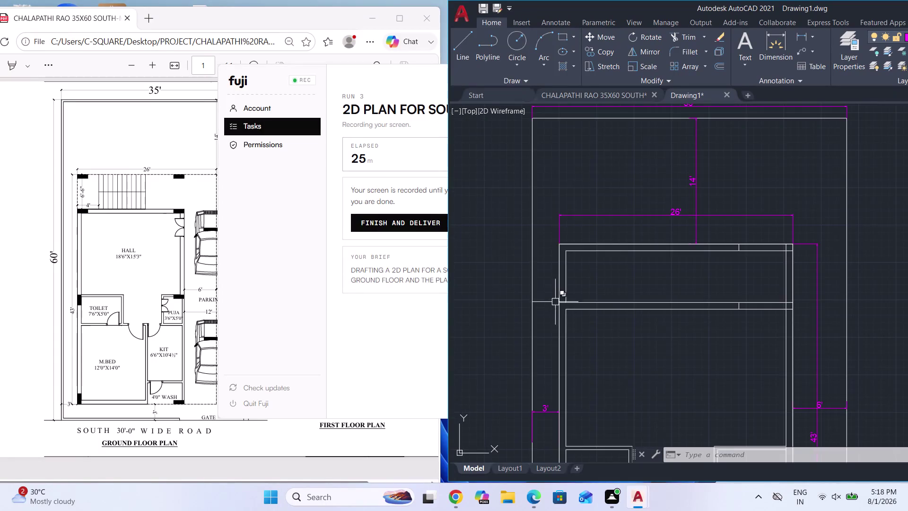
Zoom in and try extending a wall line with EX, then cancel.
scroll(down, 3)
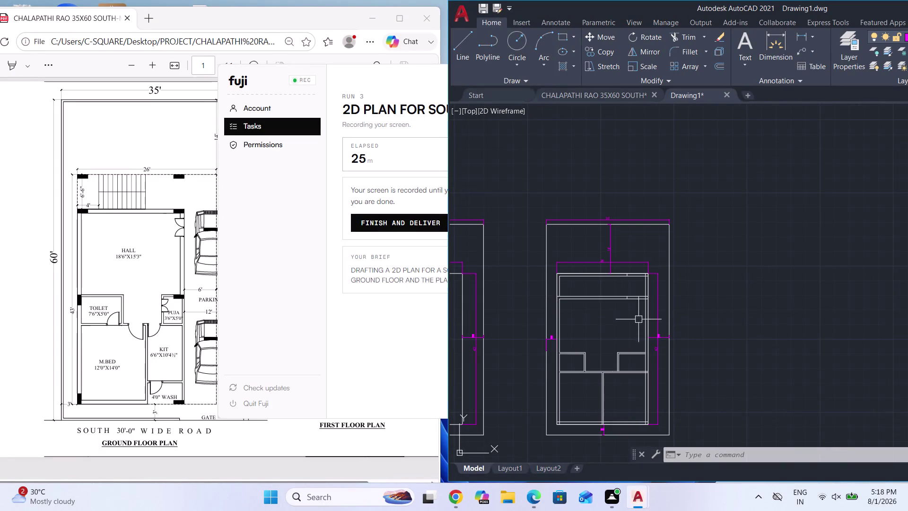
scroll(up, 3)
scroll(up, 3)
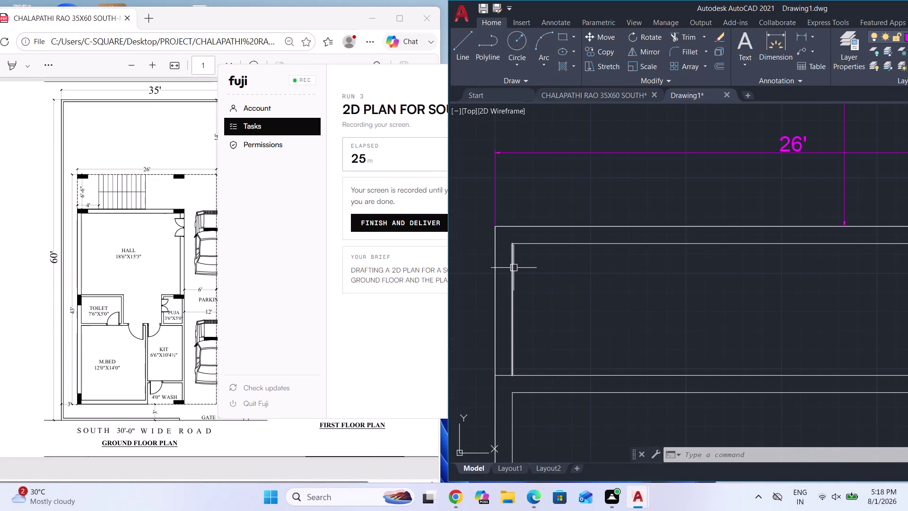
text(EX)
key(Return)
key(Return)
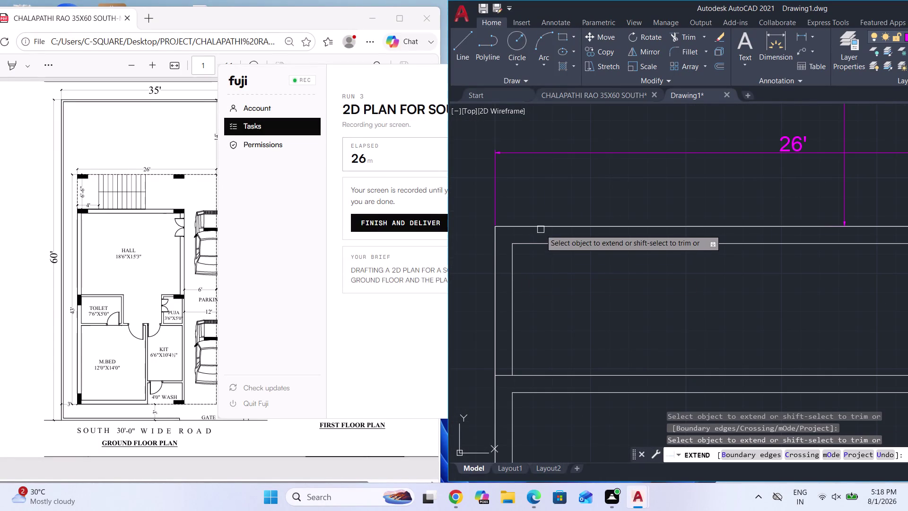
click(533, 244)
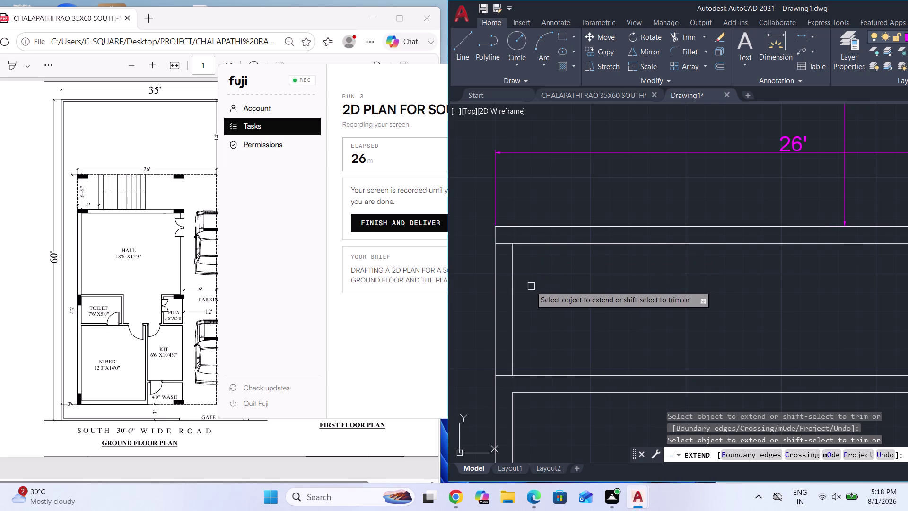
key(Escape)
Erase the short 5'-9" vertical line at the upper-left inner wall corner.
click(512, 288)
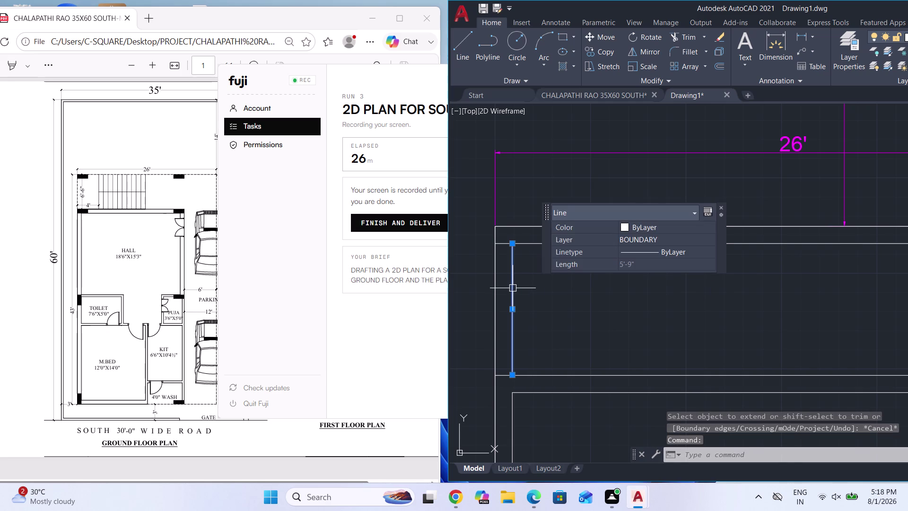
key(Delete)
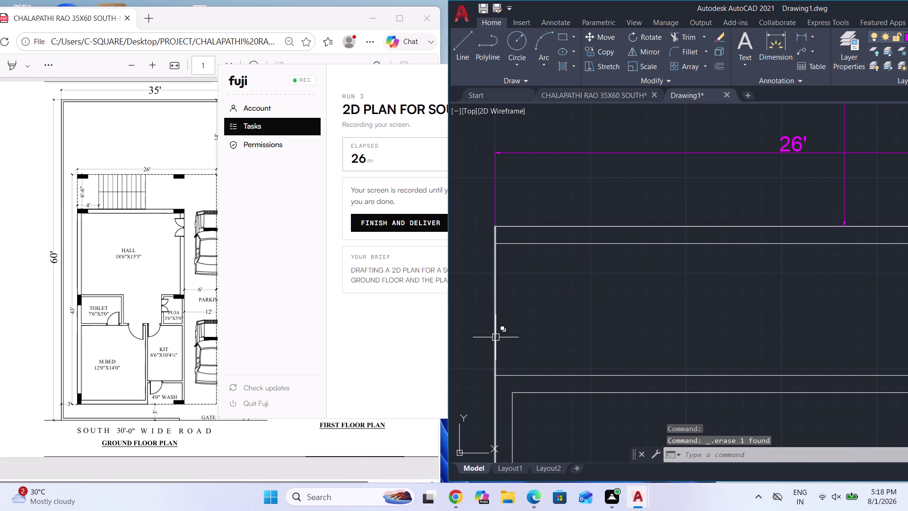
scroll(down, 3)
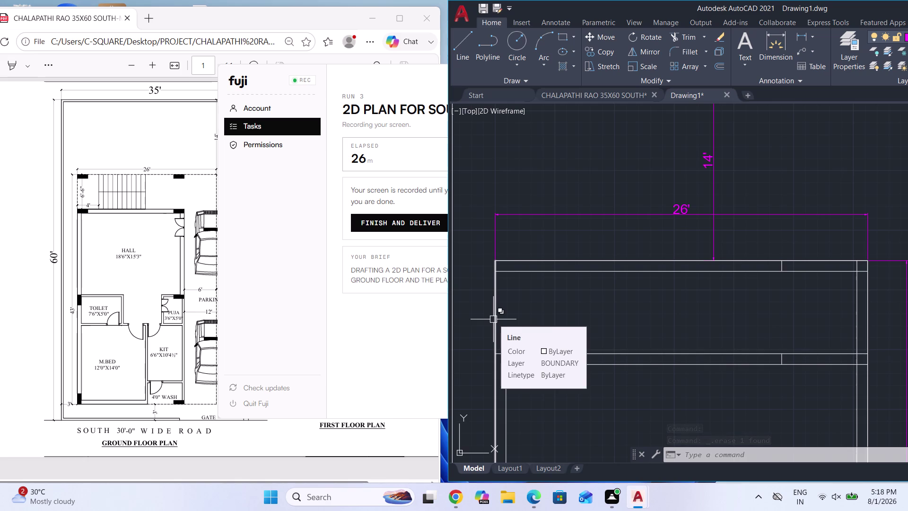
key(o)
key(Return)
Offset the left wall line 4' inward.
key(Return)
click(495, 319)
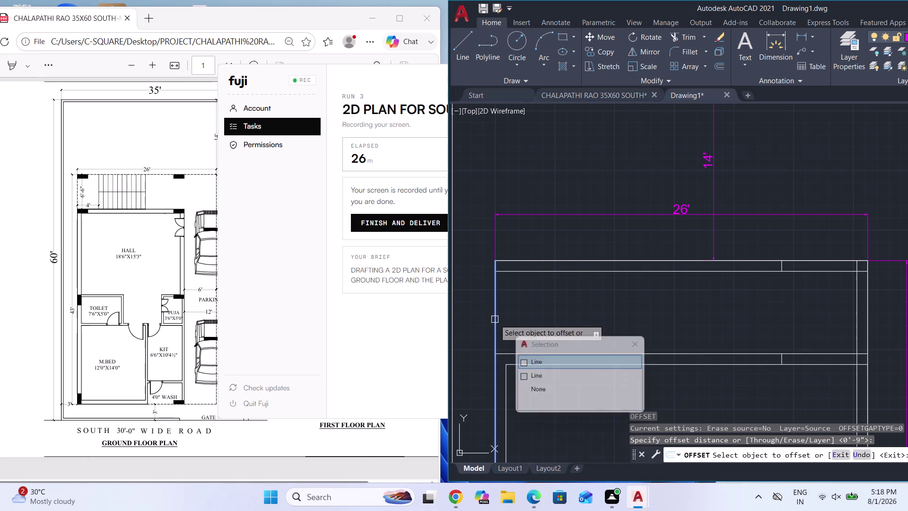
click(550, 366)
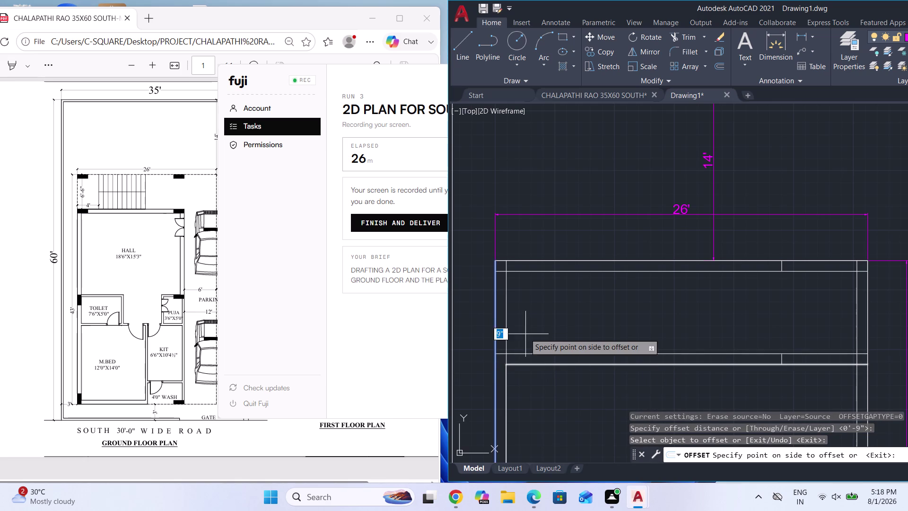
text(4)
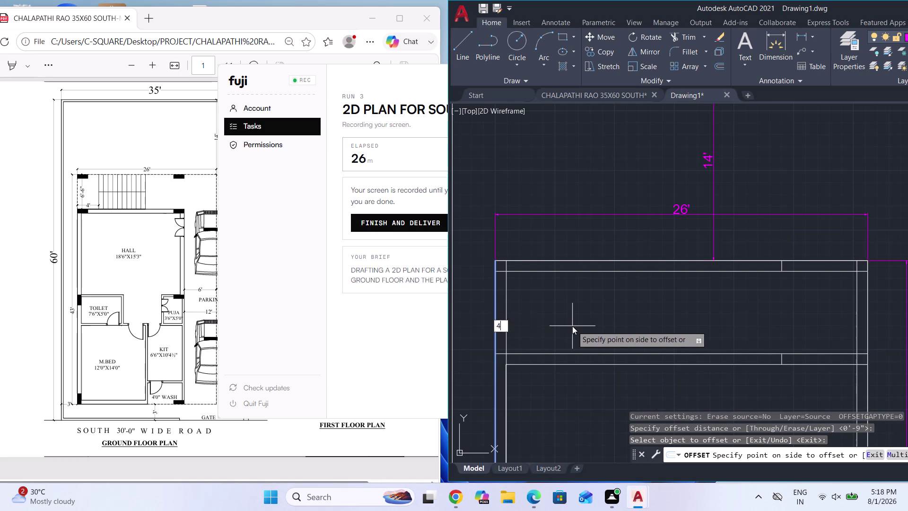
text(')
key(Return)
key(Escape)
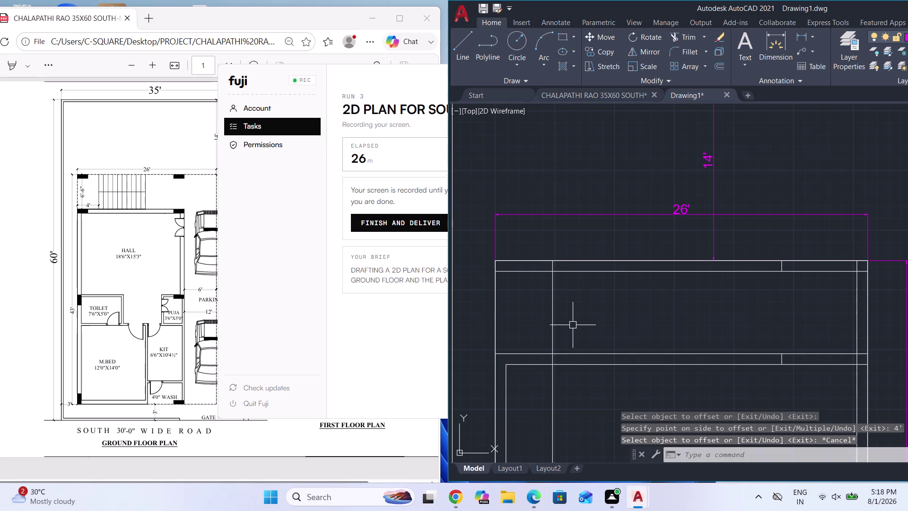
Trim the new 4' line and leftover segments so it spans only the top strip.
key(t)
key(r)
key(Return)
key(Return)
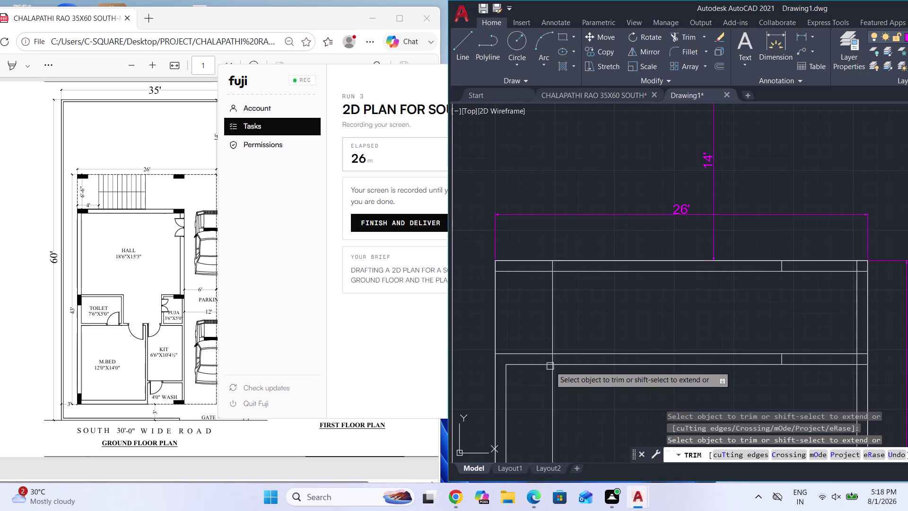
click(552, 381)
click(550, 362)
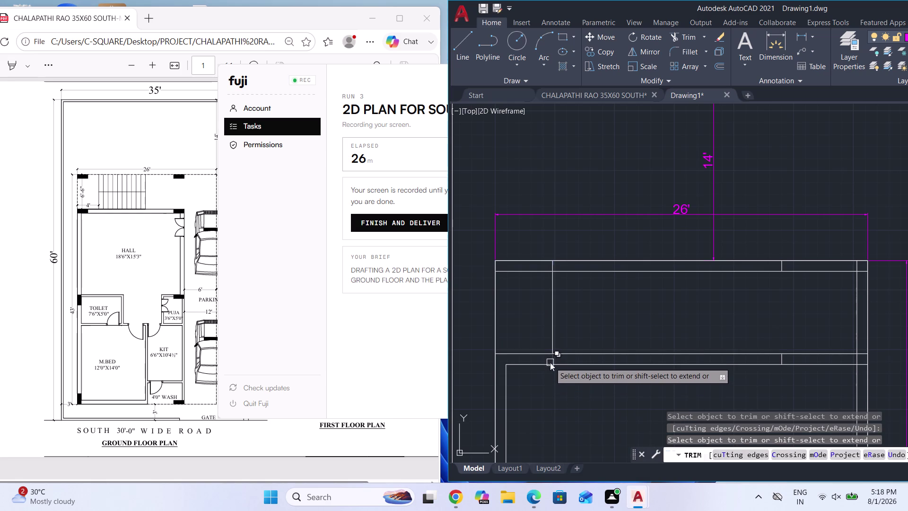
scroll(up, 3)
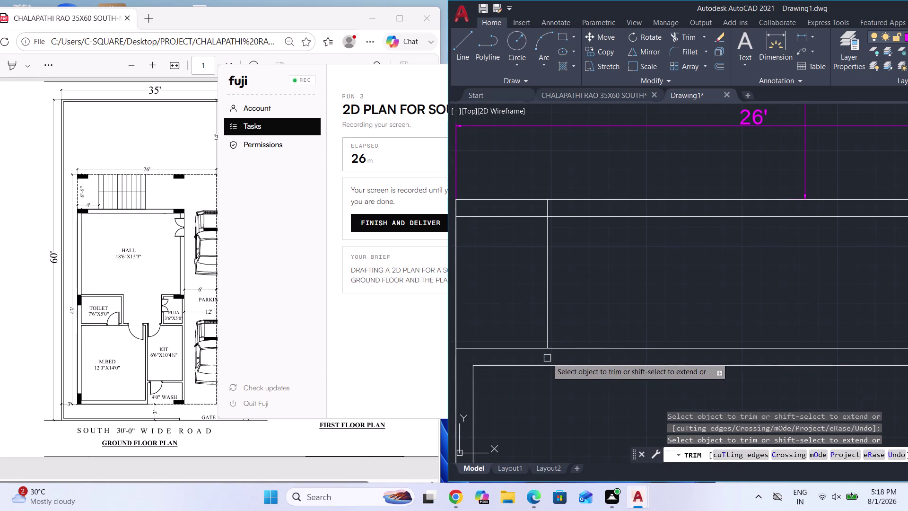
click(547, 358)
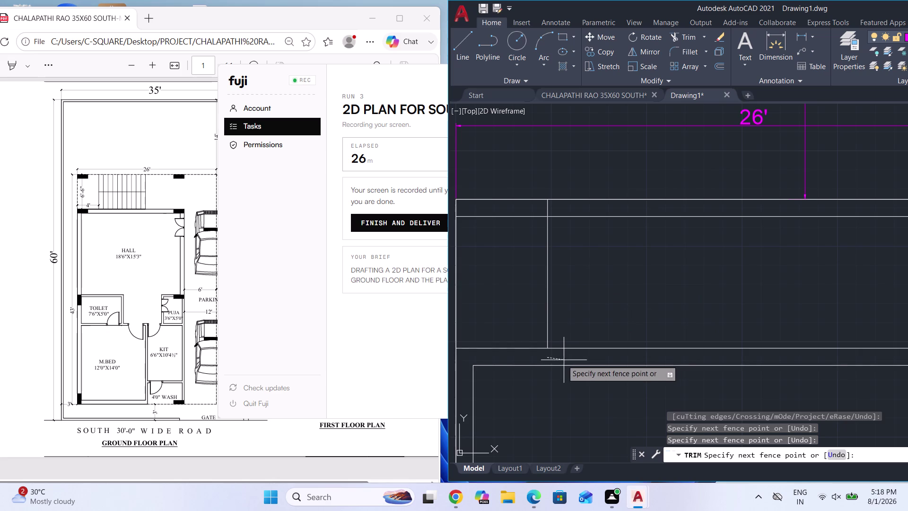
click(553, 356)
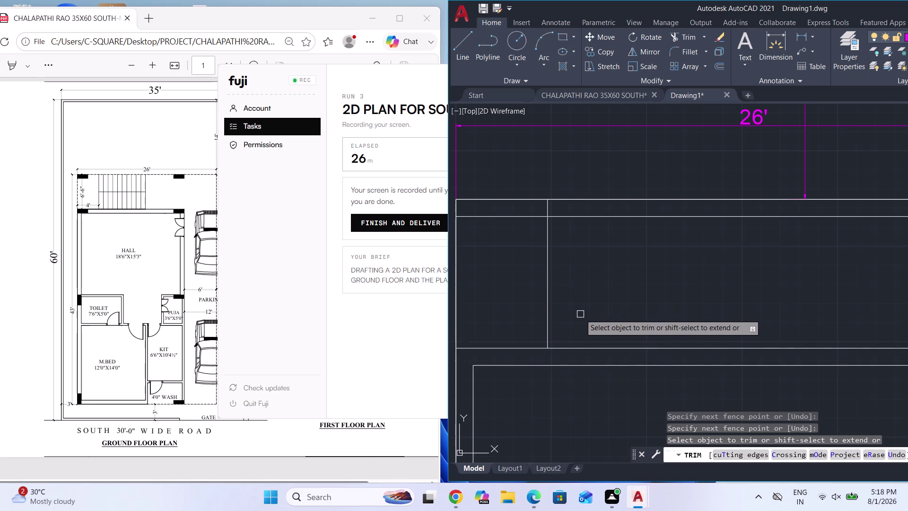
scroll(down, 3)
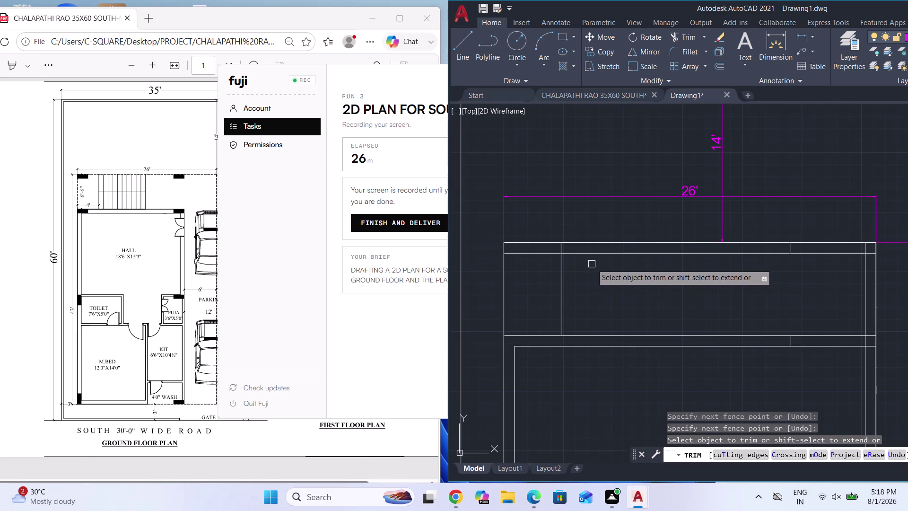
click(593, 254)
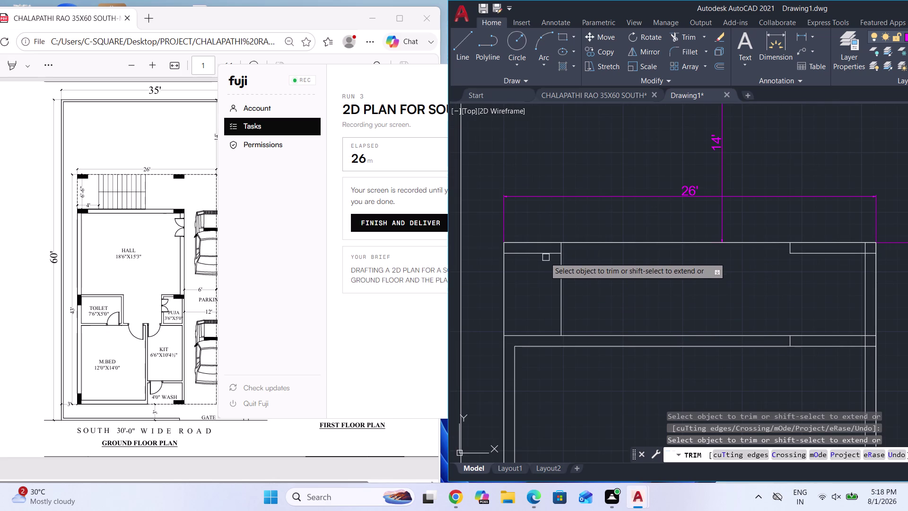
click(535, 255)
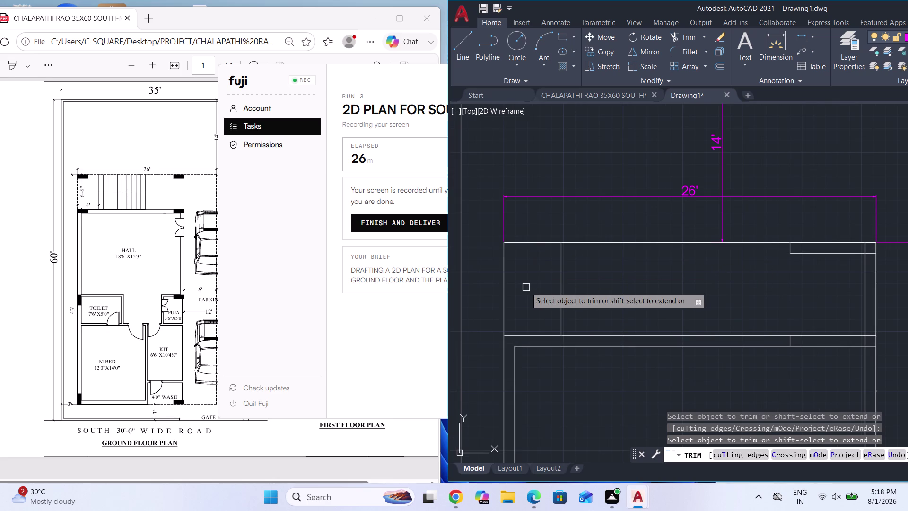
key(Escape)
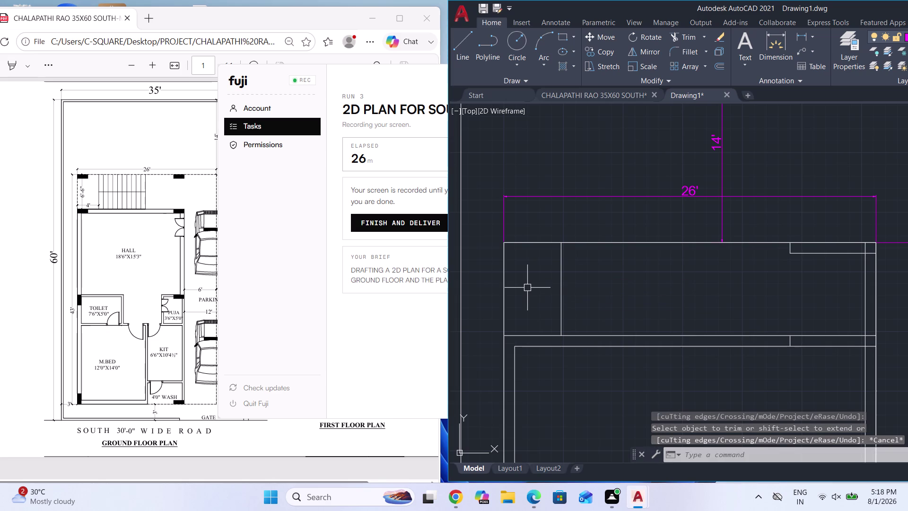
Select the new 4' vertical line to check it, then deselect.
scroll(down, 3)
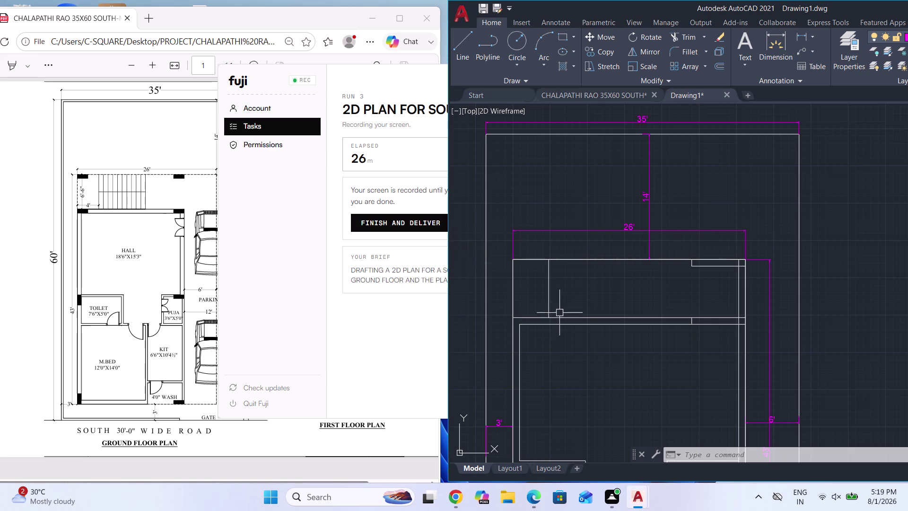
click(546, 307)
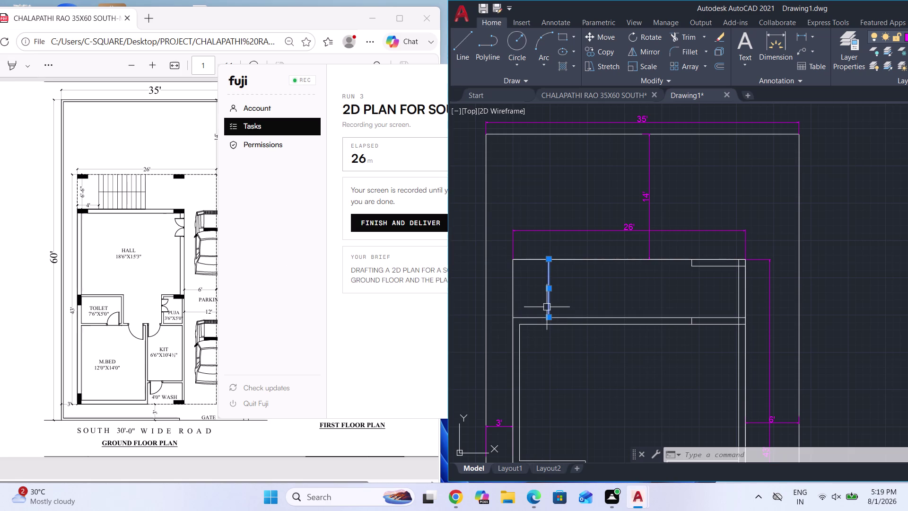
key(Escape)
scroll(down, 3)
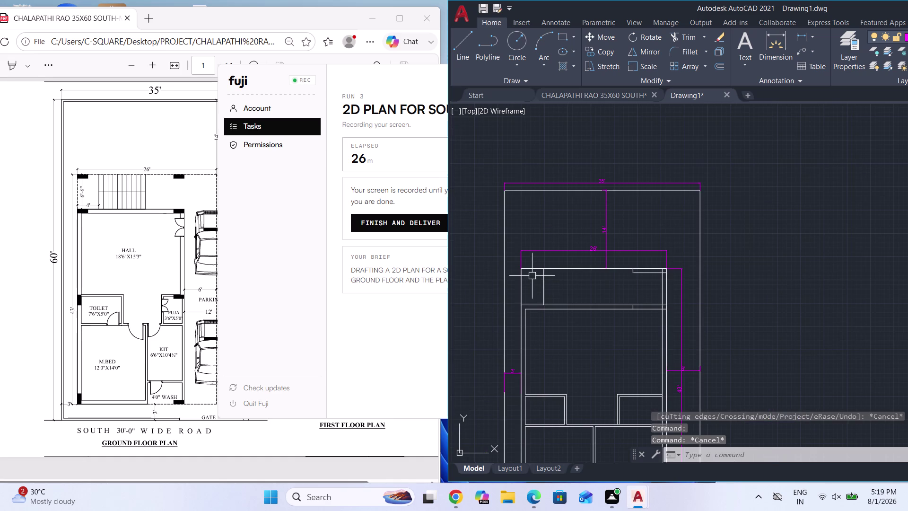
scroll(down, 3)
scroll(up, 3)
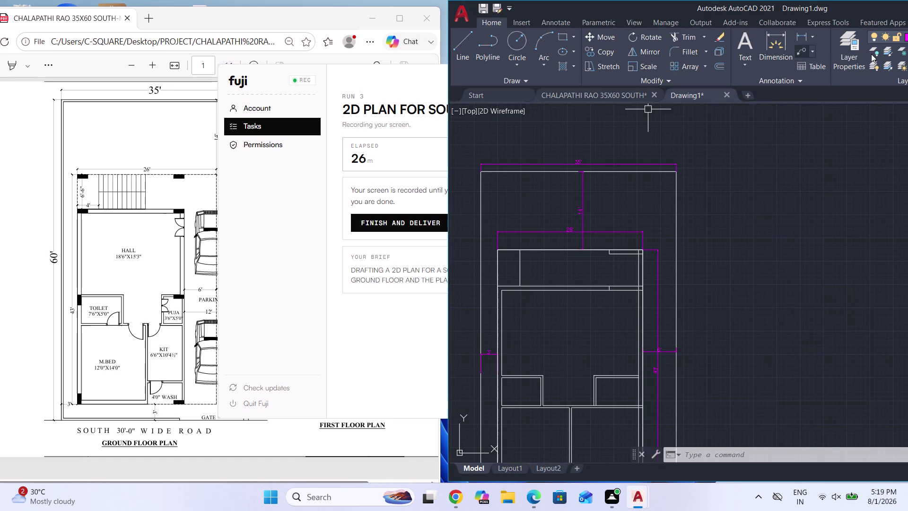
Create a new red STAIRS layer in the layer manager.
click(842, 60)
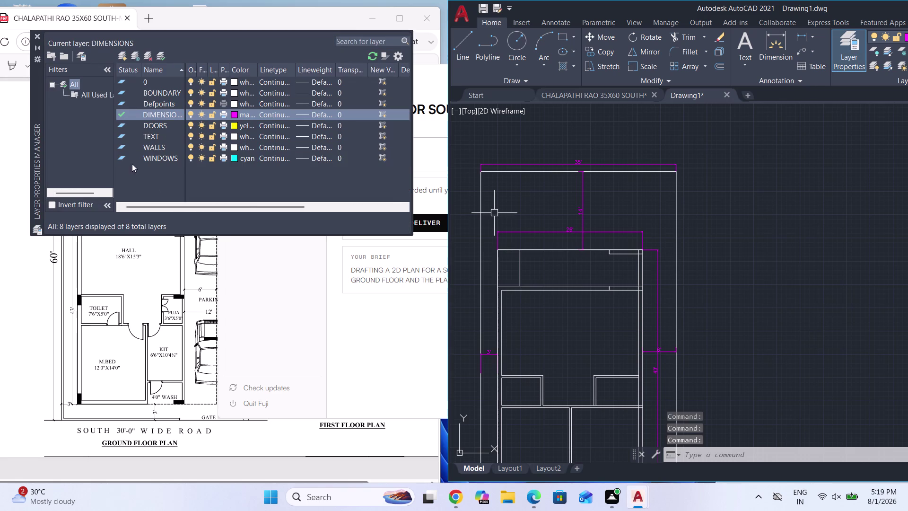
click(119, 57)
text(STA)
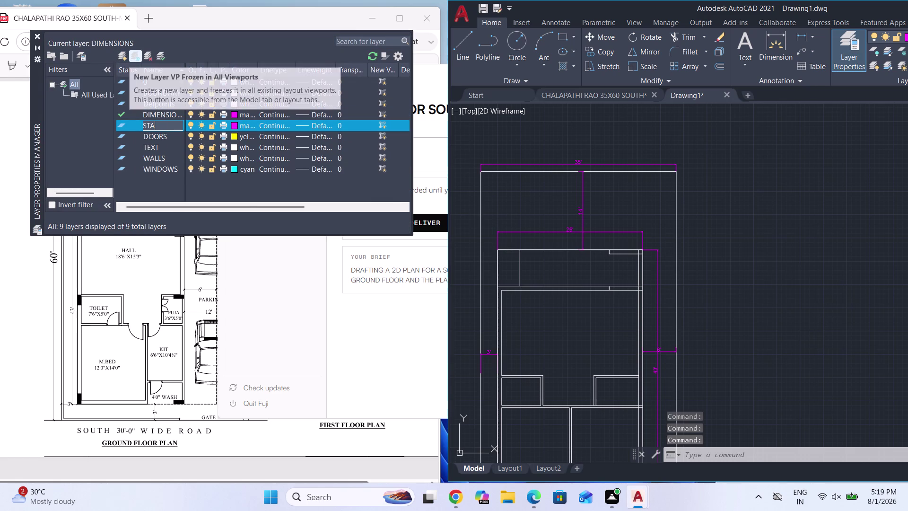
text(IRS)
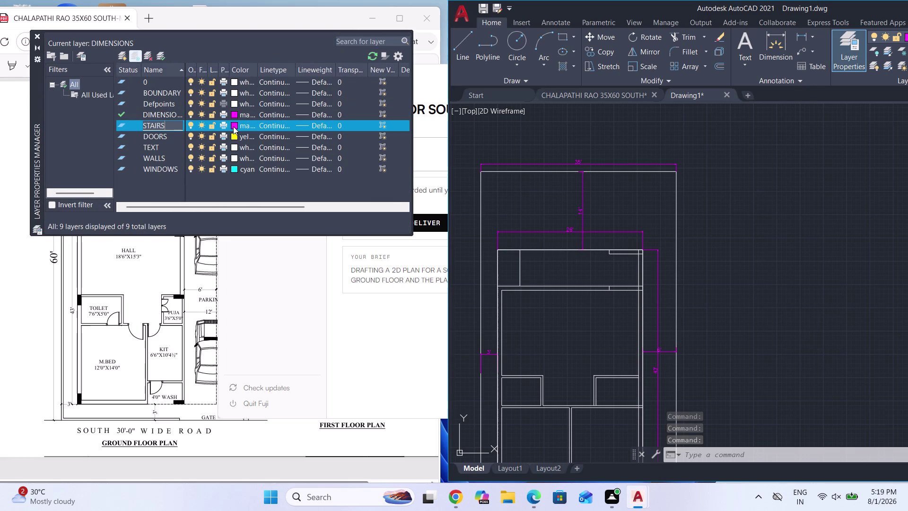
click(233, 126)
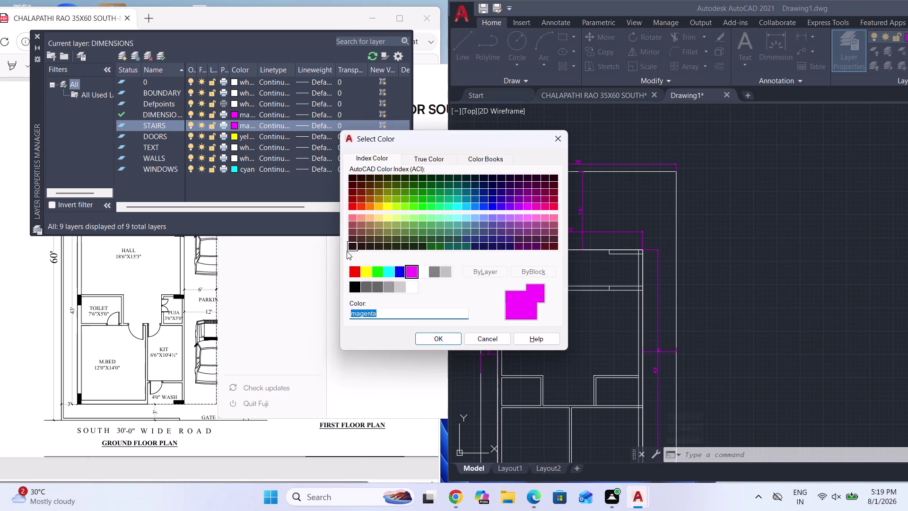
click(353, 277)
click(422, 341)
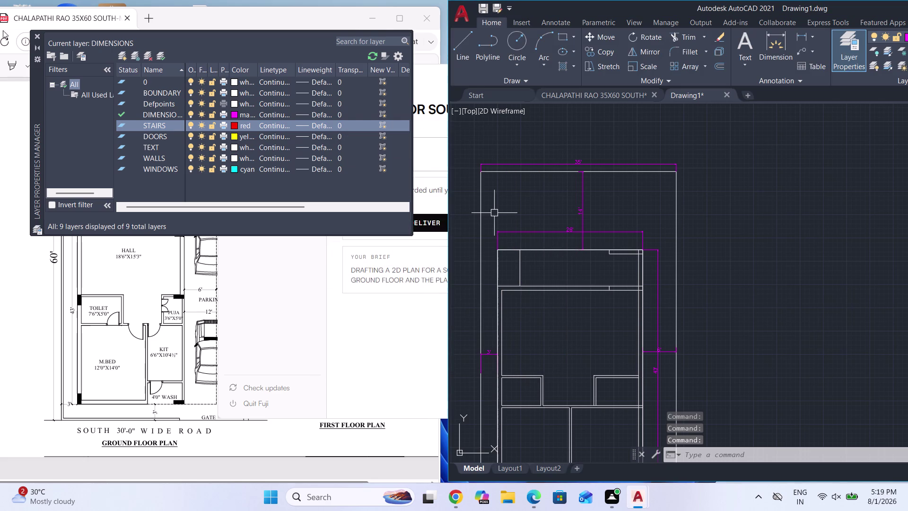
click(37, 35)
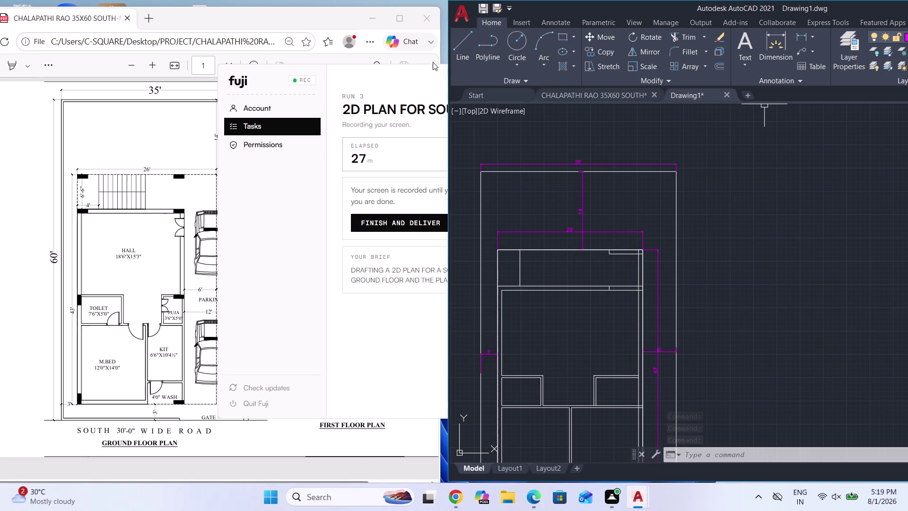
key(Escape)
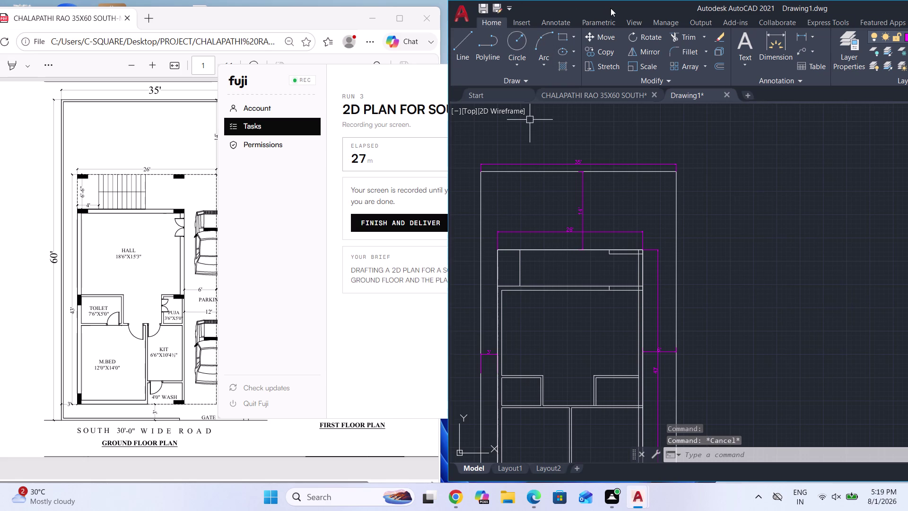
drag(610, 8, 457, 16)
click(800, 44)
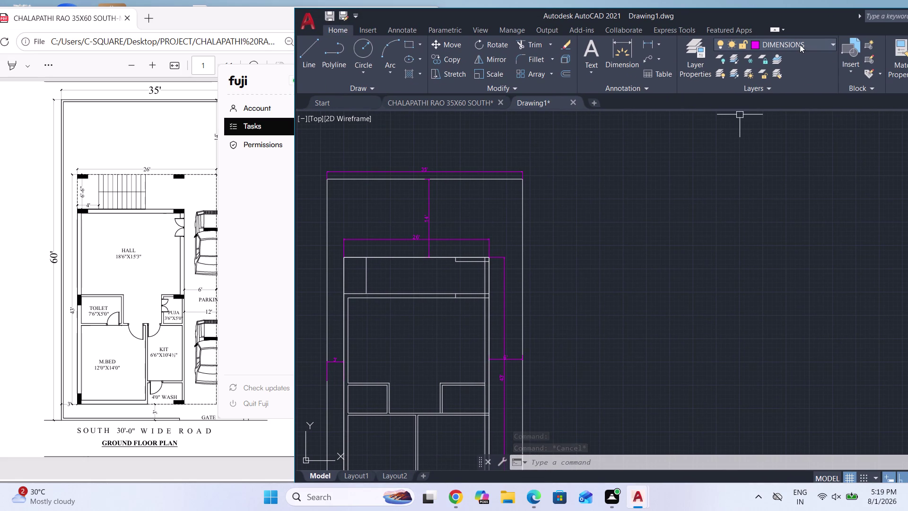
Make STAIRS current and move the staircase strip's vertical line onto the STAIRS layer.
click(772, 131)
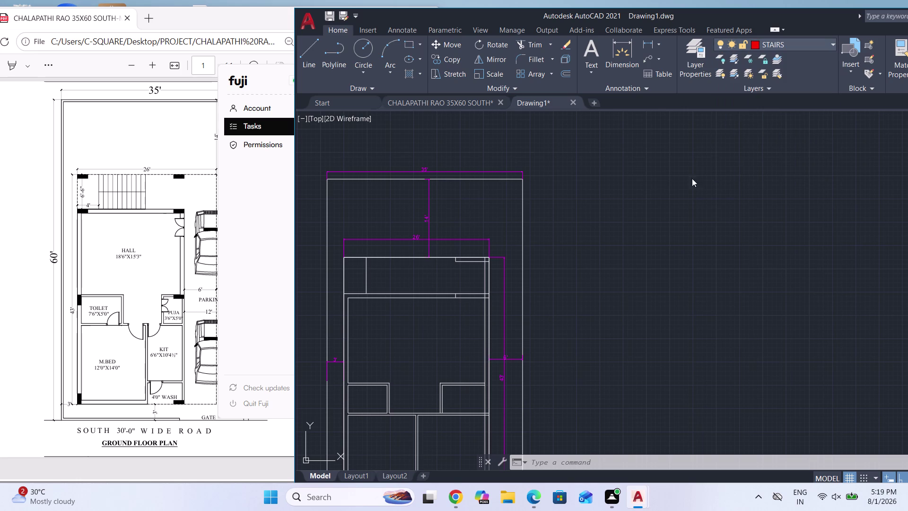
scroll(up, 3)
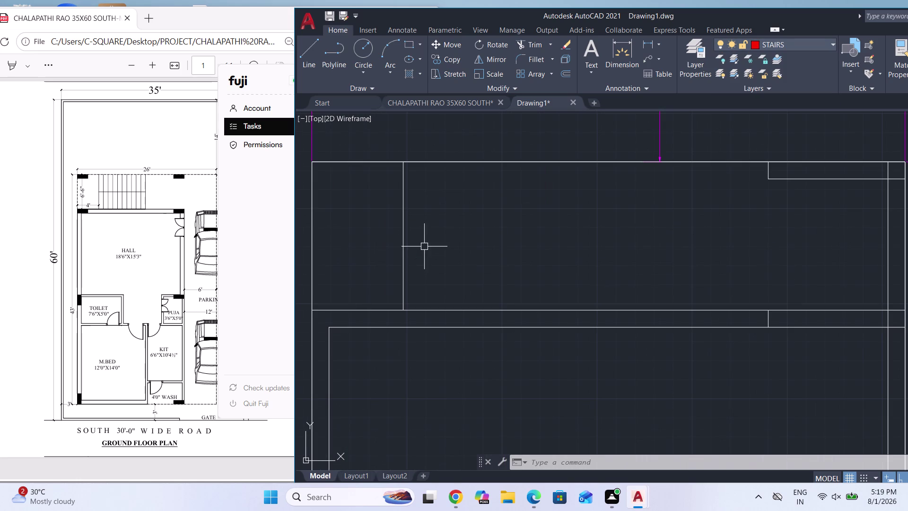
scroll(down, 3)
click(425, 256)
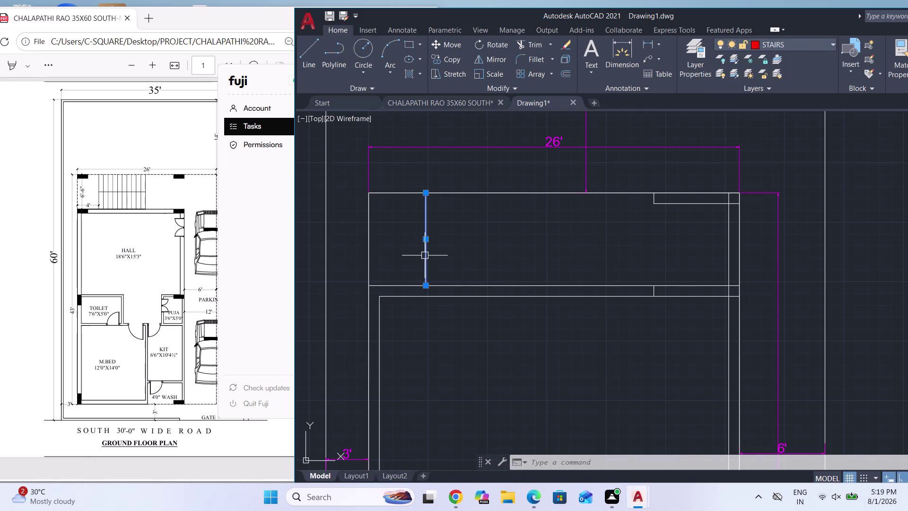
click(775, 46)
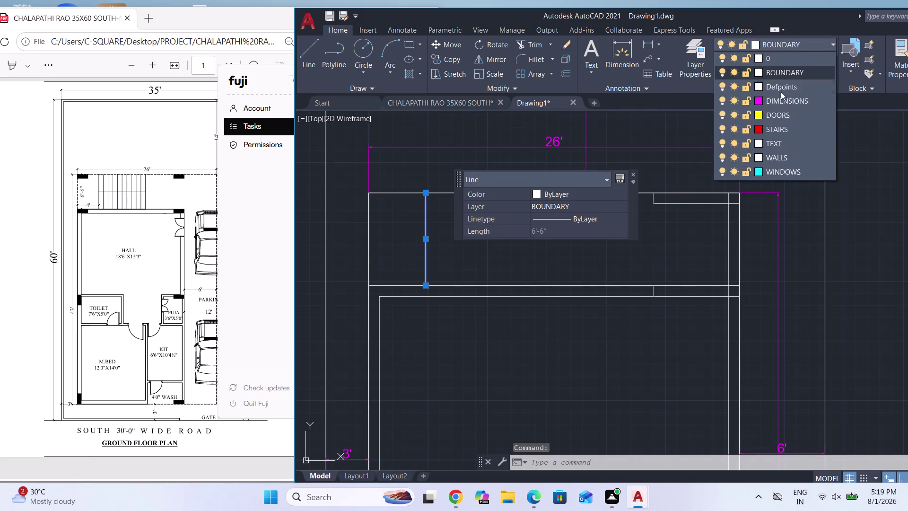
click(779, 128)
key(Escape)
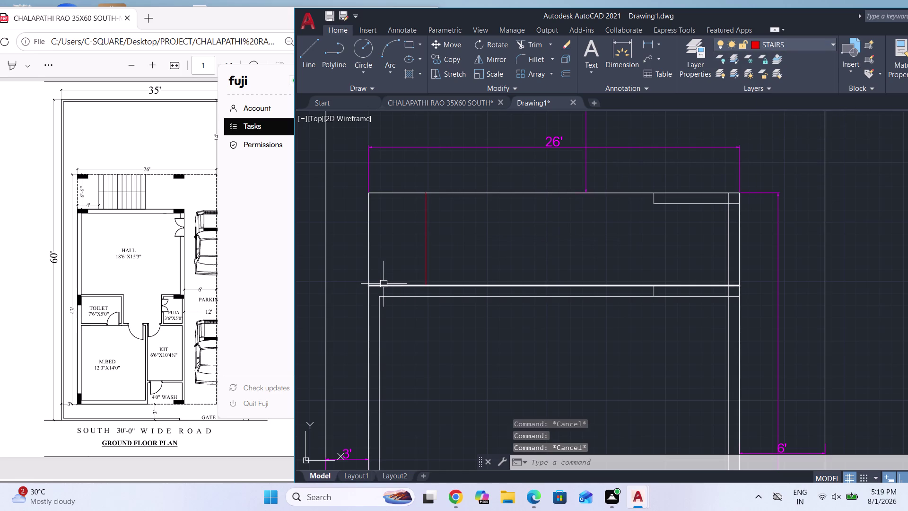
Copy the red stair line 10.5" to the right.
text(CO)
key(Return)
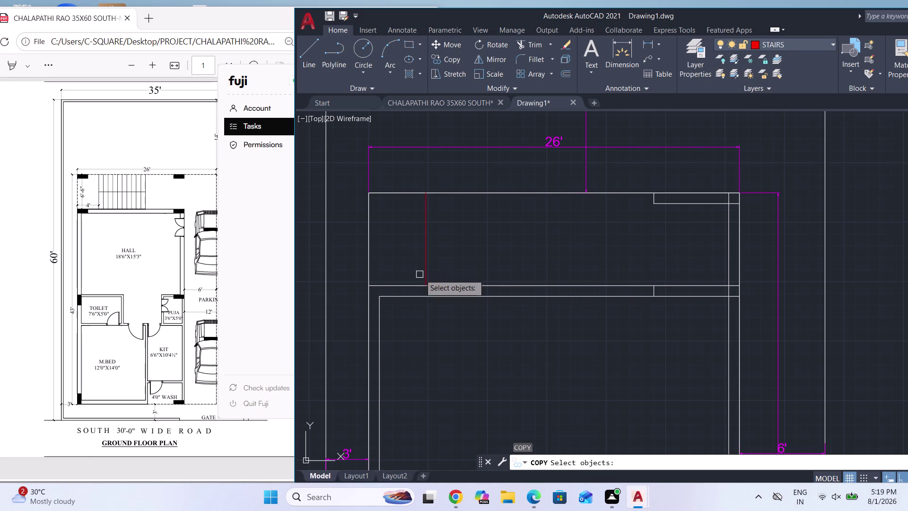
click(423, 270)
key(Return)
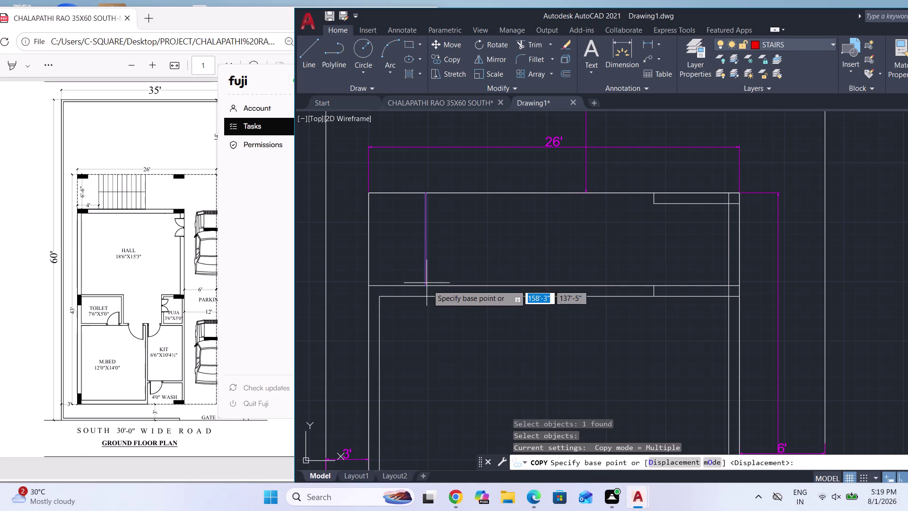
click(425, 286)
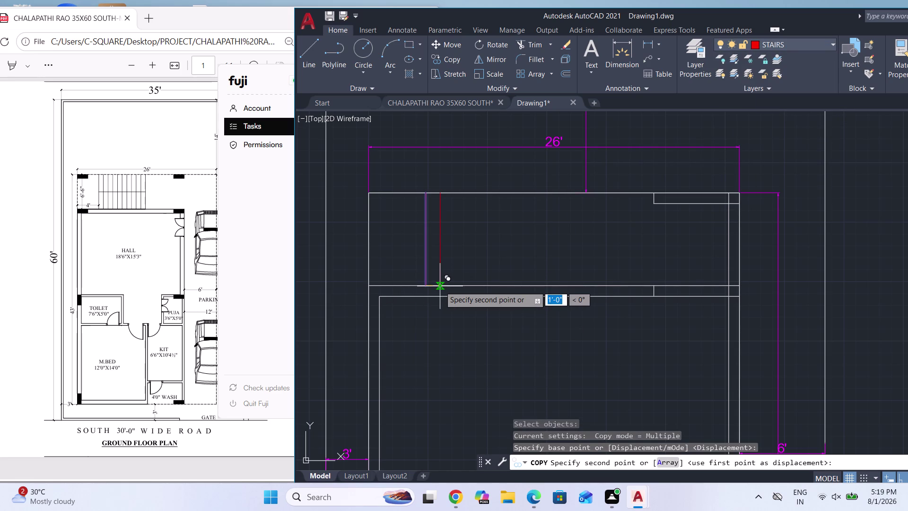
text(10)
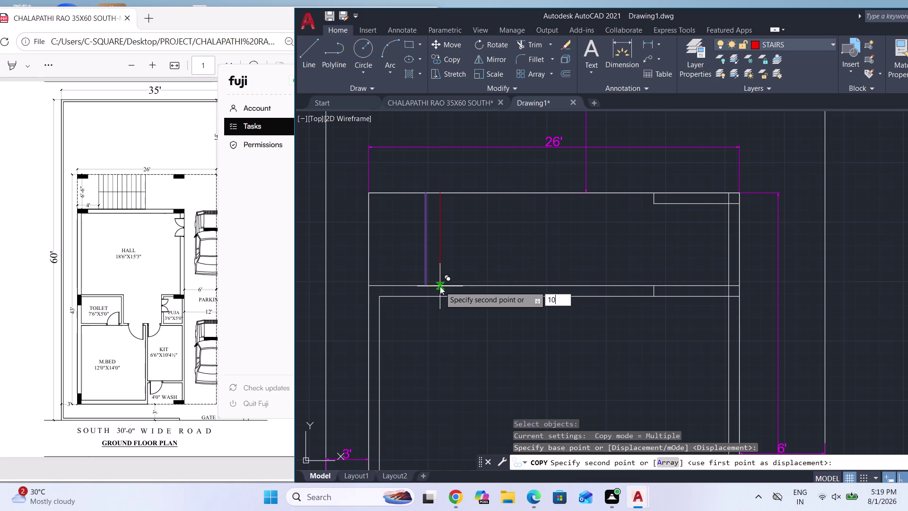
key(period)
key(5)
key(shift+quotedbl)
key(Return)
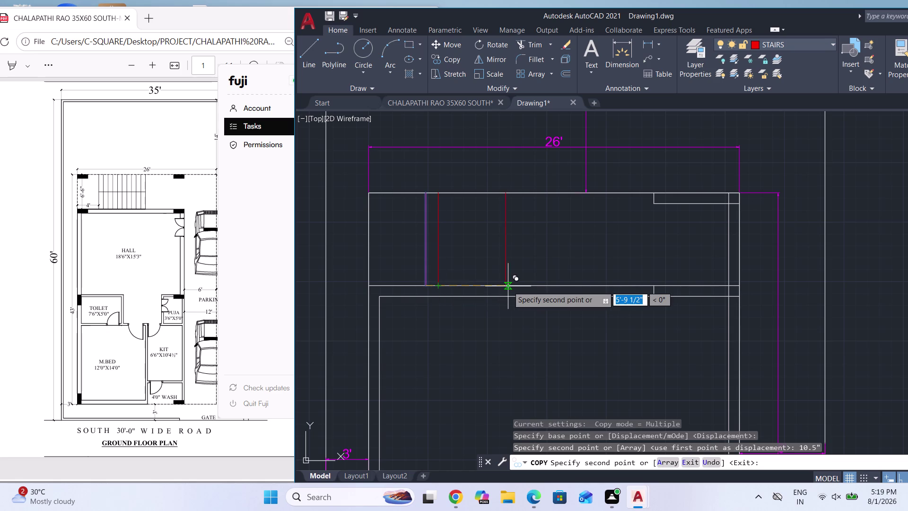
key(Escape)
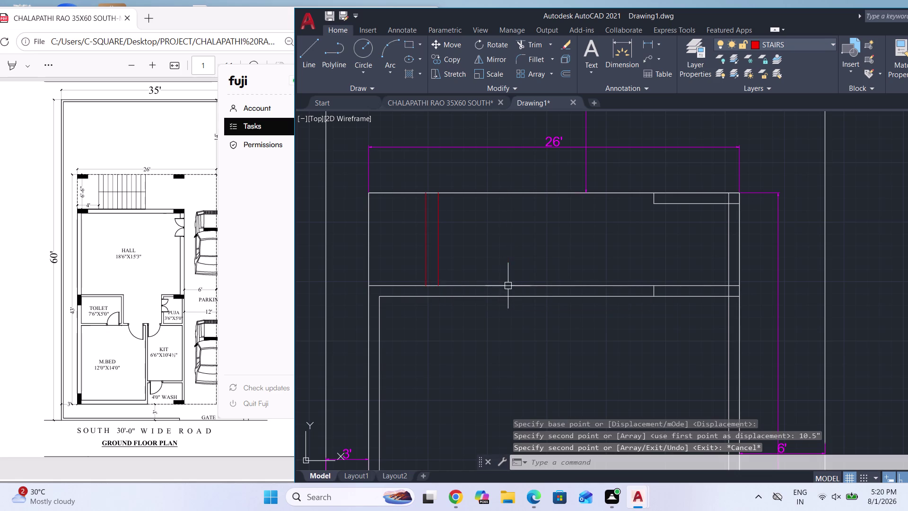
Copy the stair line as a 10-item array at 10.5" spacing.
click(438, 276)
text(C)
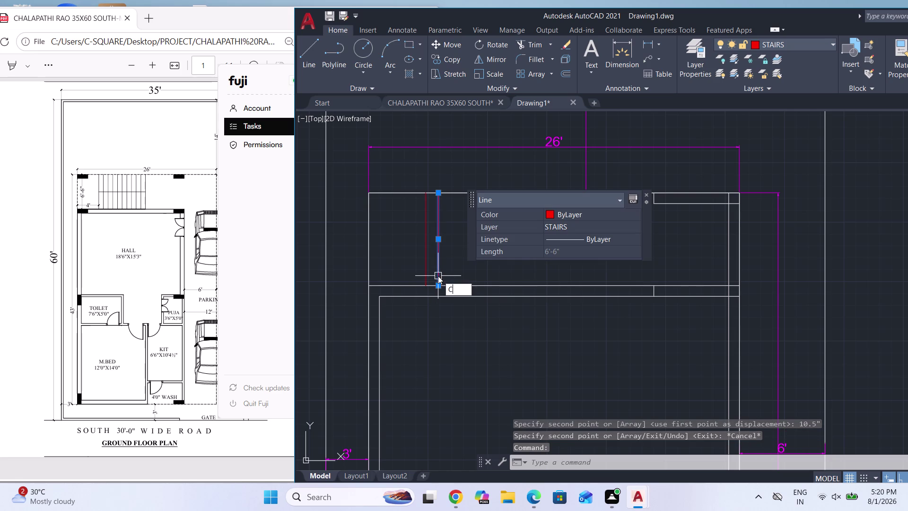
text(O)
key(Return)
click(437, 287)
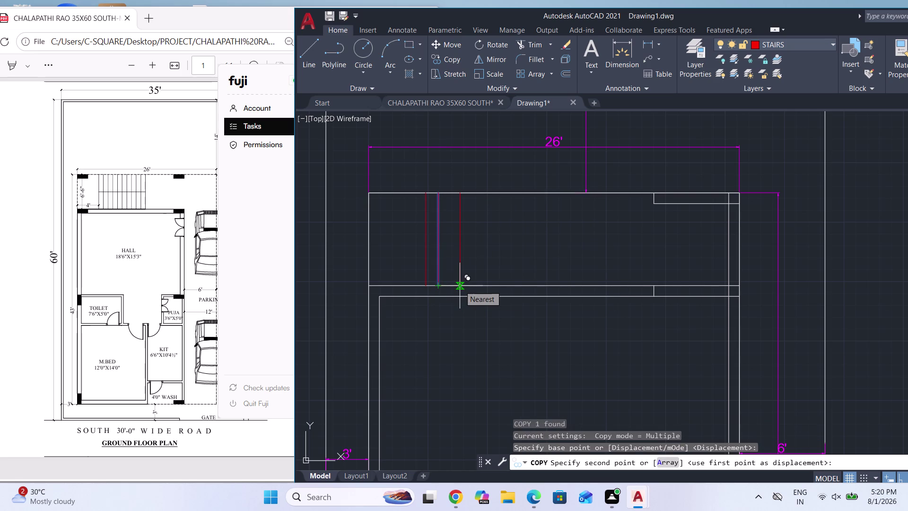
key(a)
key(Return)
text(10)
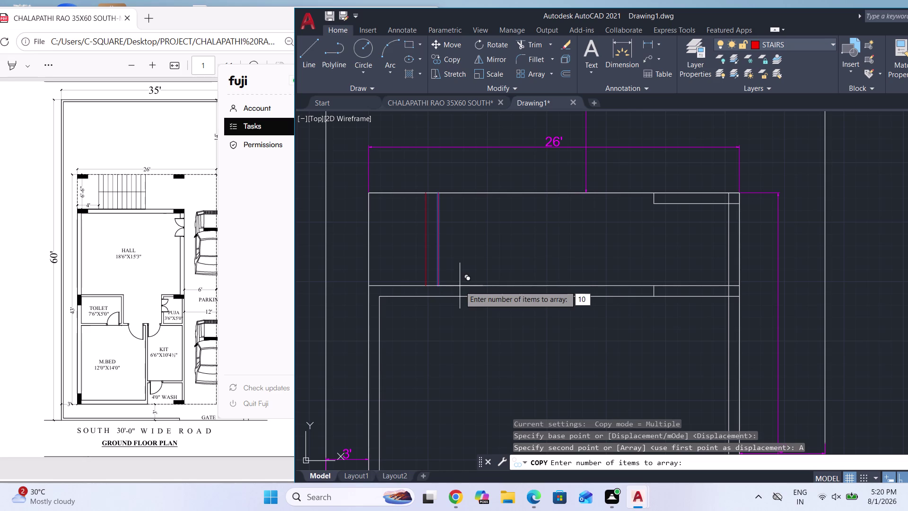
key(Return)
key(1)
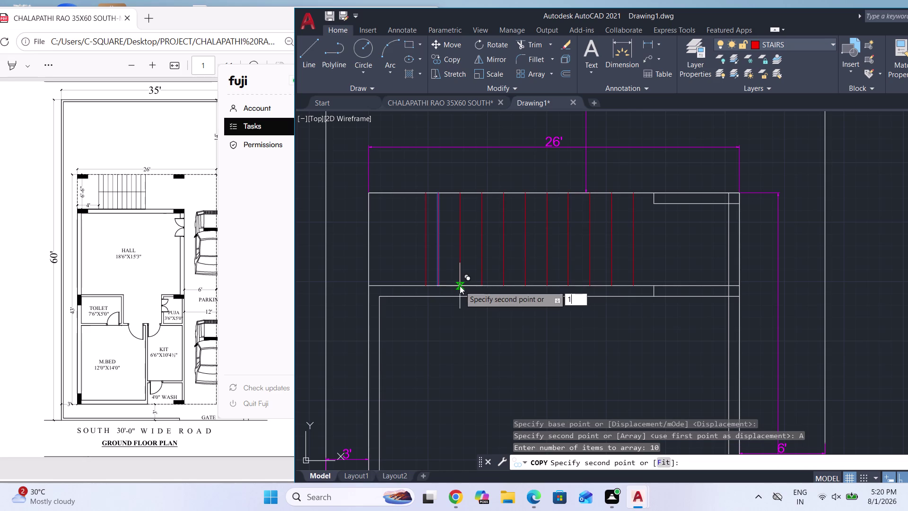
text(0.5)
key(shift+quotedbl)
key(Return)
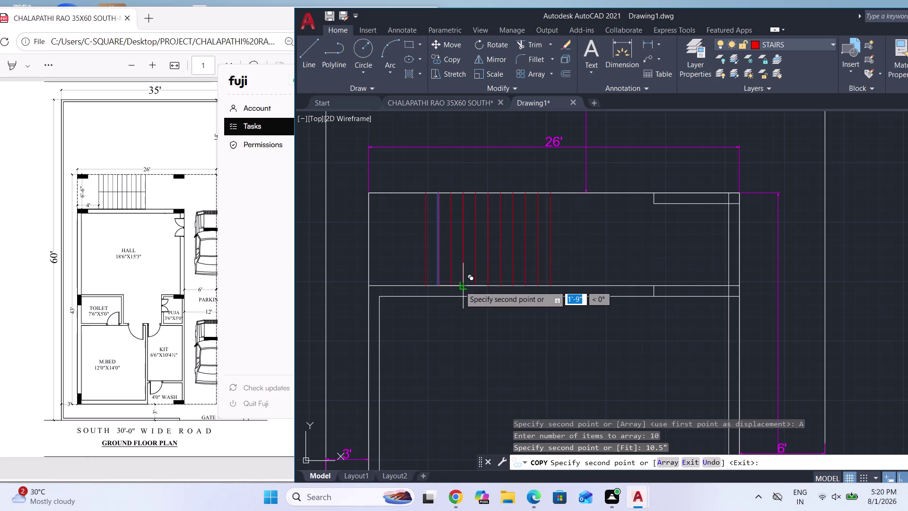
key(Escape)
Delete the short boundary lines beside the stairs.
scroll(down, 3)
key(Escape)
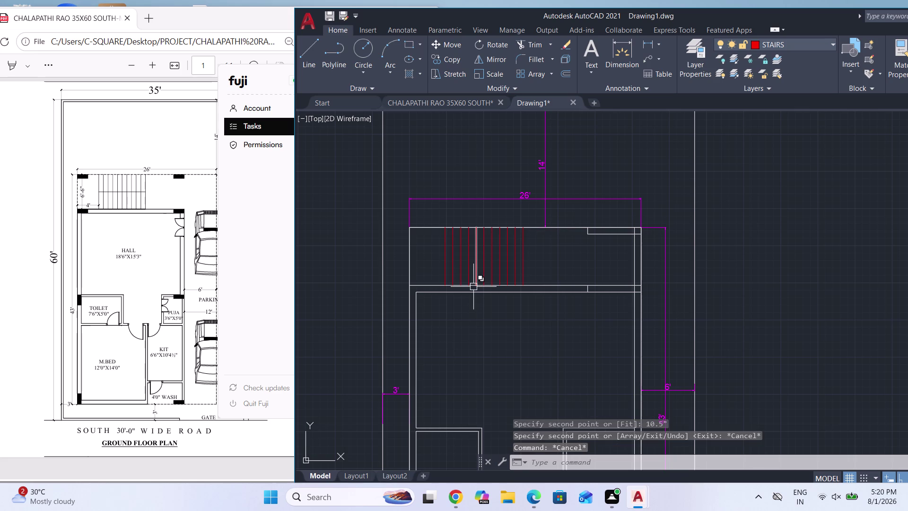
key(Escape)
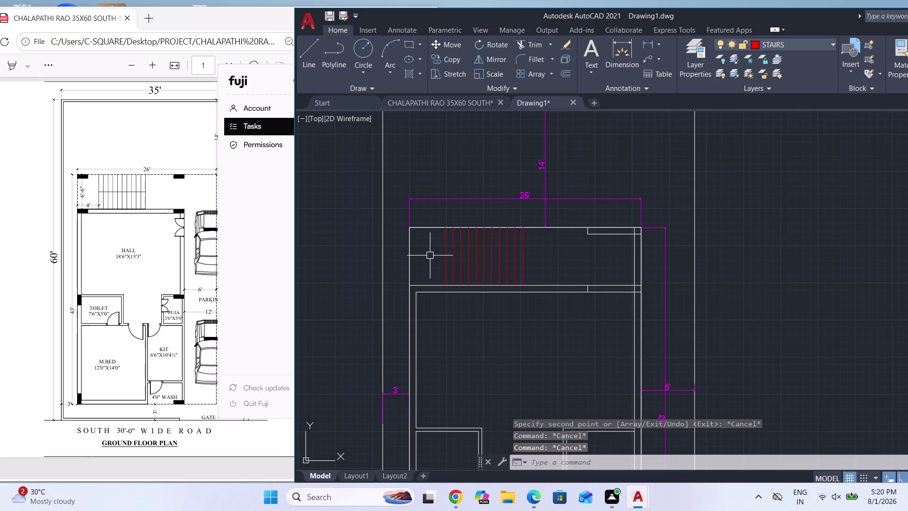
scroll(down, 3)
scroll(up, 3)
click(544, 243)
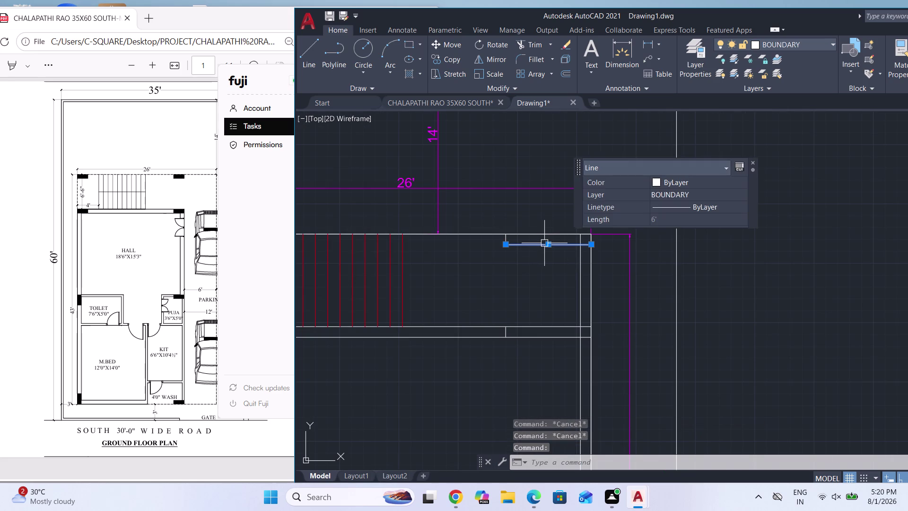
key(Delete)
click(506, 240)
key(Delete)
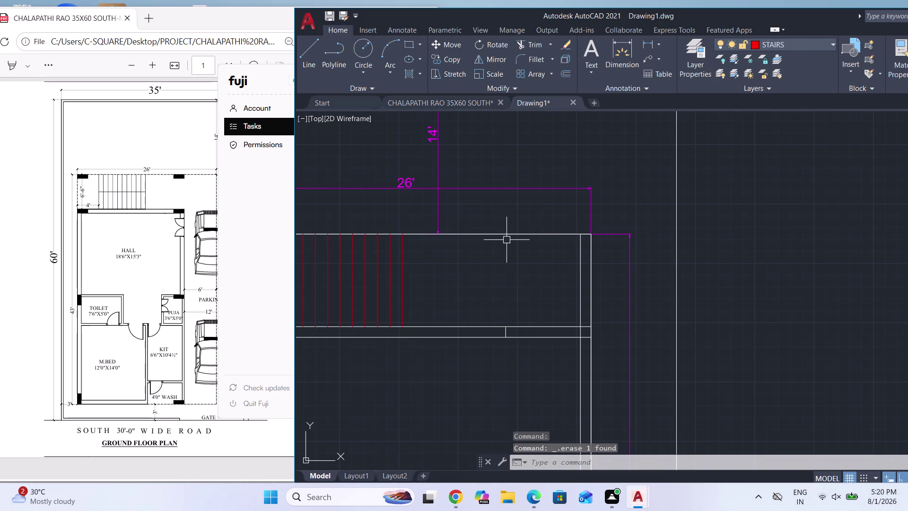
scroll(down, 3)
scroll(down, 3)
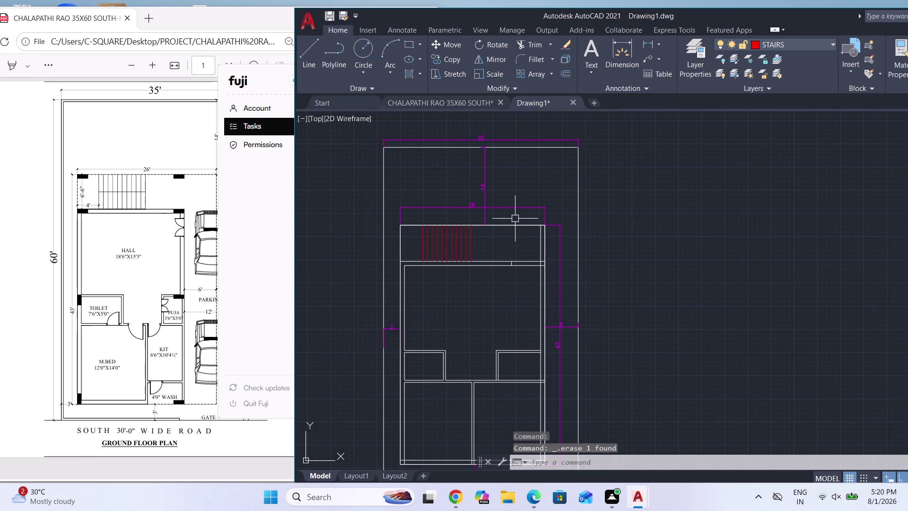
scroll(down, 3)
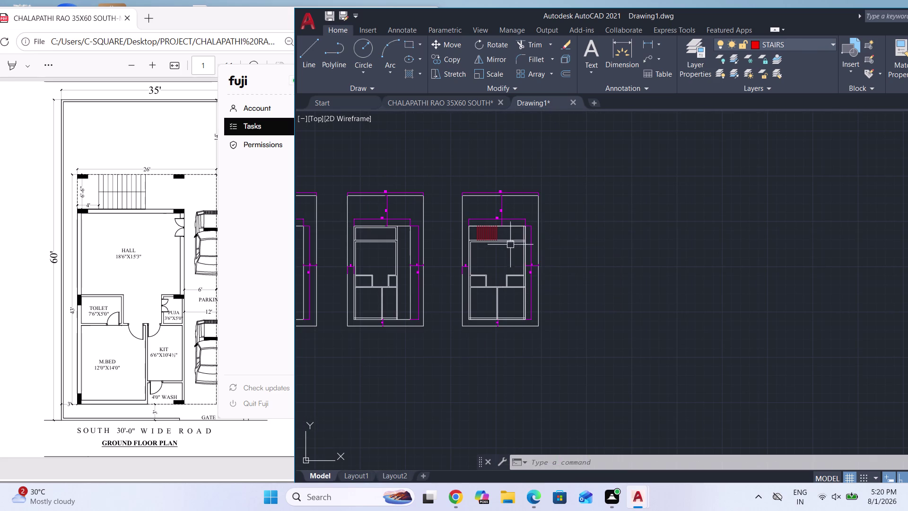
scroll(up, 3)
scroll(up, 3)
Window-select the eleven red tread lines and start copying them from a base point.
click(564, 248)
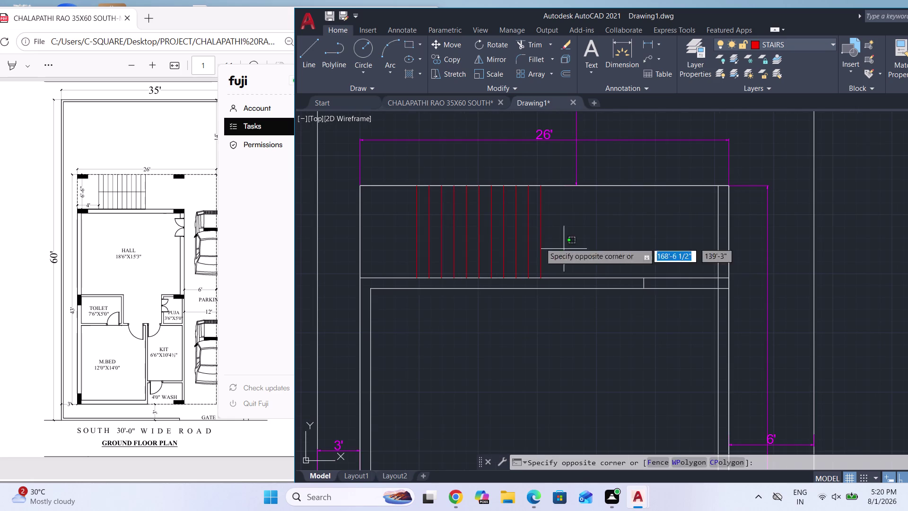
click(412, 234)
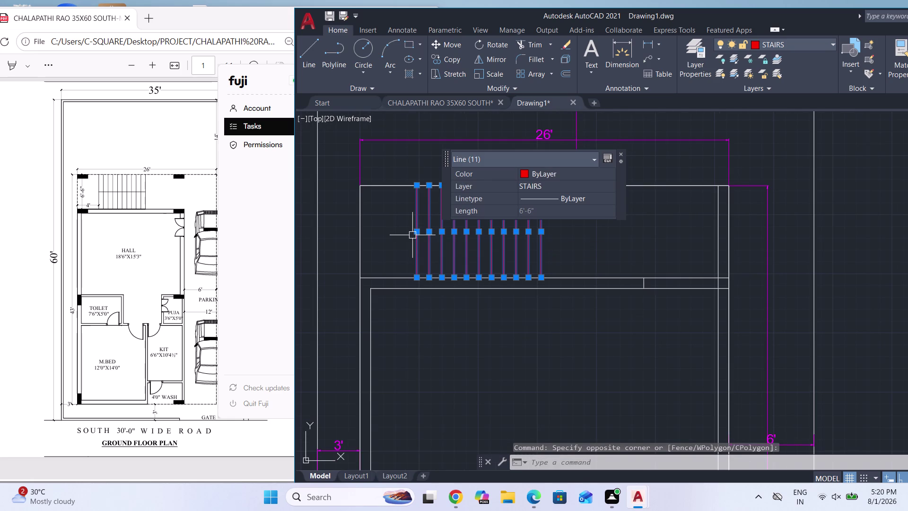
text(CO)
key(Return)
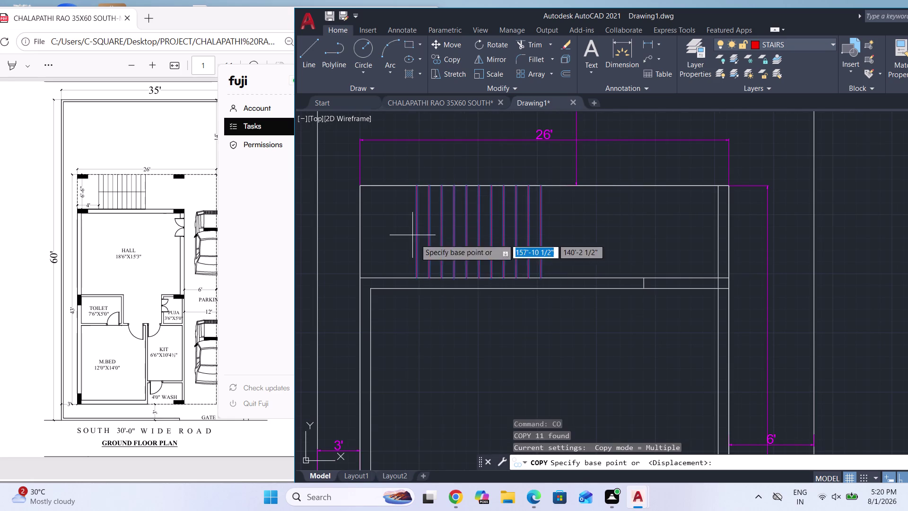
click(417, 280)
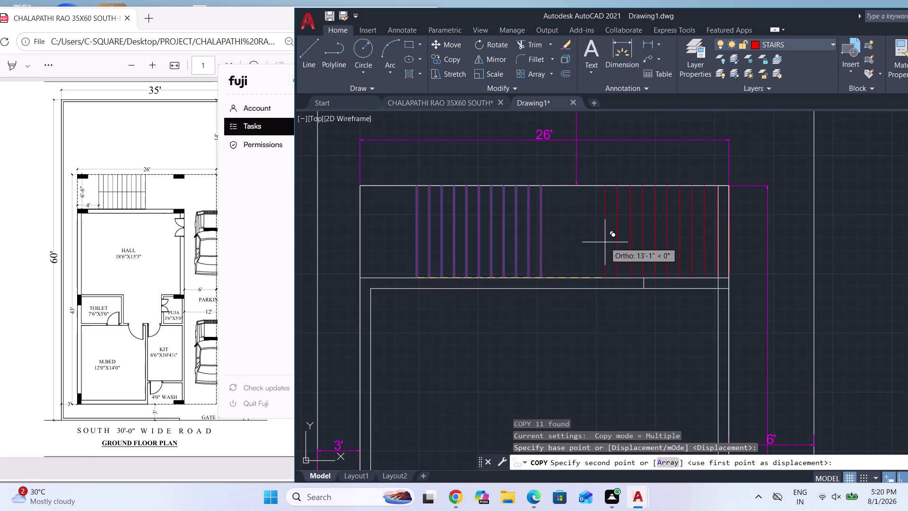
scroll(down, 3)
scroll(up, 3)
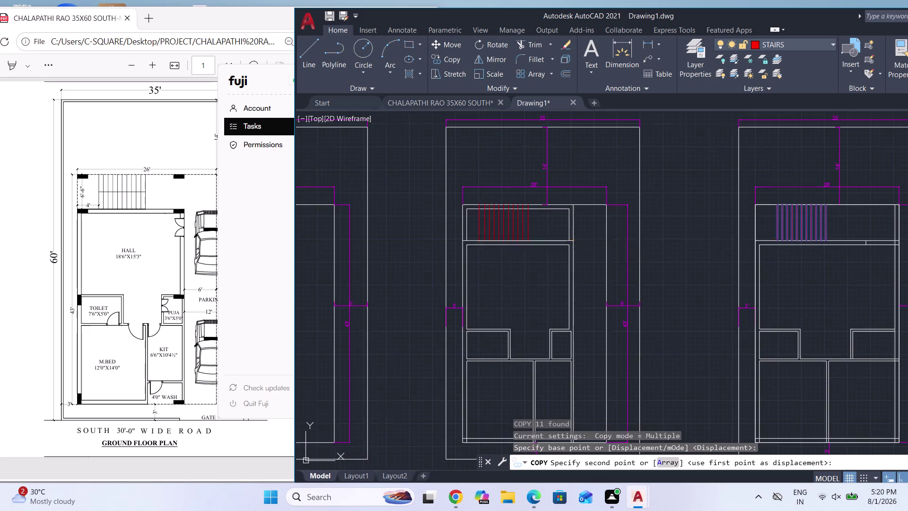
scroll(up, 3)
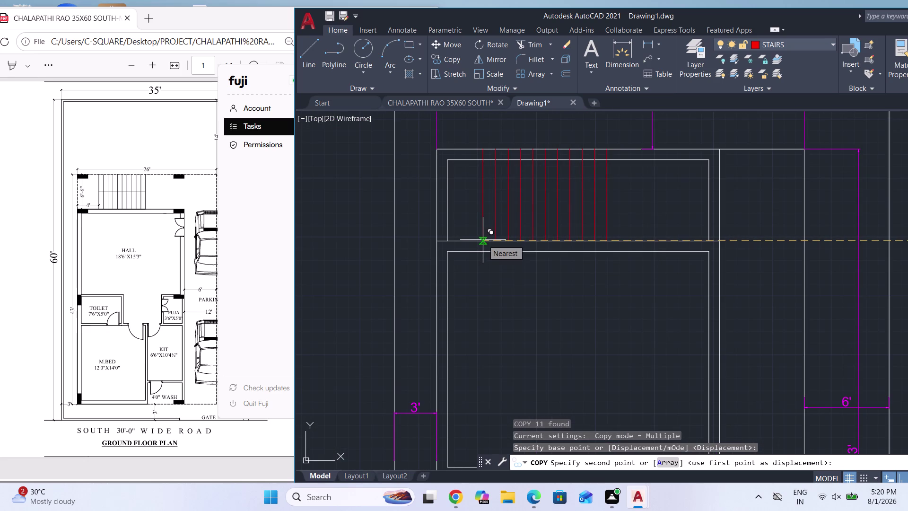
Place the tread copy by tracking 4" from the wall line, then end copying.
text(TK)
key(Return)
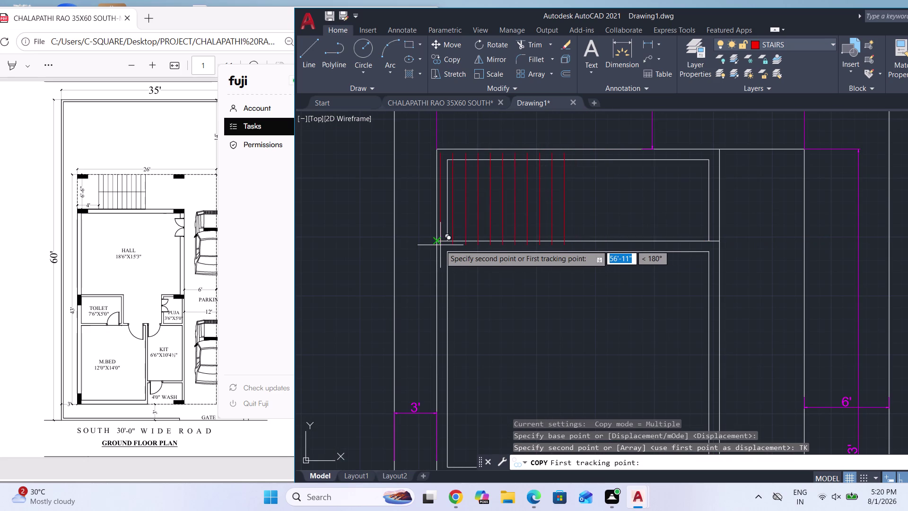
scroll(up, 3)
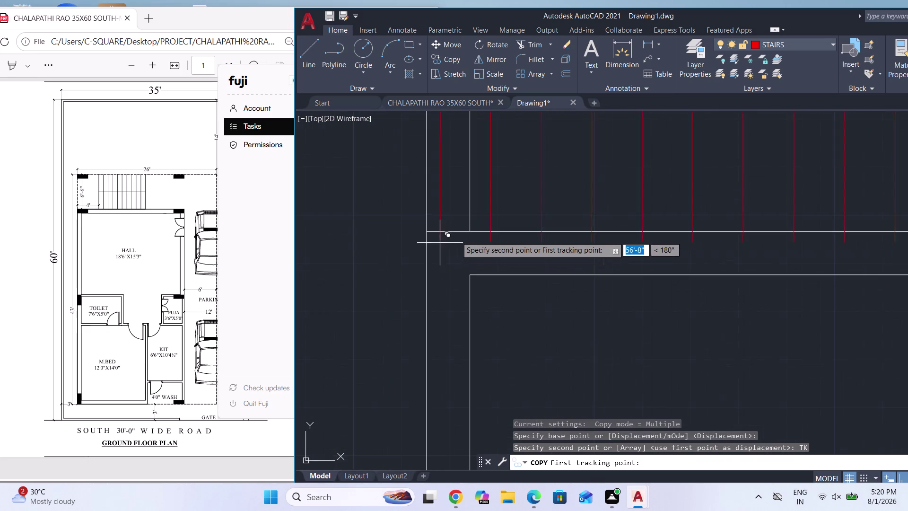
click(425, 233)
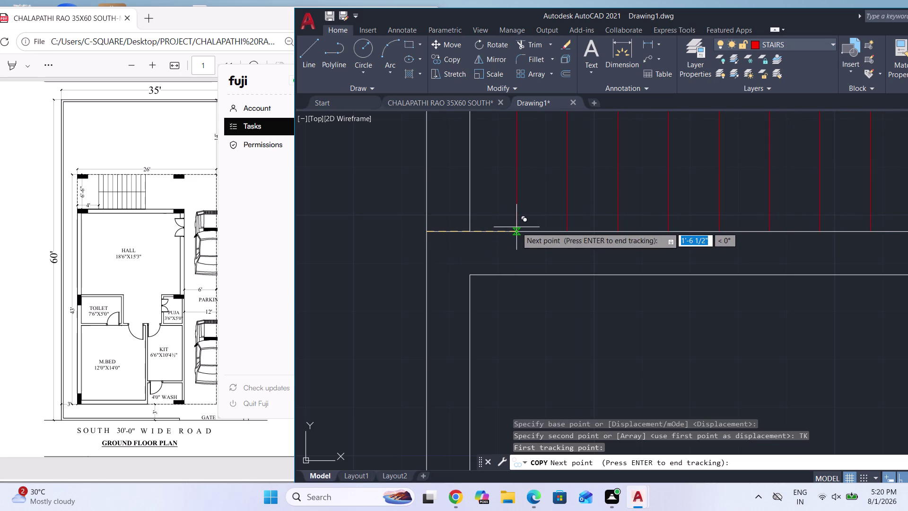
text(4')
key(Return)
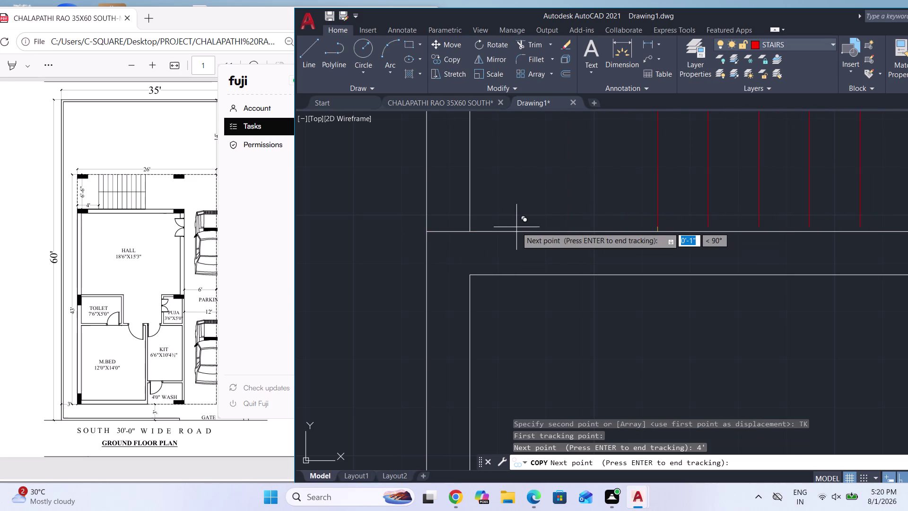
scroll(down, 3)
scroll(down, 3)
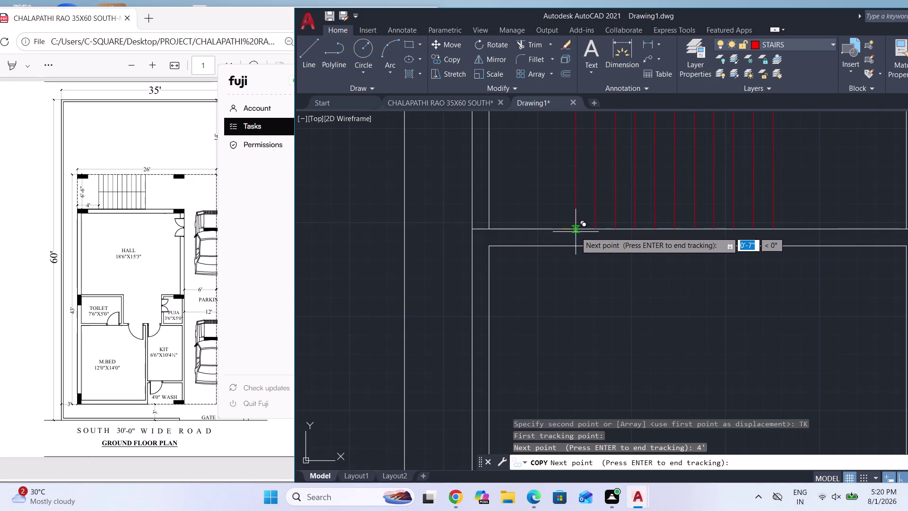
key(Return)
key(Escape)
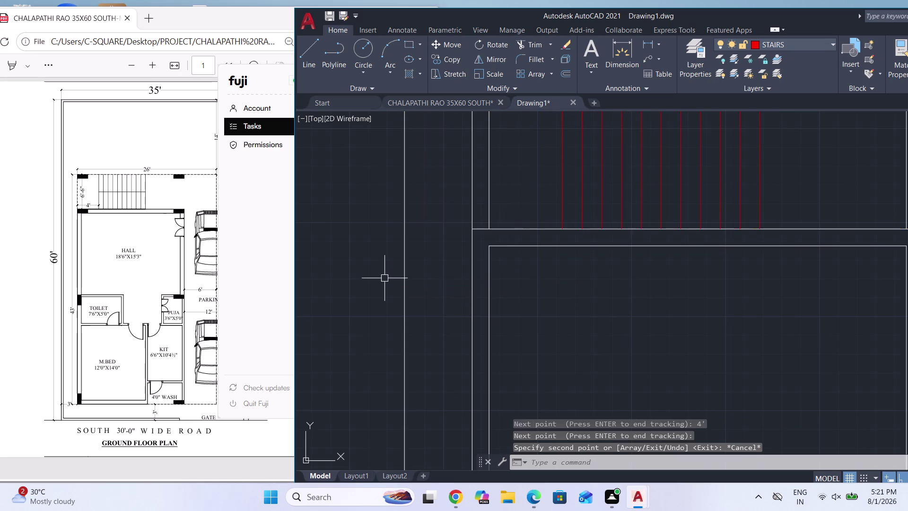
scroll(down, 3)
scroll(up, 3)
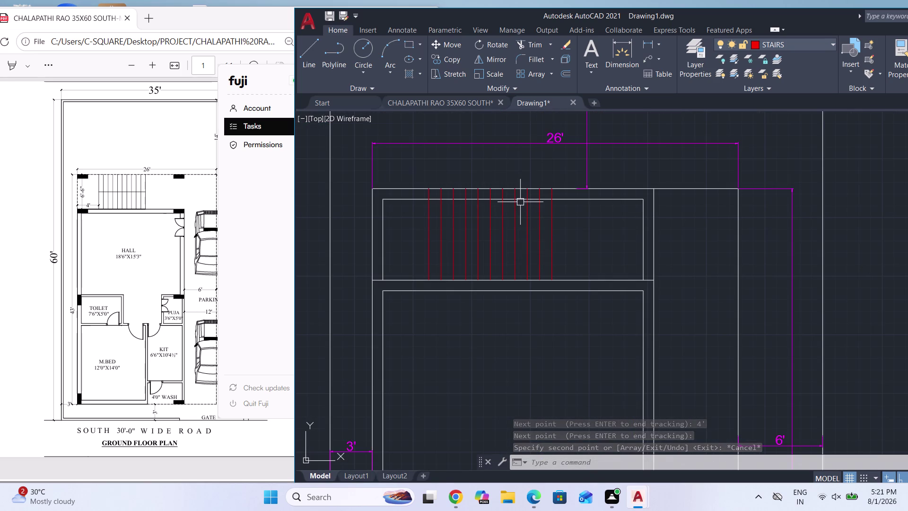
Trim the four wall line pieces crossing and beside the stair treads.
text(TR)
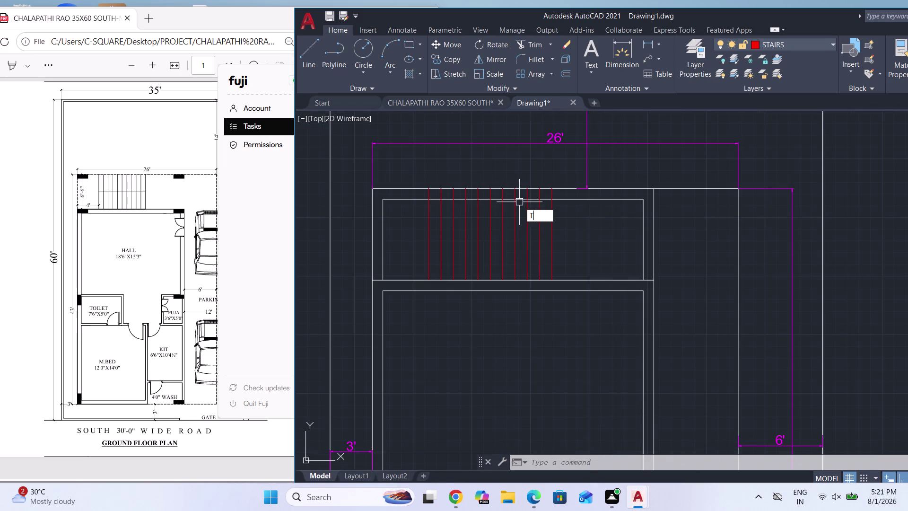
key(Return)
key(Return)
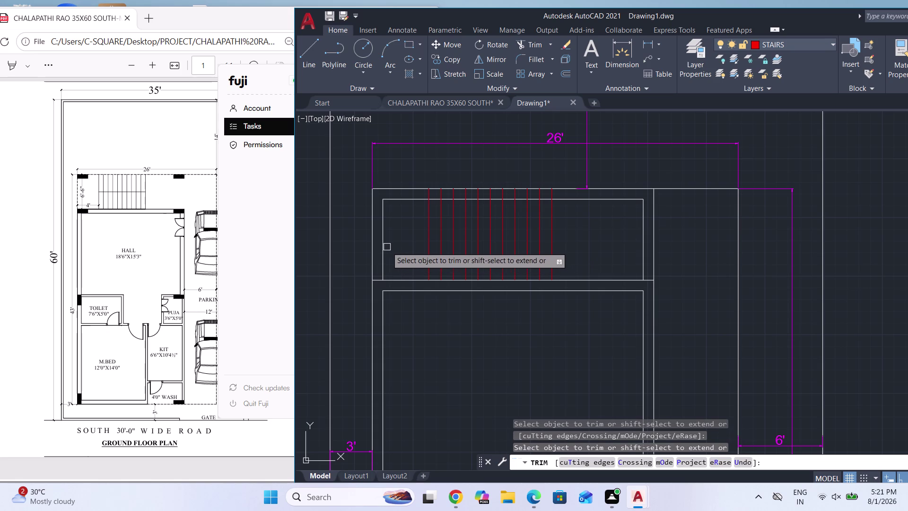
click(385, 246)
click(396, 203)
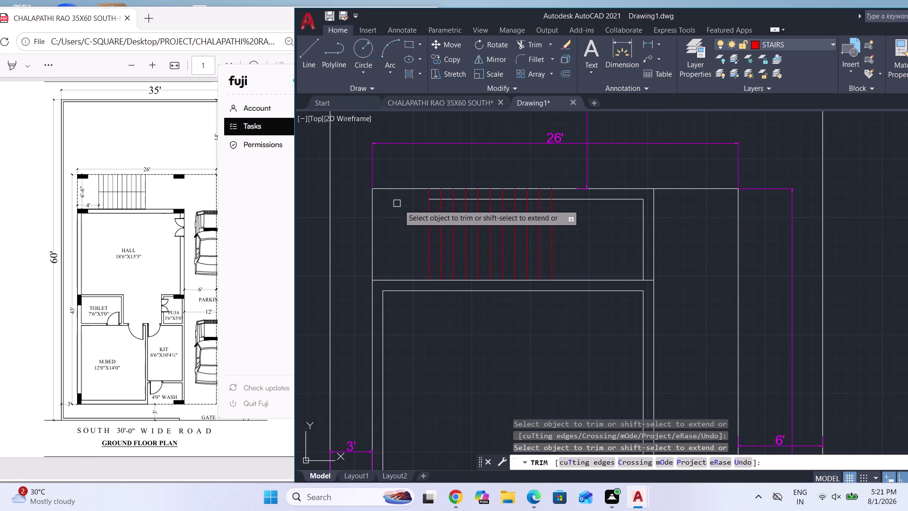
click(605, 201)
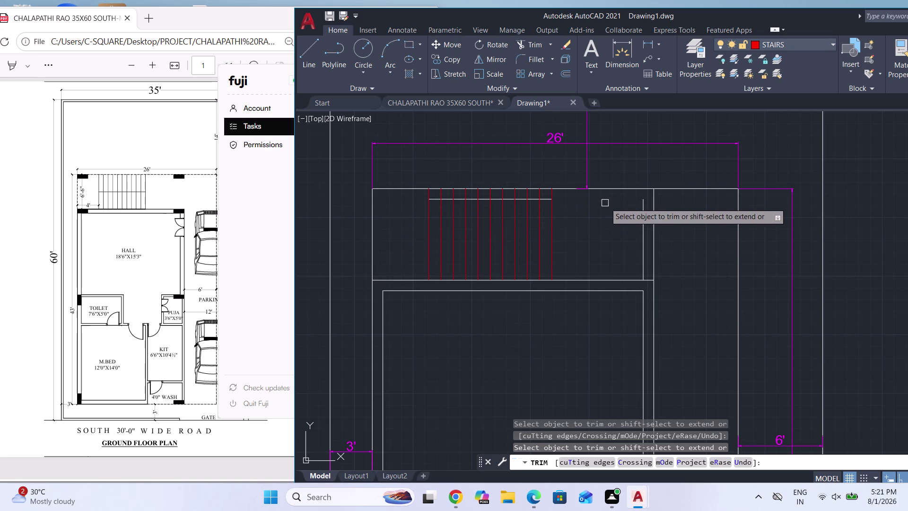
click(641, 216)
key(Escape)
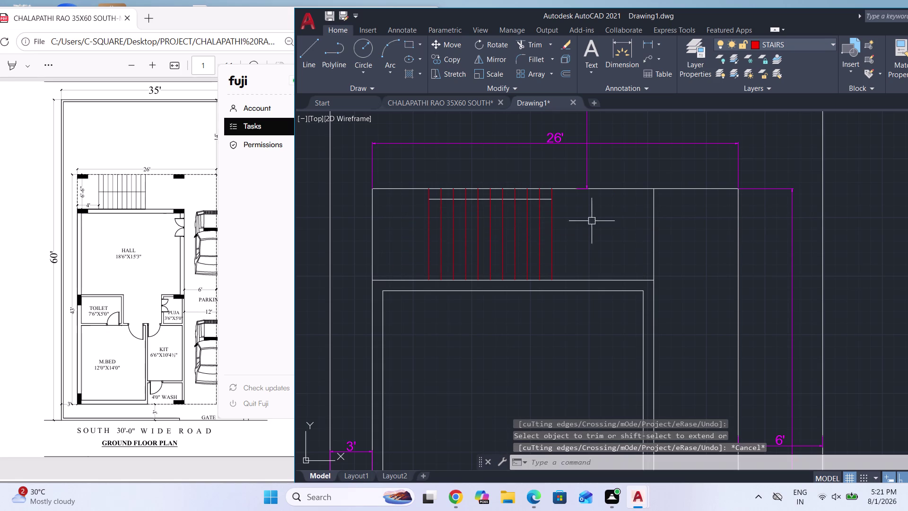
Erase the stray 8'-9" horizontal boundary line across the treads.
scroll(up, 3)
click(493, 202)
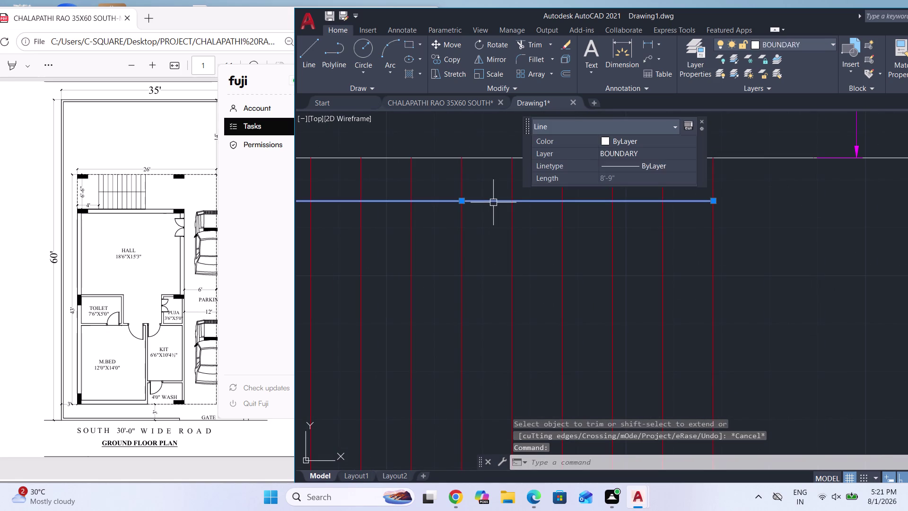
key(Delete)
scroll(down, 3)
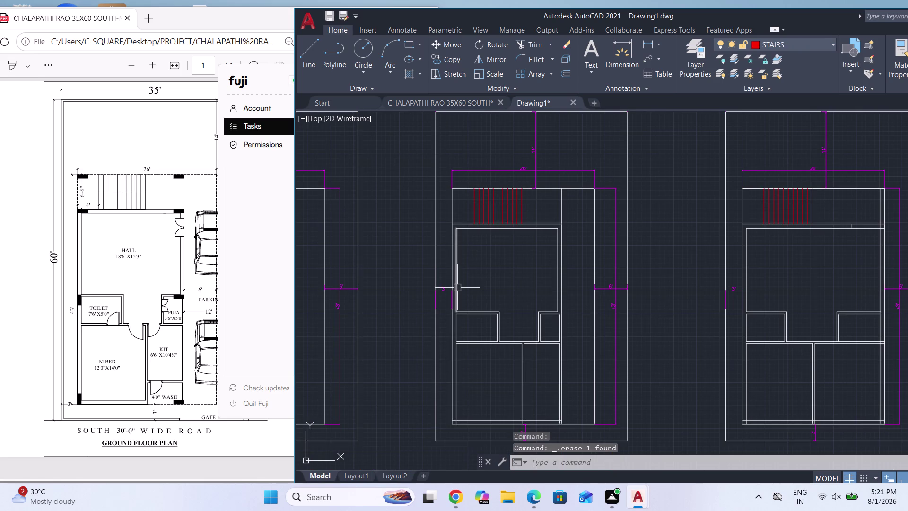
scroll(up, 3)
key(Escape)
scroll(down, 3)
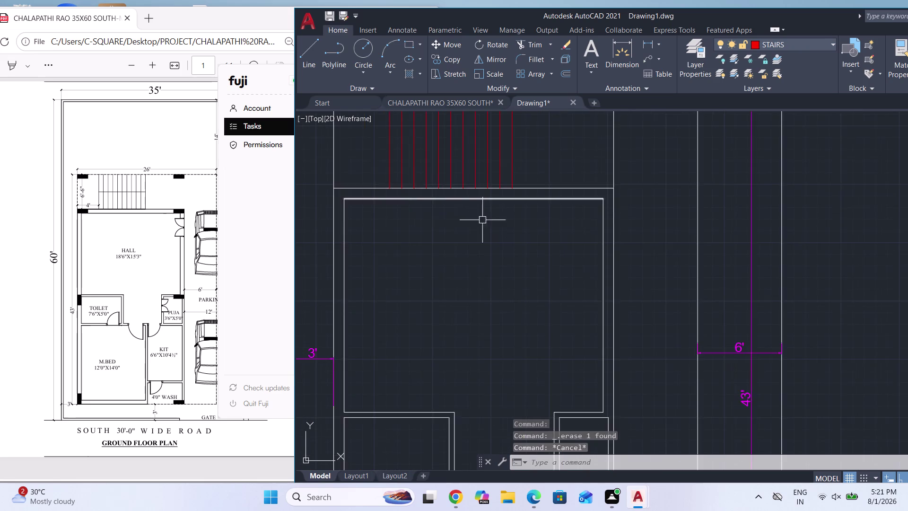
scroll(down, 3)
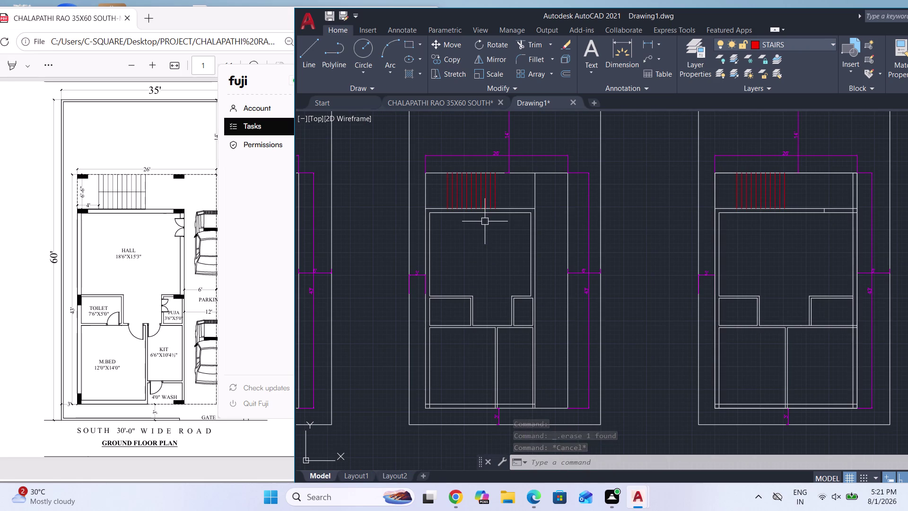
click(215, 15)
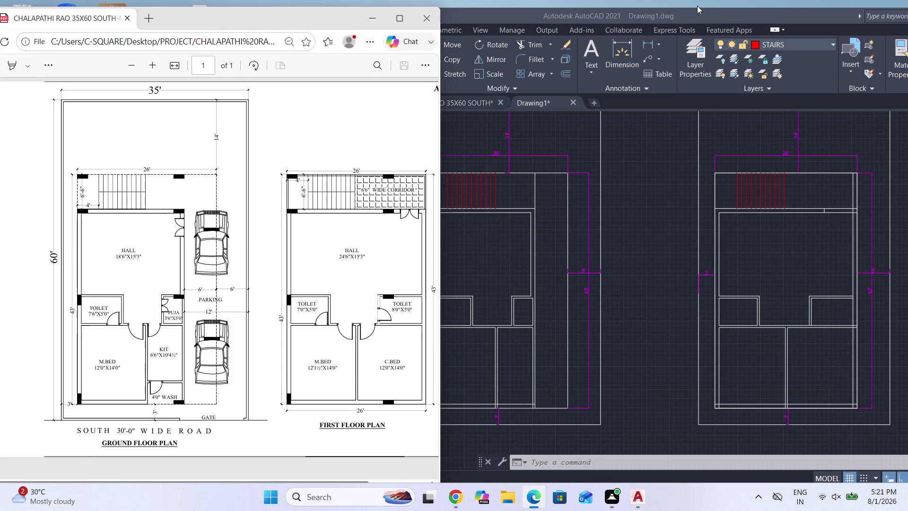
click(704, 15)
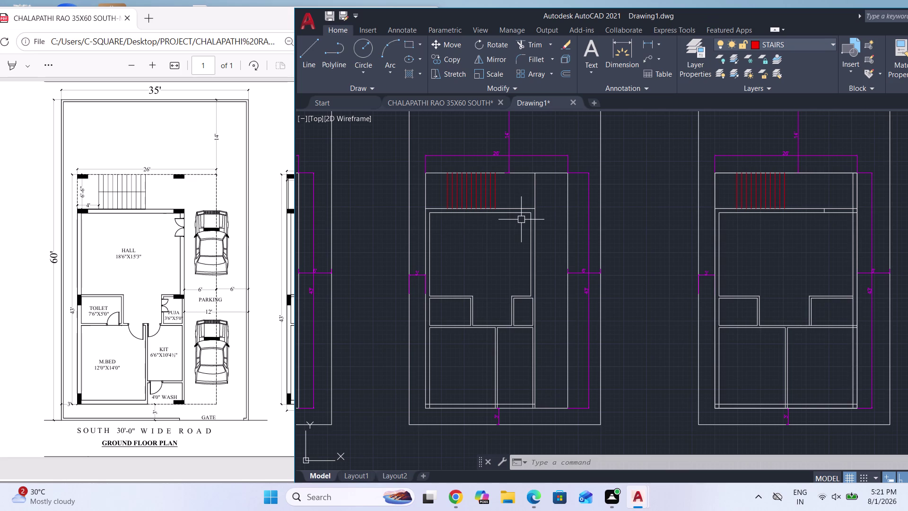
Trim a wall line segment using all lines as cutting edges.
scroll(up, 3)
scroll(down, 3)
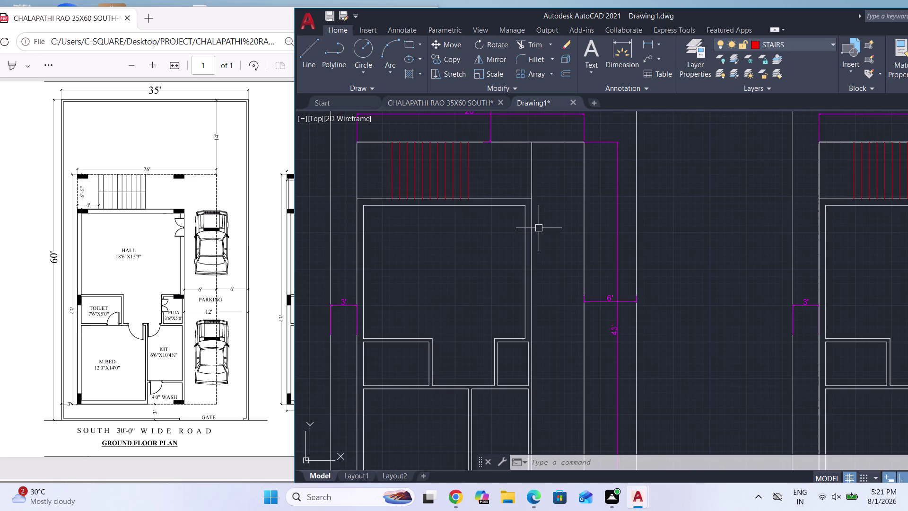
scroll(down, 3)
scroll(up, 3)
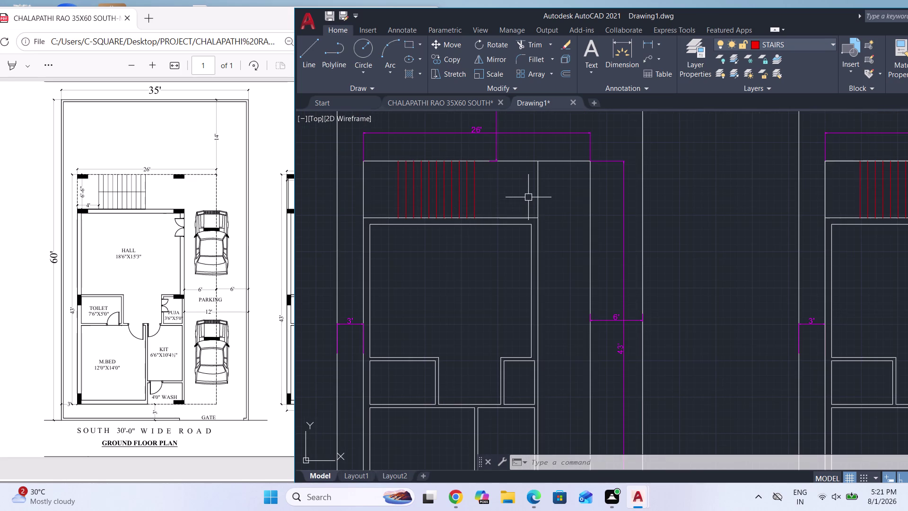
text(TR)
key(Return)
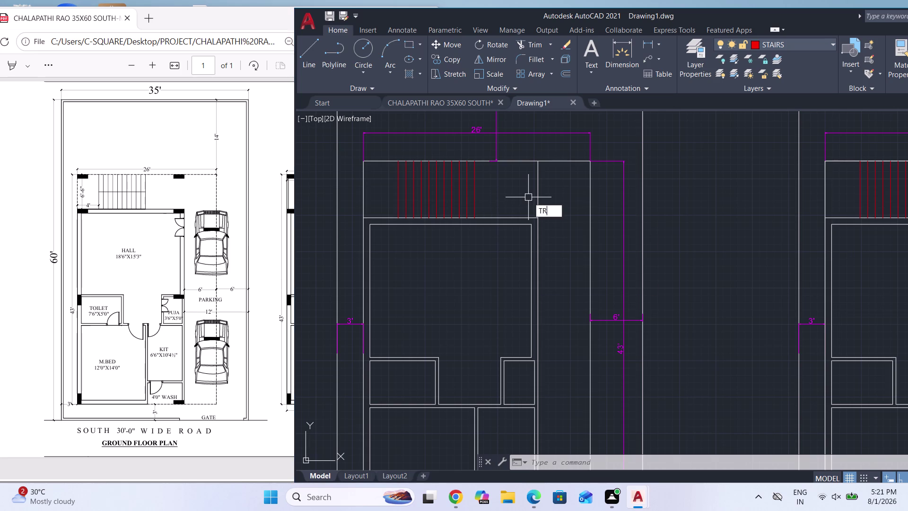
key(Return)
click(537, 190)
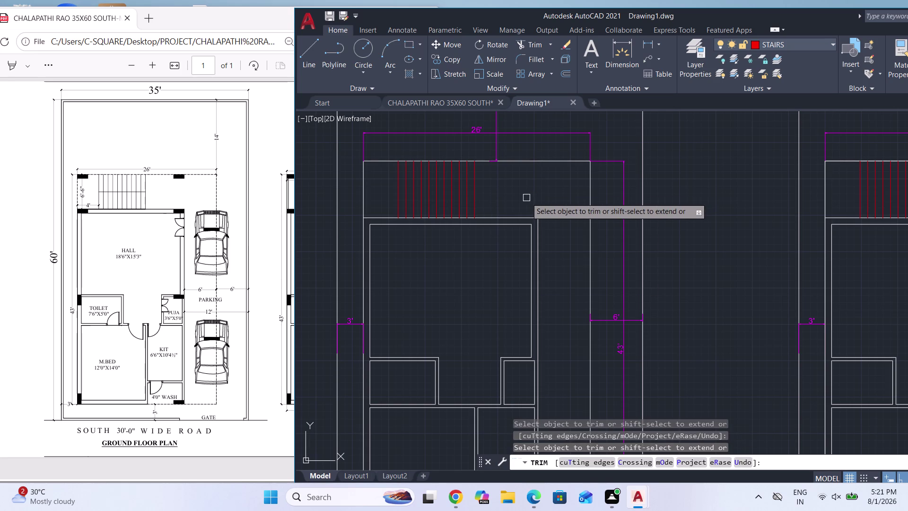
key(Escape)
scroll(down, 3)
scroll(up, 3)
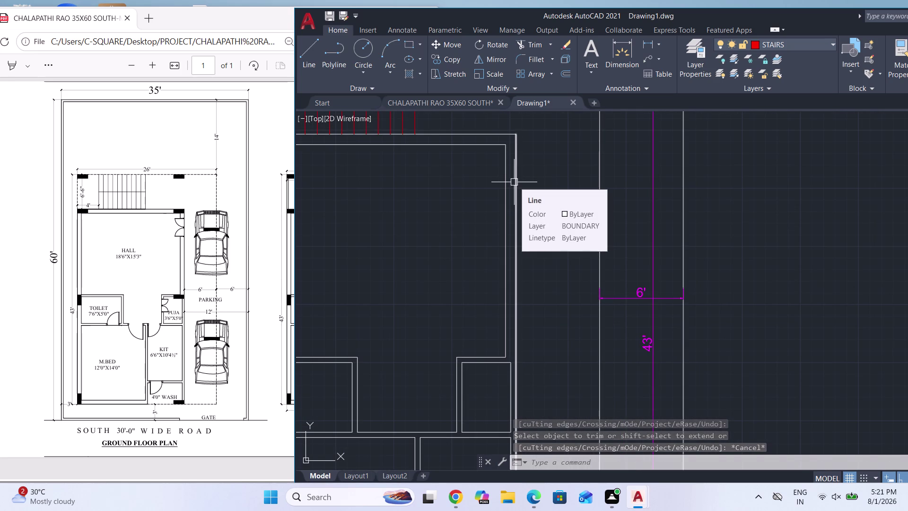
Draw a line tracked 9" from the wall corner across to the outer wall line.
key(l)
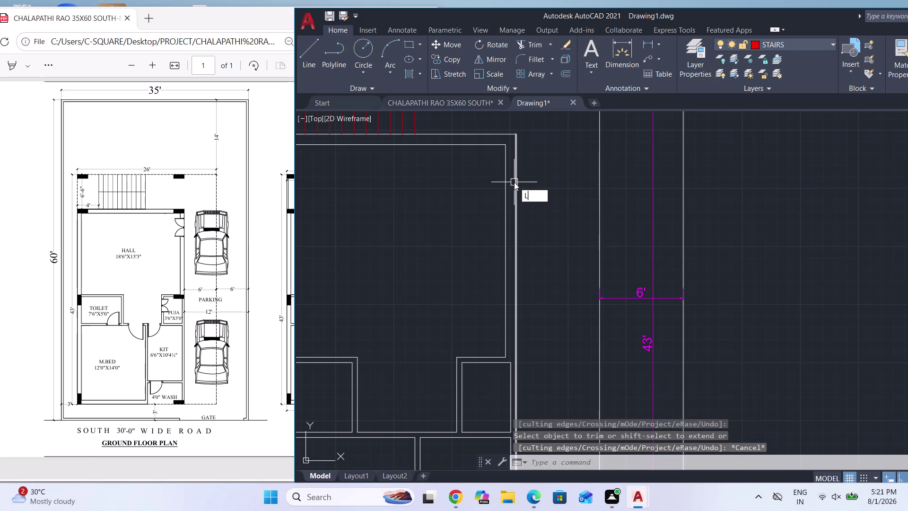
key(Return)
text(TK)
key(Return)
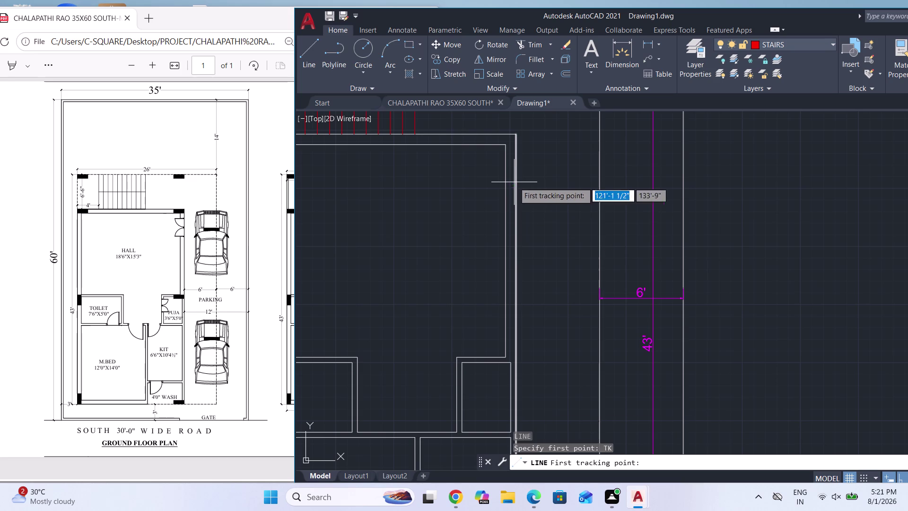
scroll(up, 3)
click(488, 141)
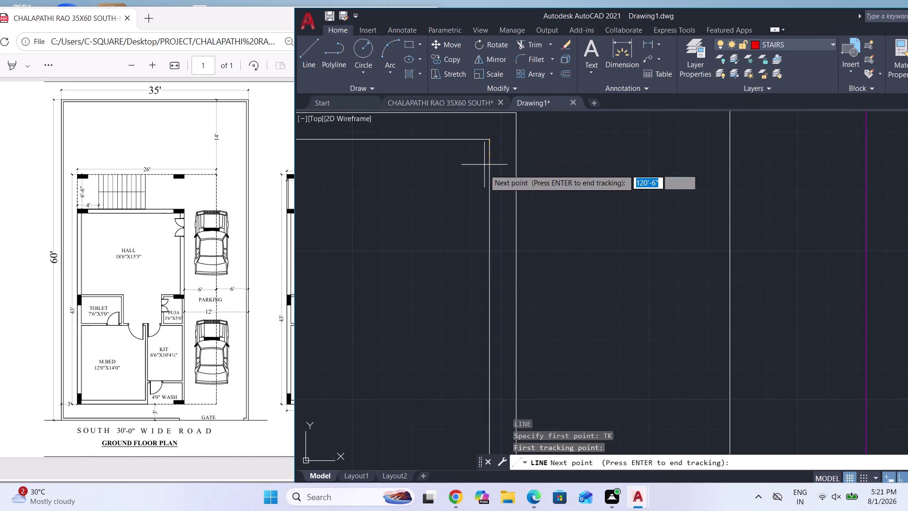
text(9")
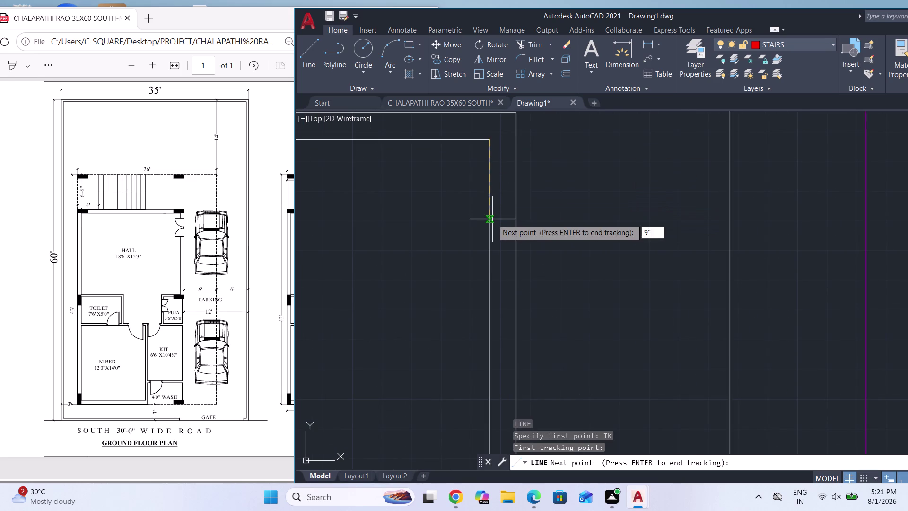
key(Return)
key(Return)
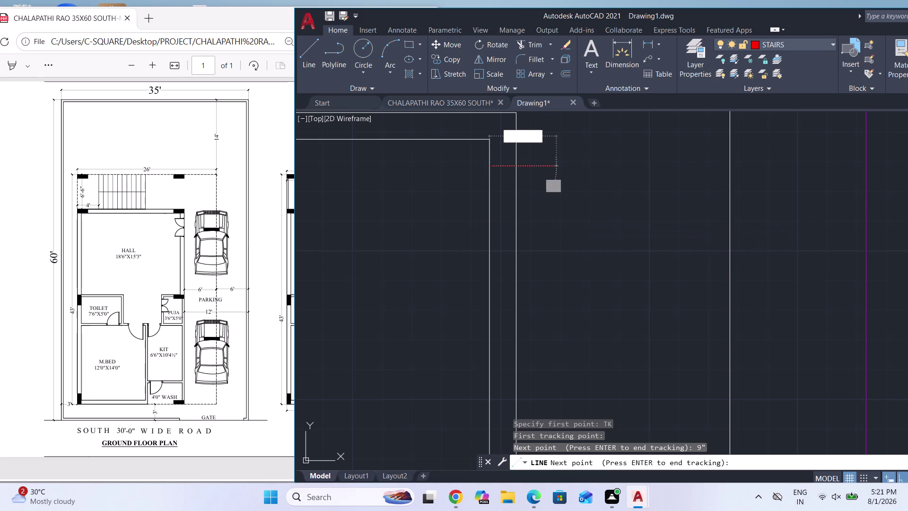
click(515, 166)
key(Escape)
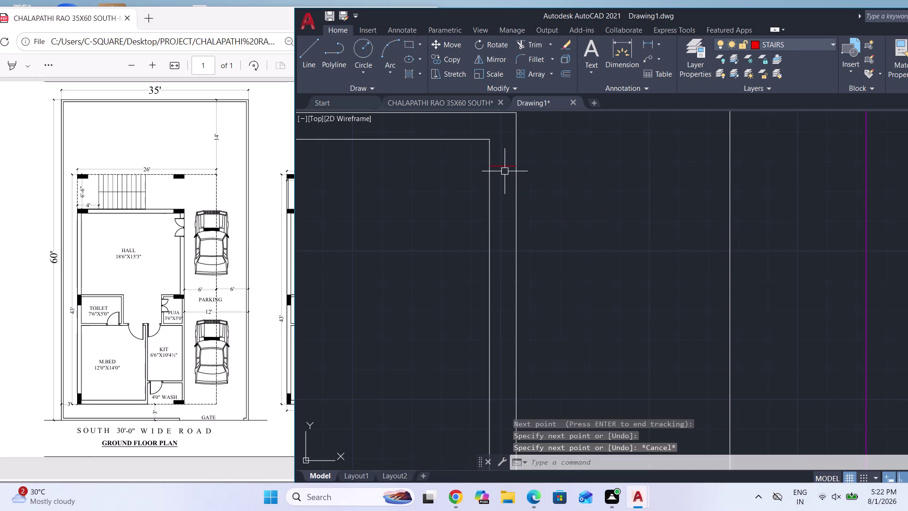
Select the new 9" line and check its layer in the Layer dropdown.
click(505, 167)
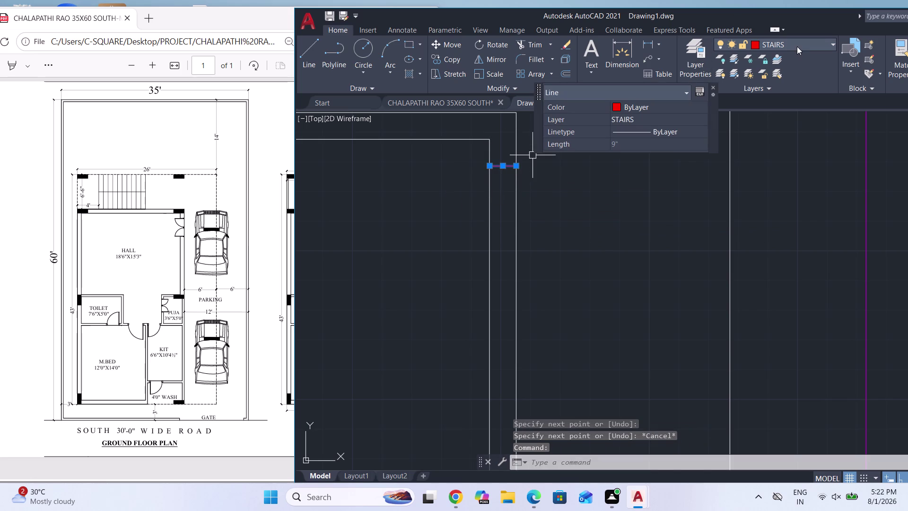
click(798, 45)
click(780, 156)
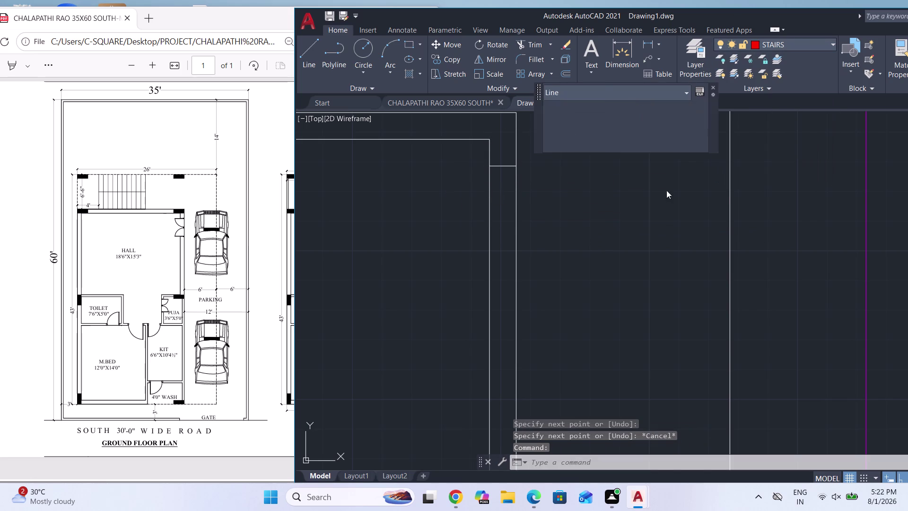
key(Escape)
key(Escape)
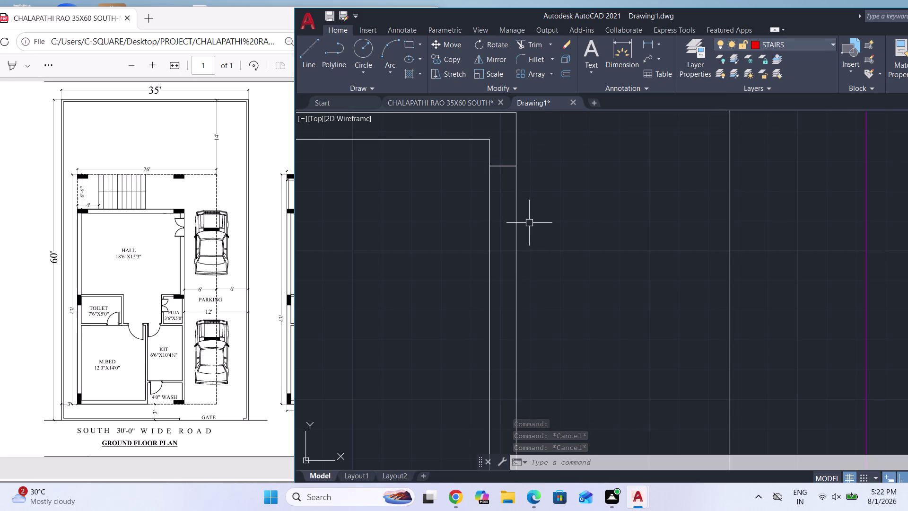
Offset the 9" line by 3'6" to create a second bridging line.
key(o)
key(Return)
key(Return)
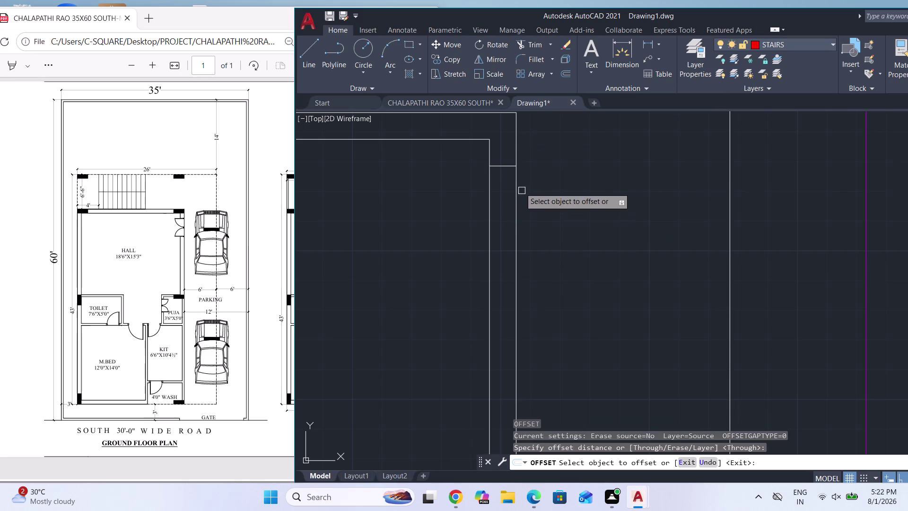
click(503, 166)
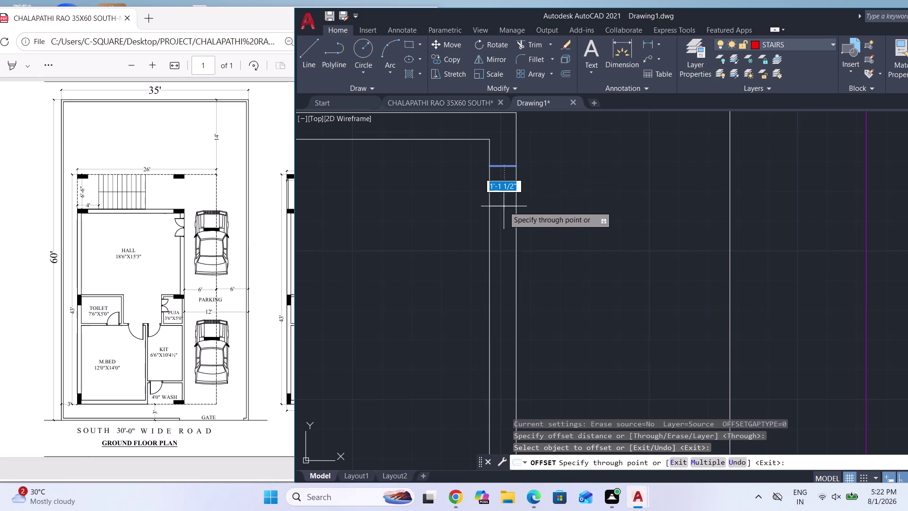
text(3')
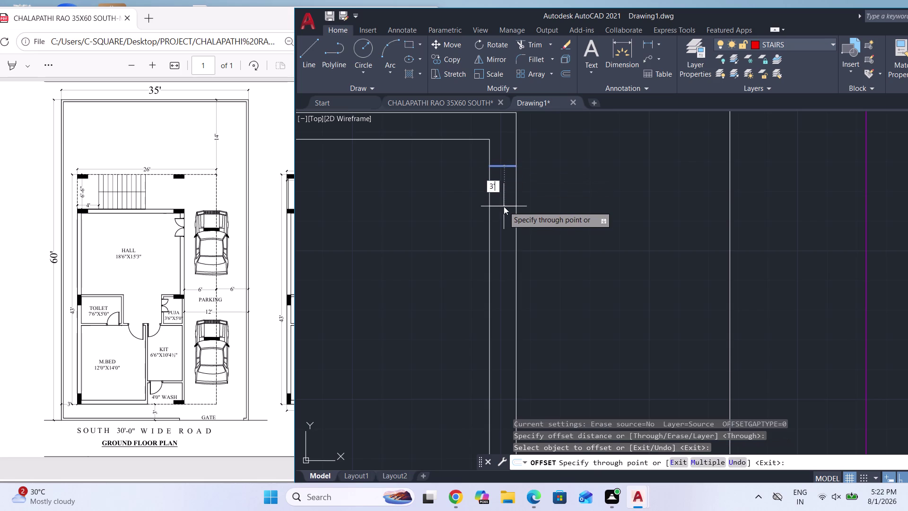
text(6")
key(Return)
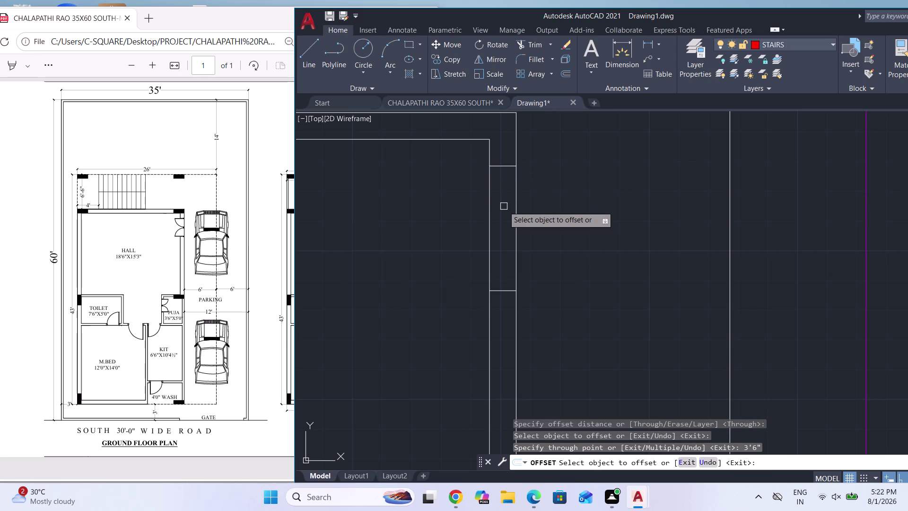
key(Escape)
scroll(down, 3)
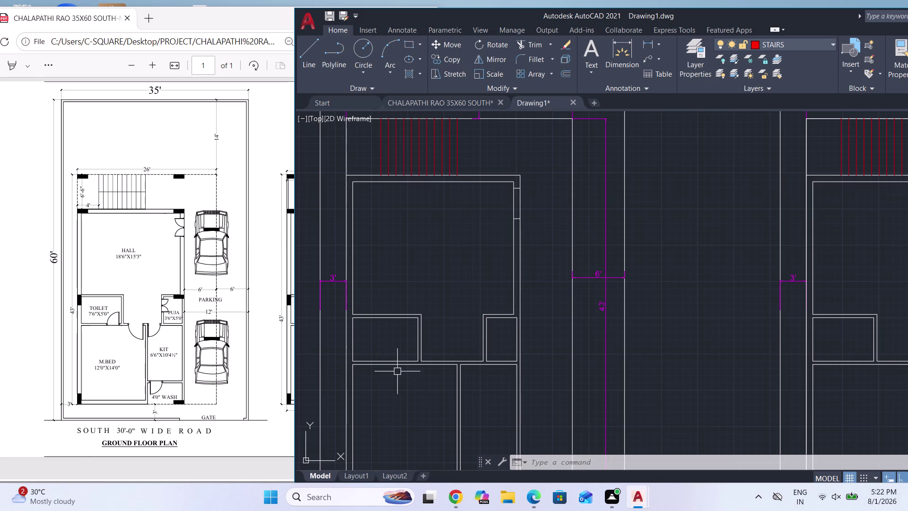
Start a tracked line from the wall corner, then cancel the mistyped offset.
scroll(up, 3)
key(Escape)
key(l)
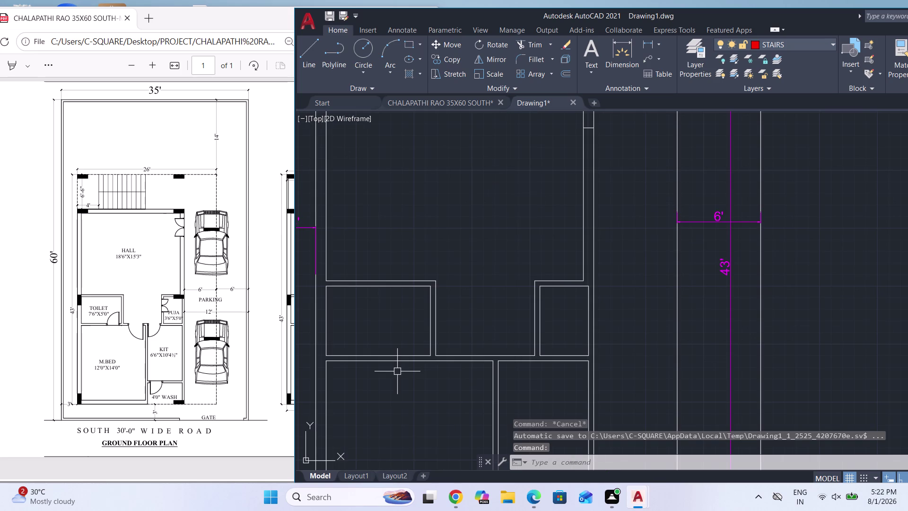
key(Return)
scroll(up, 3)
scroll(up, 3)
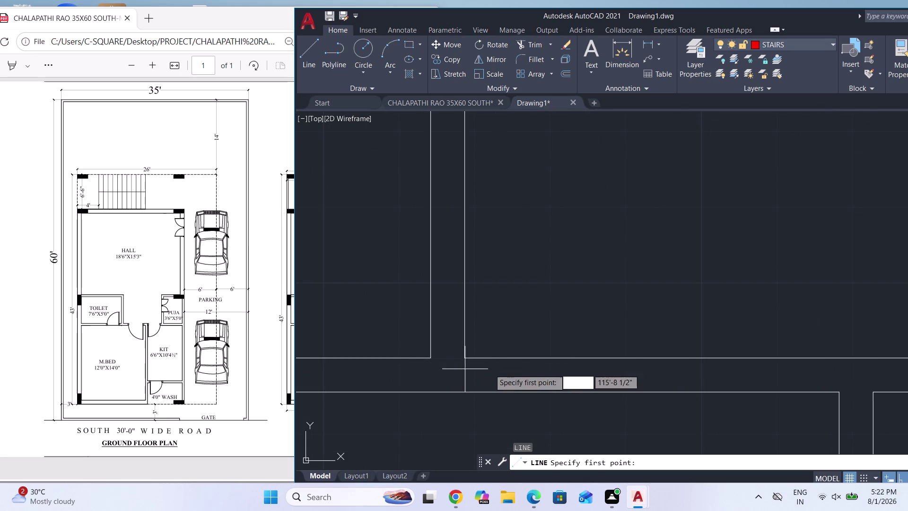
scroll(down, 3)
text(T)
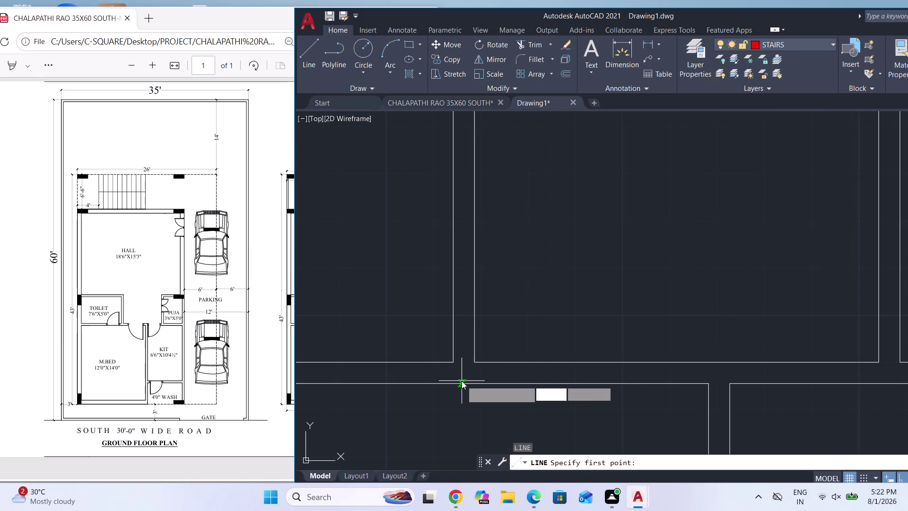
text(K)
key(Return)
scroll(up, 3)
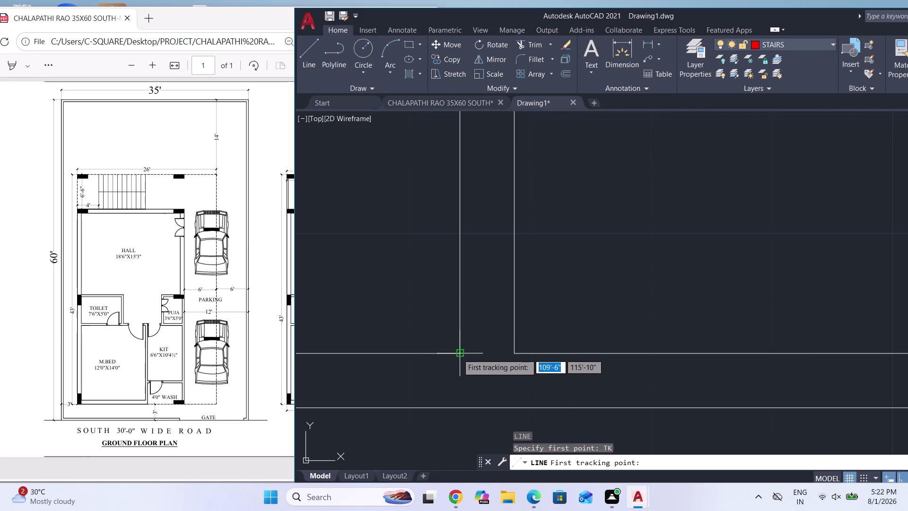
click(458, 354)
text(4,)
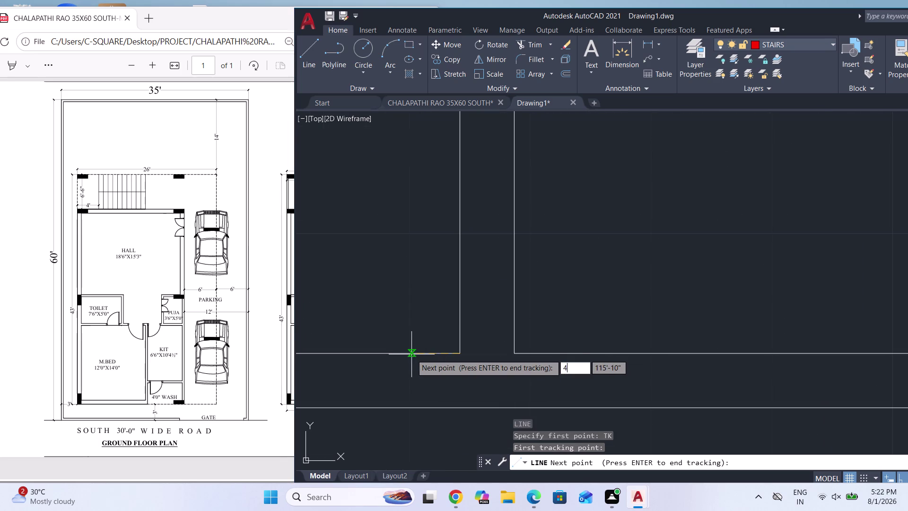
key(BackSpace)
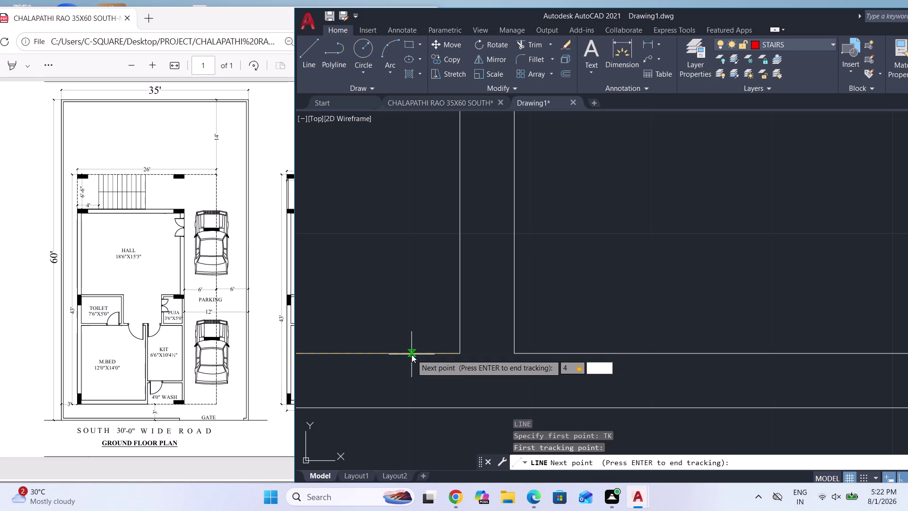
key(BackSpace)
key(Escape)
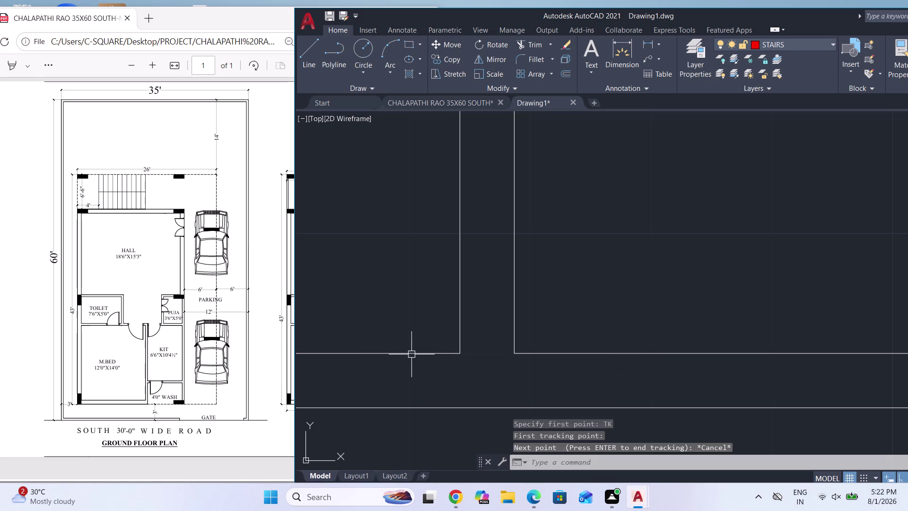
Draw a vertical line tracked 4.5" from the wall corner to the lower wall line, and select it.
key(l)
key(Return)
text(T)
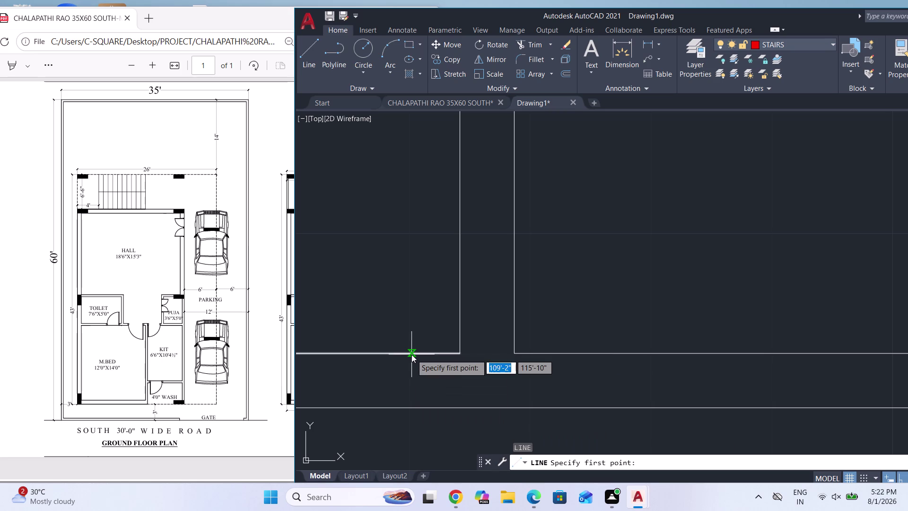
text(K)
key(Return)
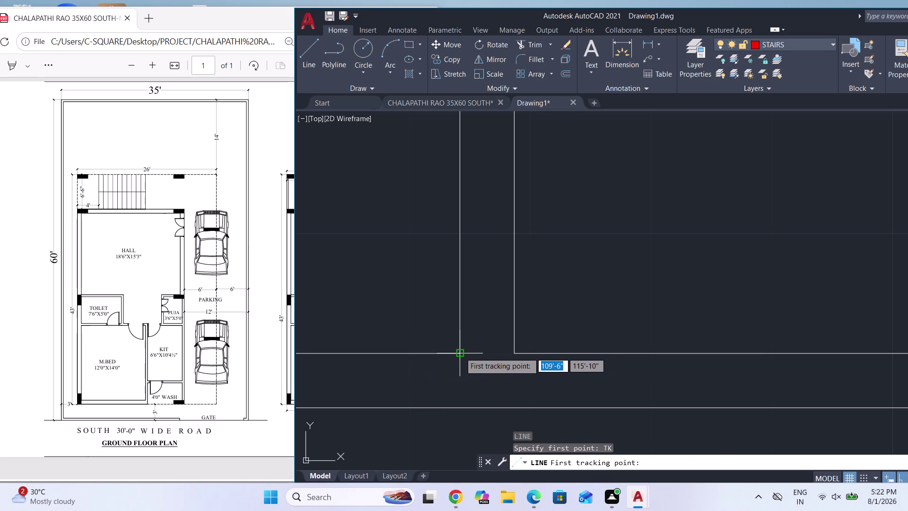
click(460, 352)
key(4)
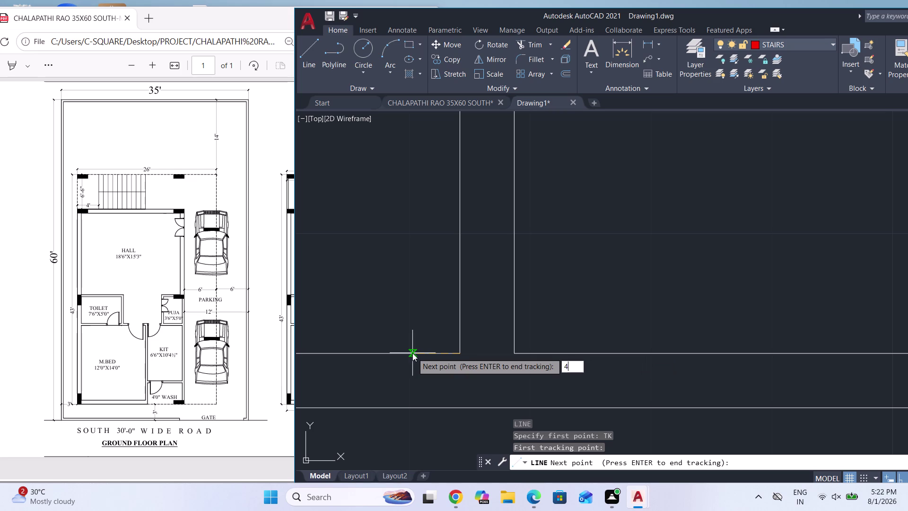
text(.5)
key(shift+quotedbl)
key(Return)
key(Return)
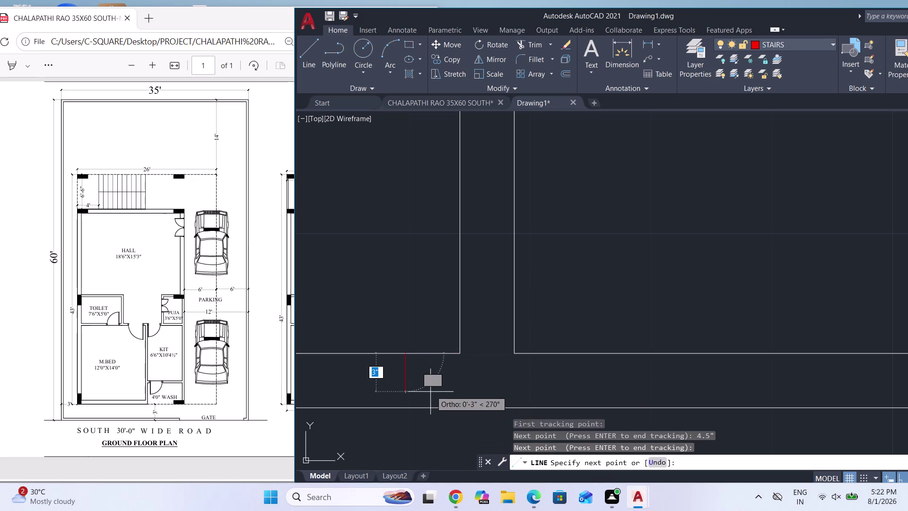
click(404, 408)
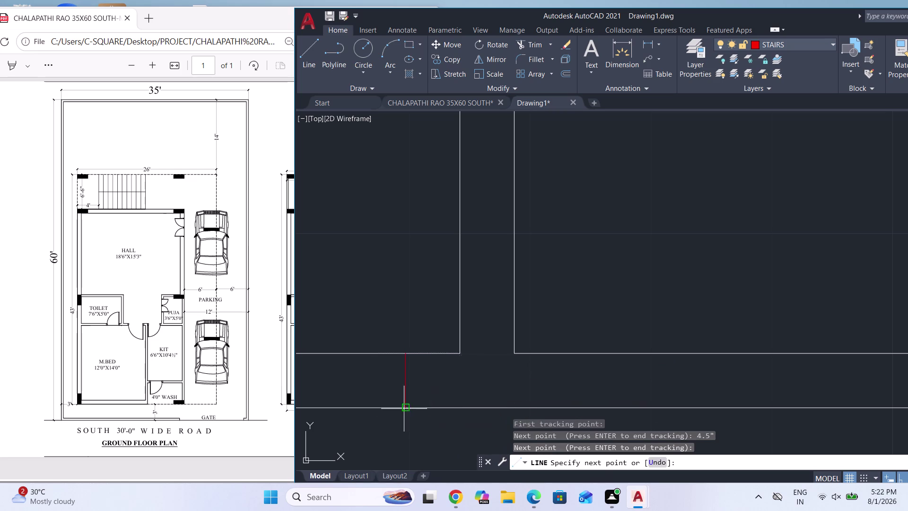
key(Escape)
click(404, 394)
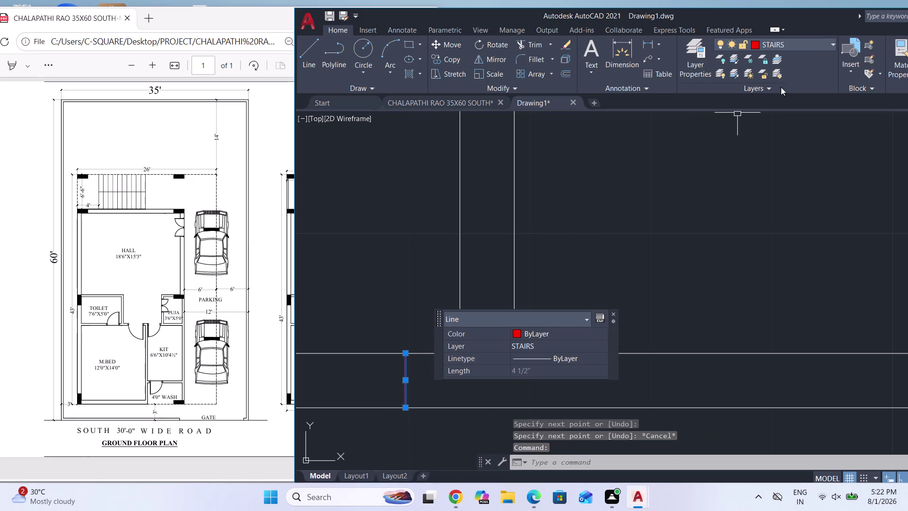
click(798, 43)
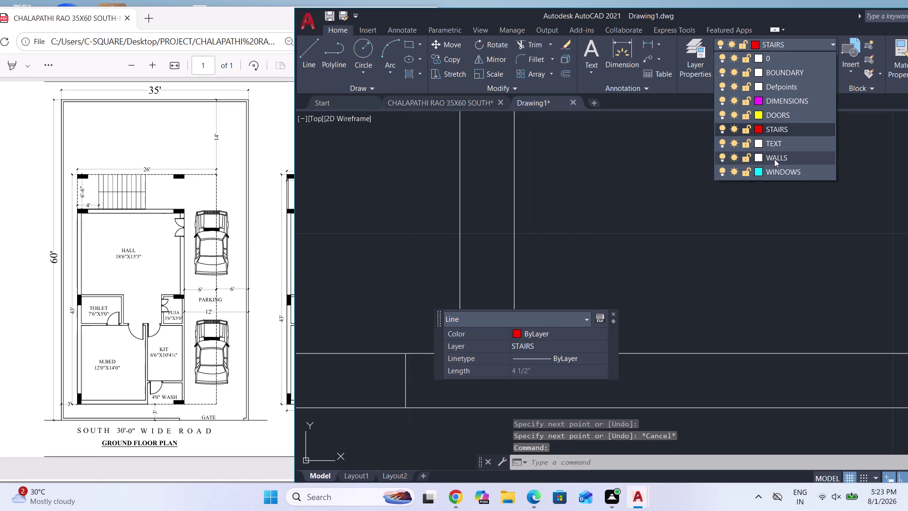
Move the selected 4½" line onto the WALLS layer.
click(773, 159)
click(787, 46)
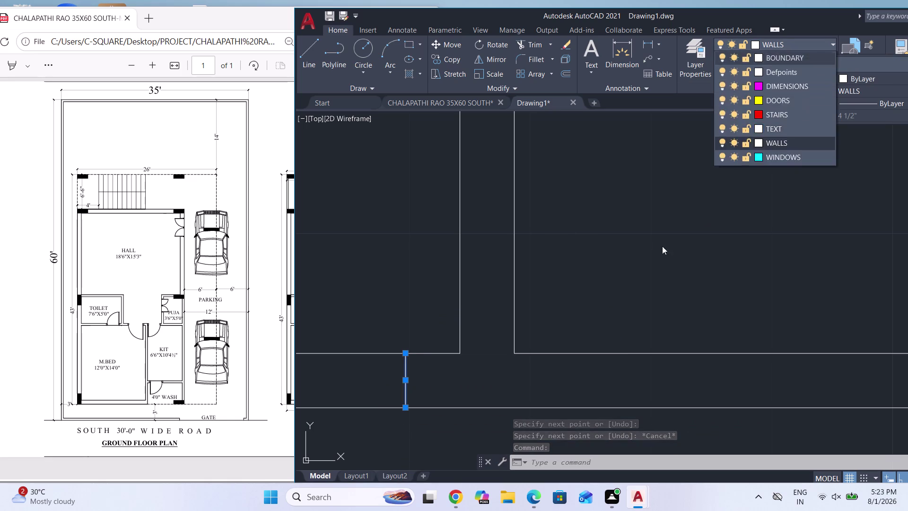
key(Escape)
key(Escape)
Make WALLS the current layer.
click(793, 44)
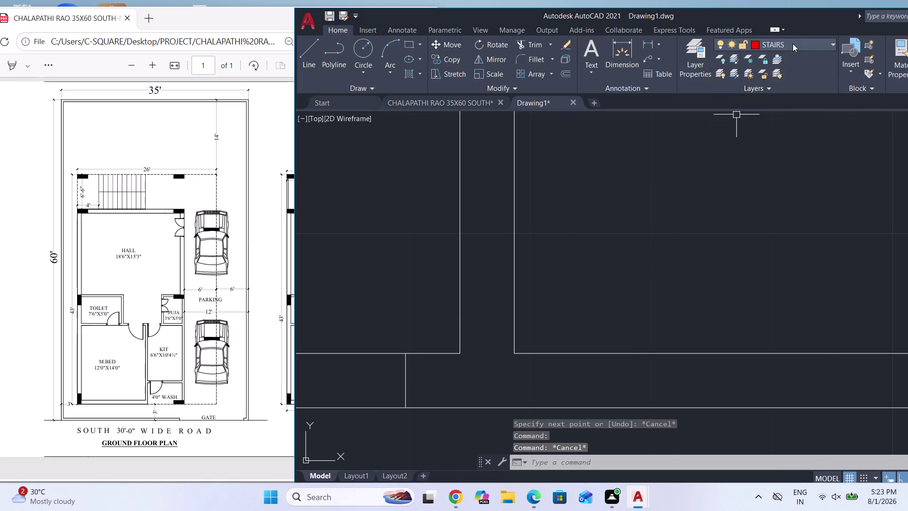
click(774, 156)
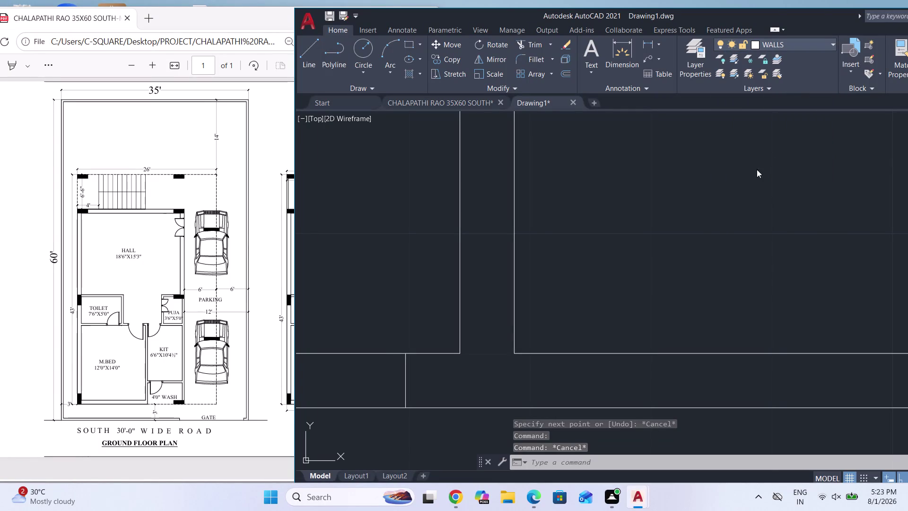
scroll(down, 3)
key(Escape)
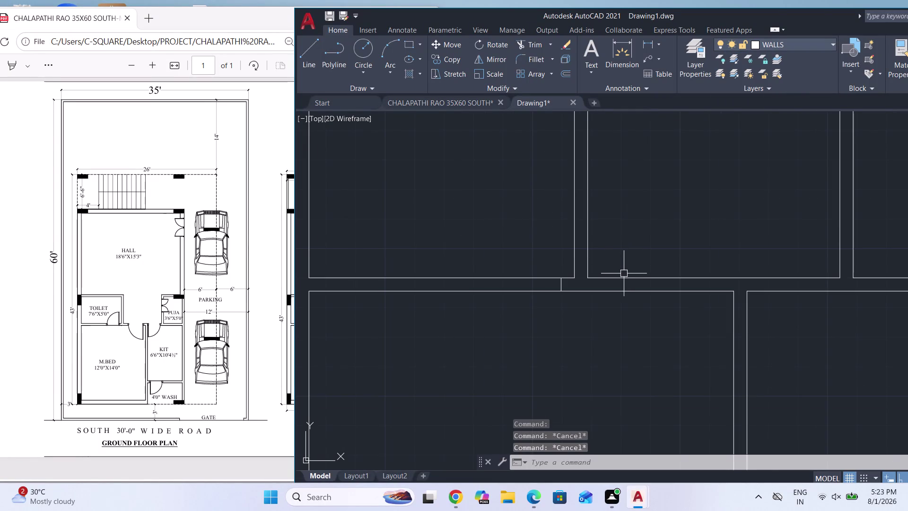
scroll(up, 3)
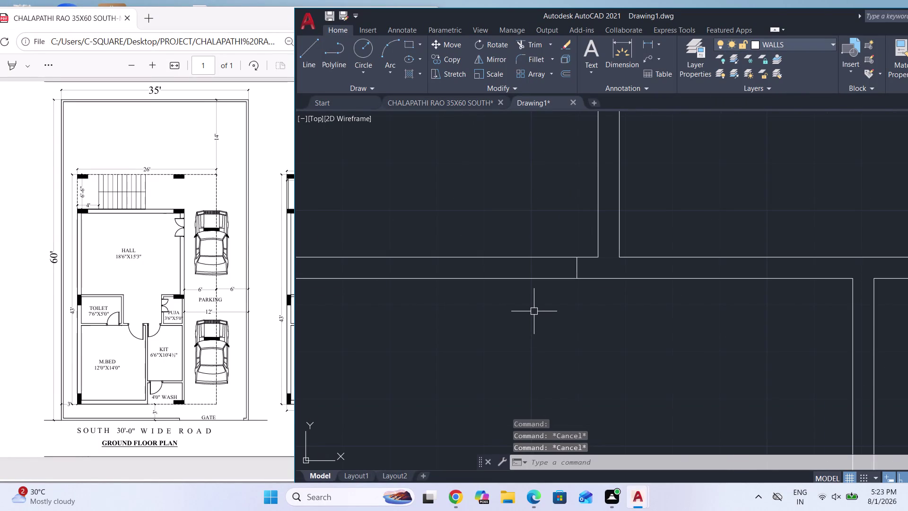
scroll(down, 3)
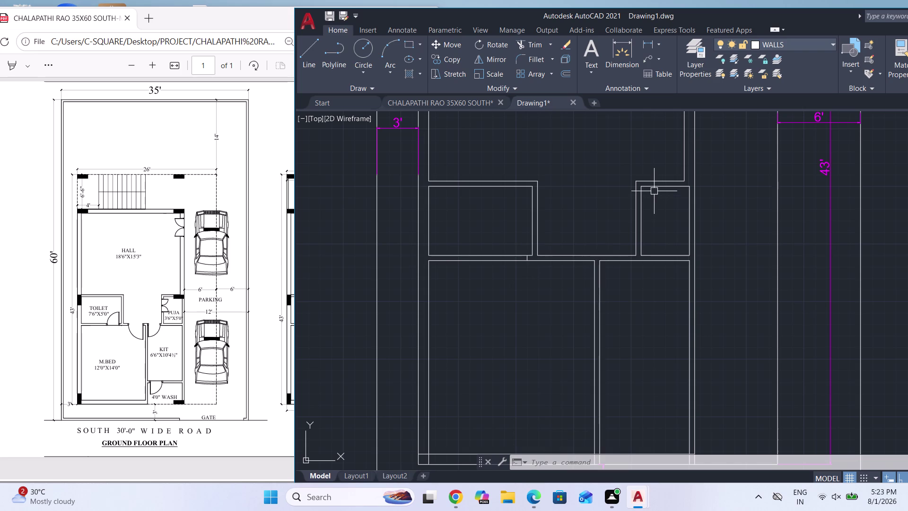
Draw a line tracked 4.5" below the room corner left to the neighbouring wall.
scroll(up, 3)
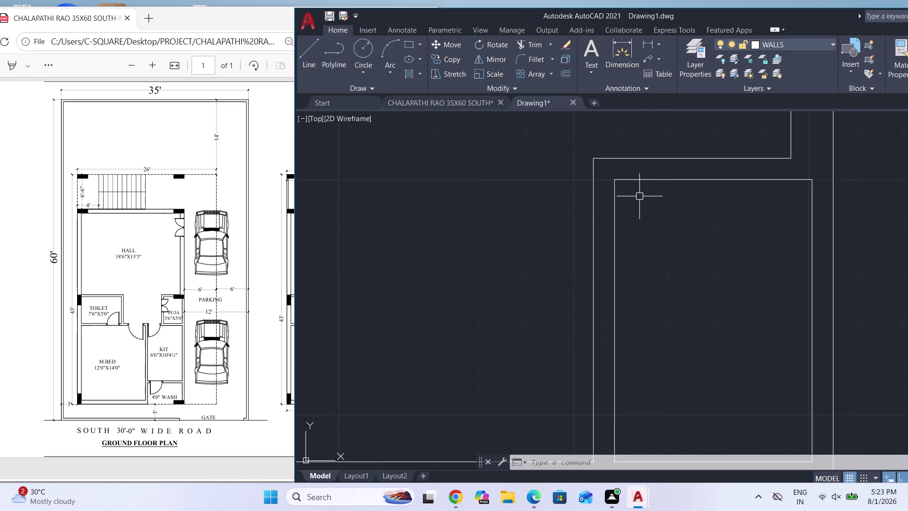
key(l)
key(Return)
text(TK)
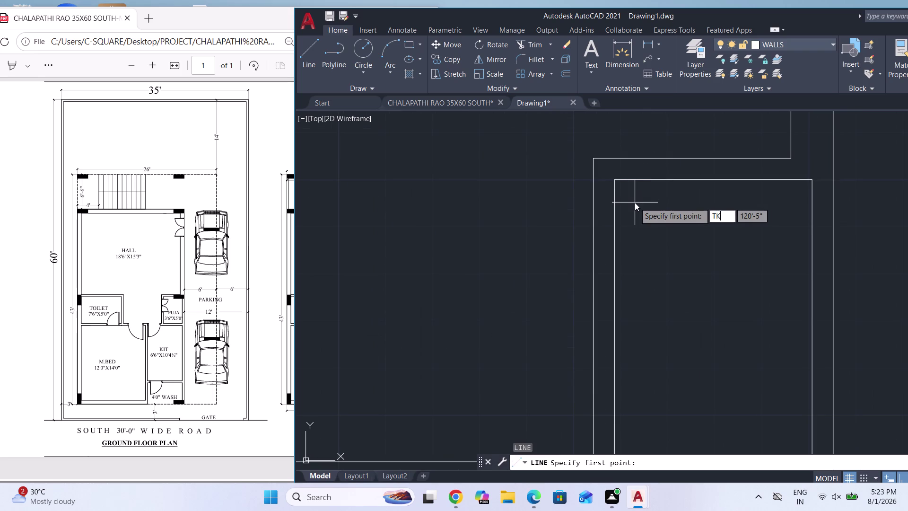
key(Return)
scroll(up, 3)
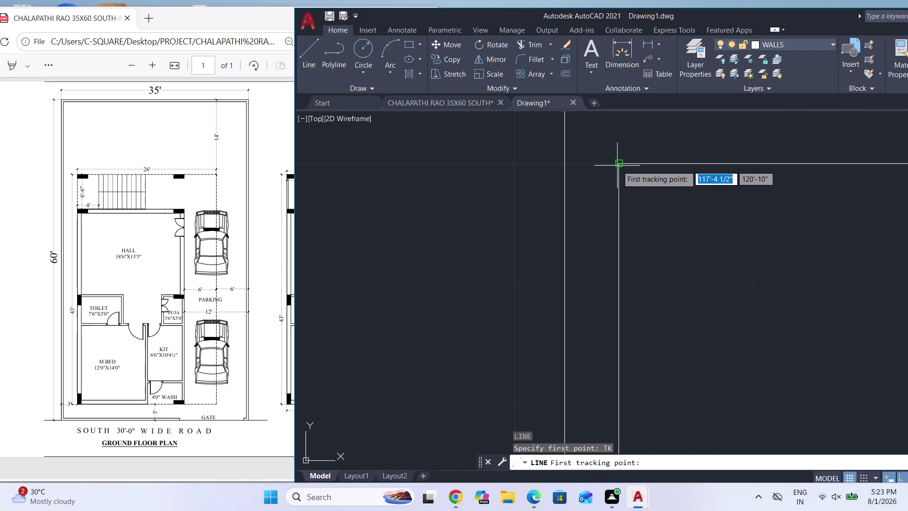
click(617, 166)
text(4)
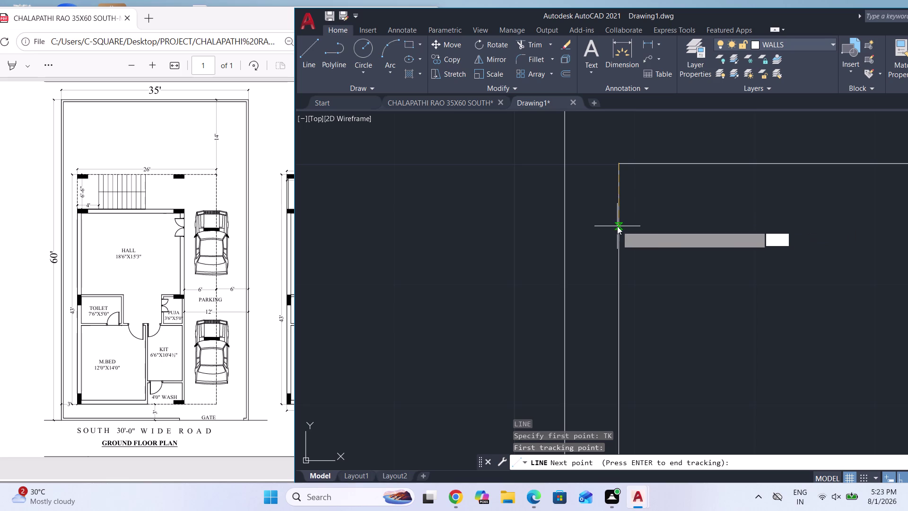
text(.)
text(5")
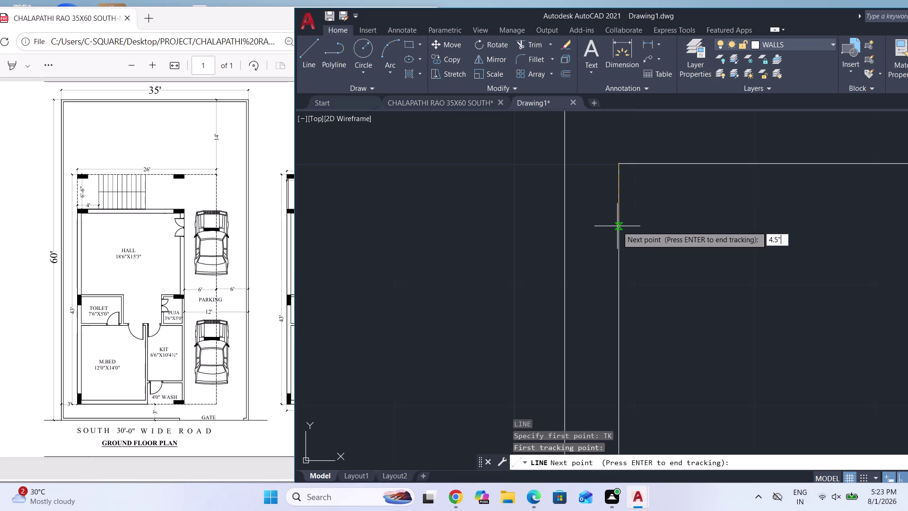
key(Return)
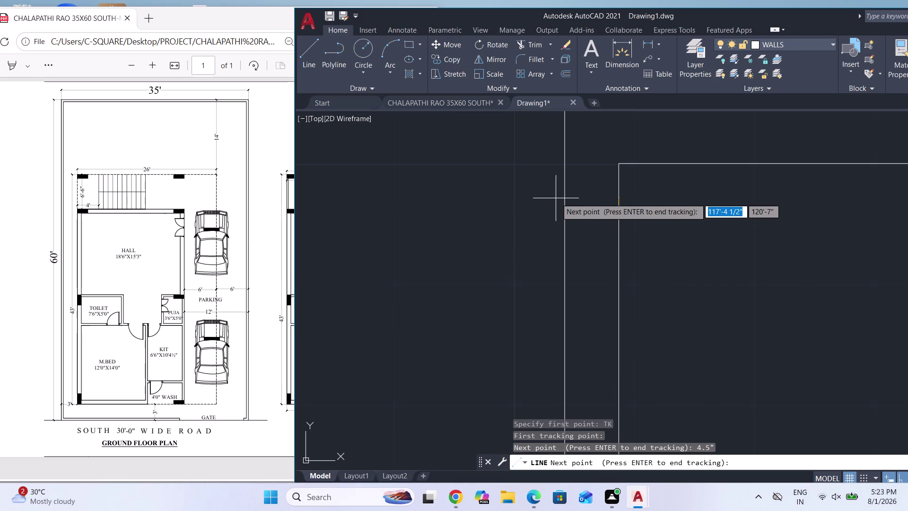
key(Return)
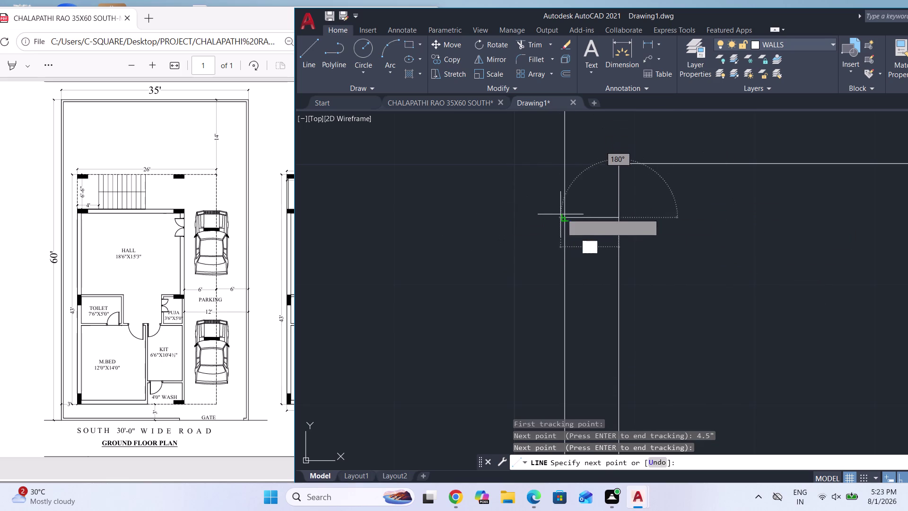
click(565, 215)
key(Escape)
scroll(down, 3)
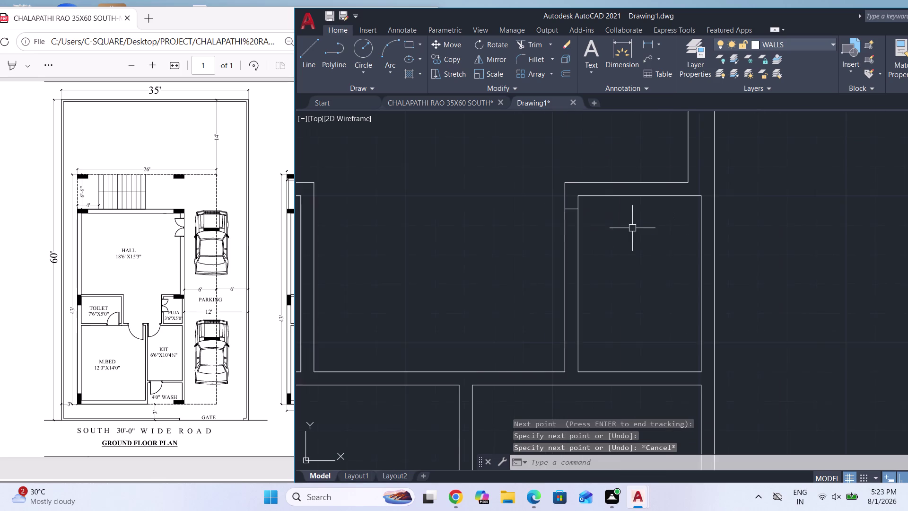
scroll(down, 3)
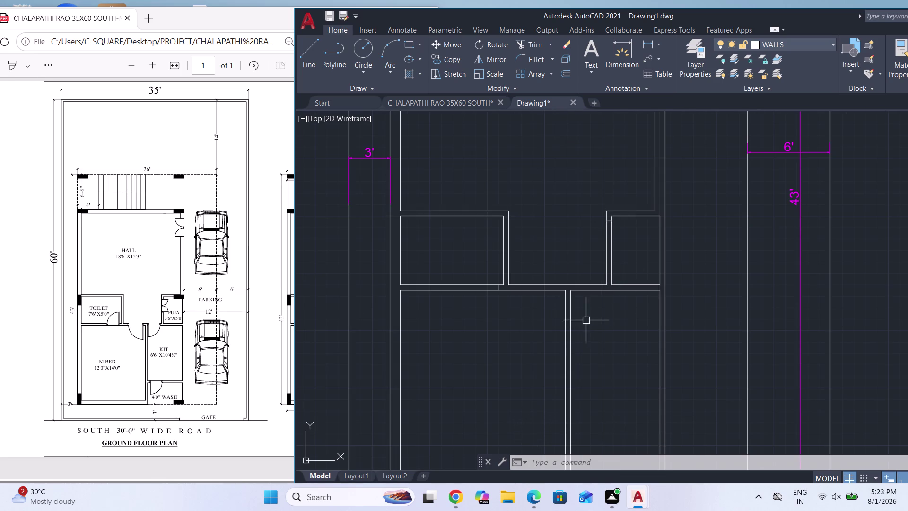
scroll(up, 3)
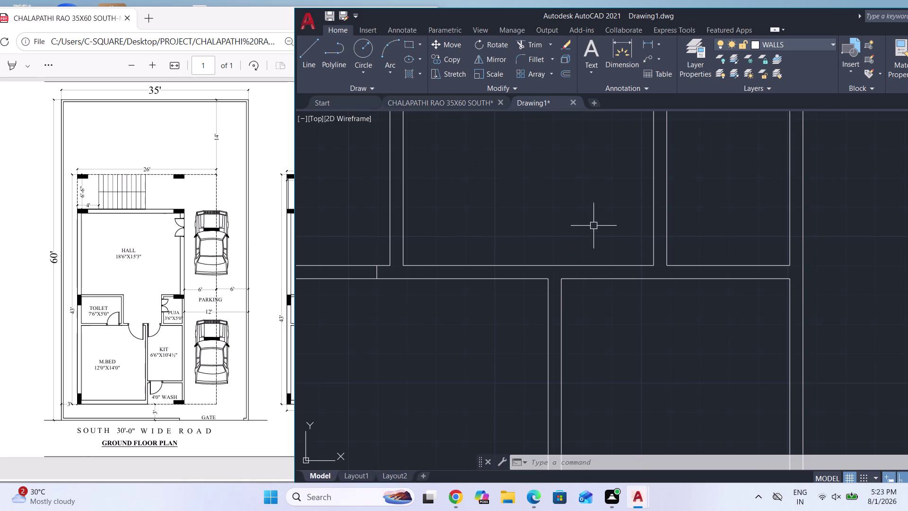
click(648, 40)
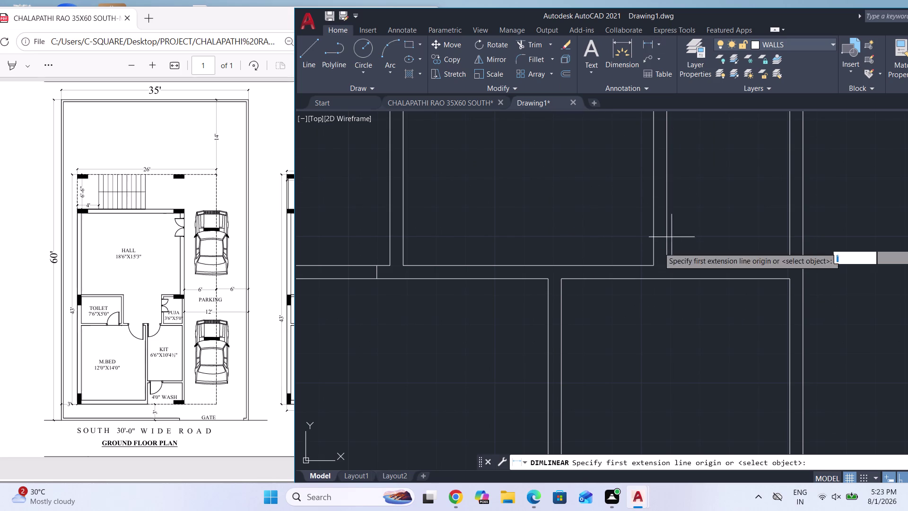
click(651, 267)
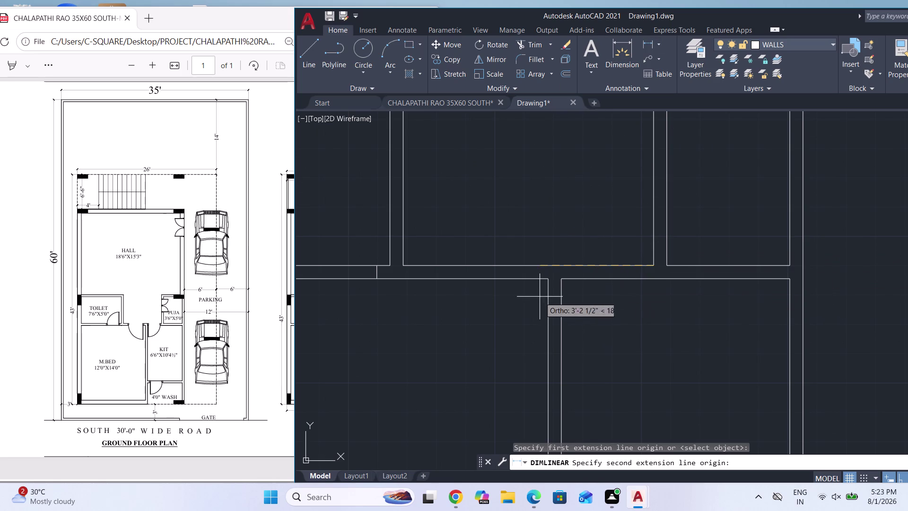
click(561, 282)
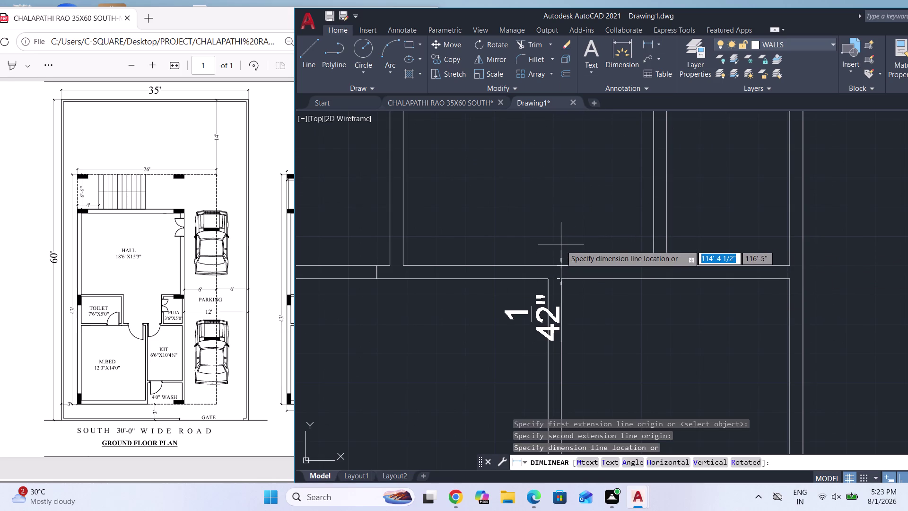
key(Escape)
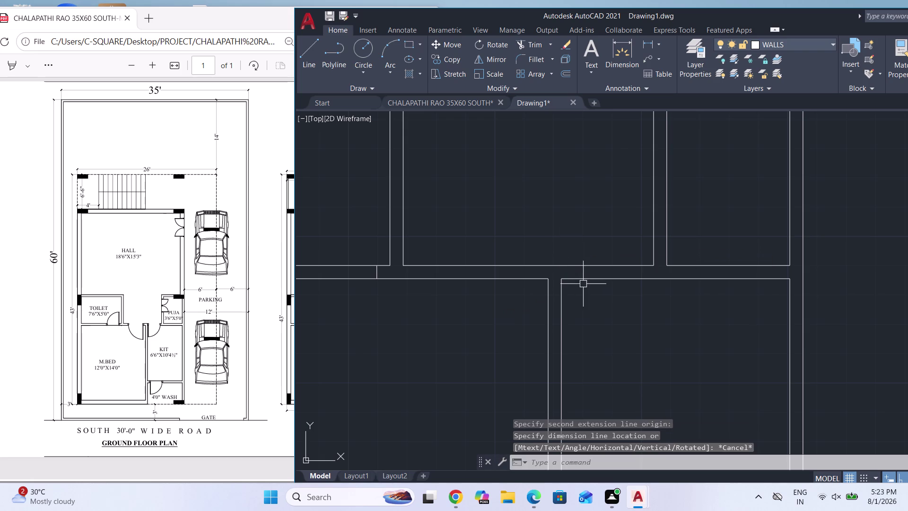
scroll(up, 3)
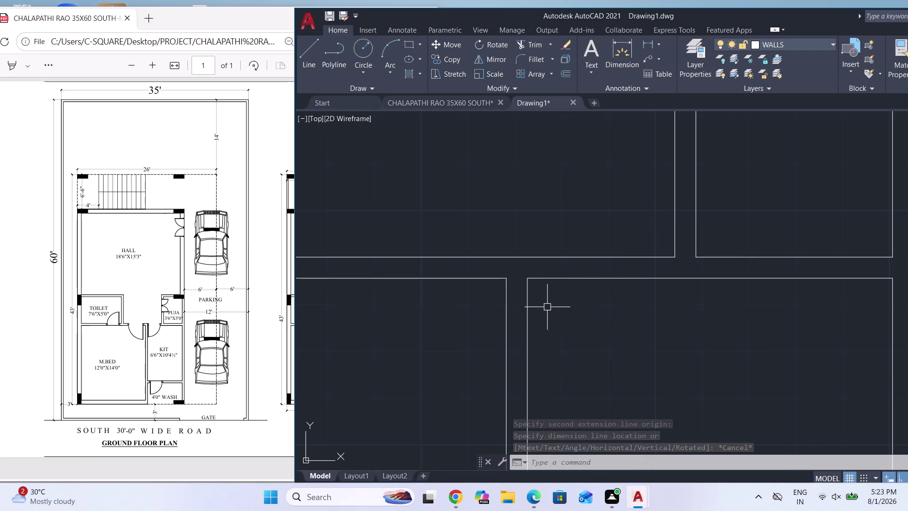
Grip-stretch the vertical boundary line up to the horizontal wall line, making it 15'-1 1/2".
click(527, 318)
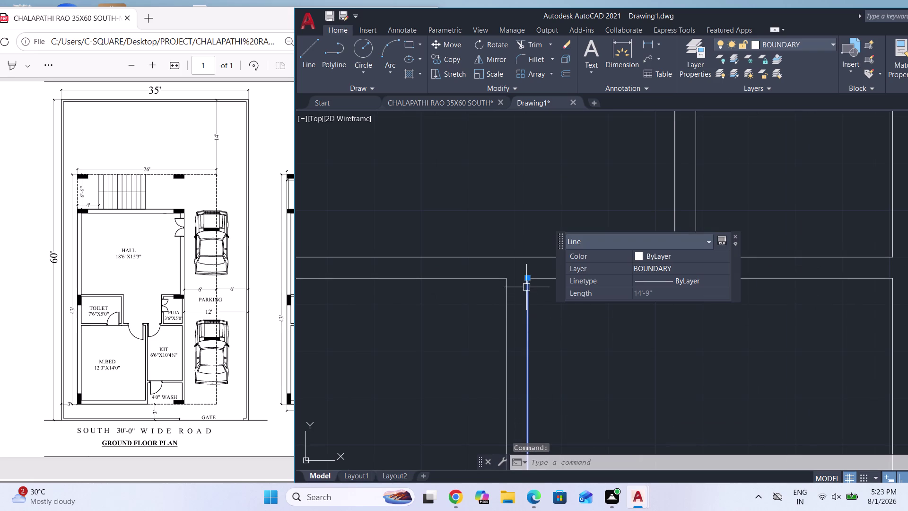
click(527, 279)
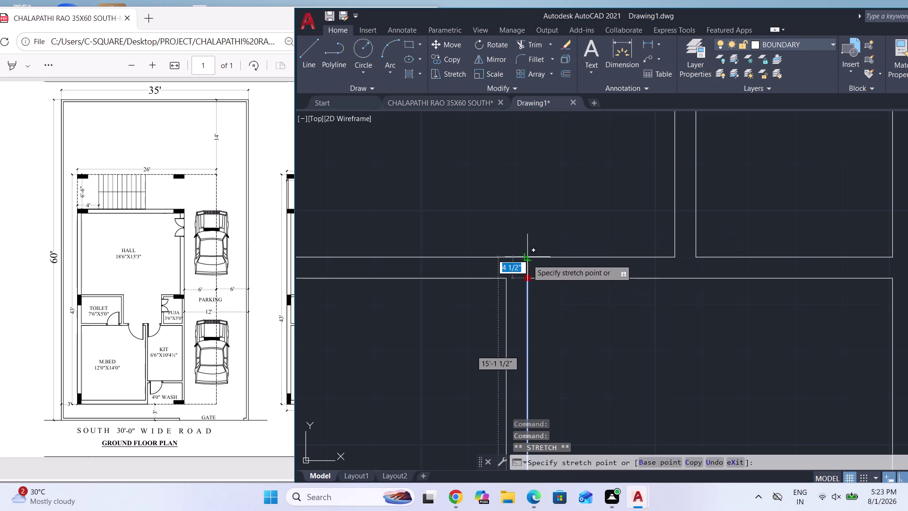
click(527, 259)
key(Escape)
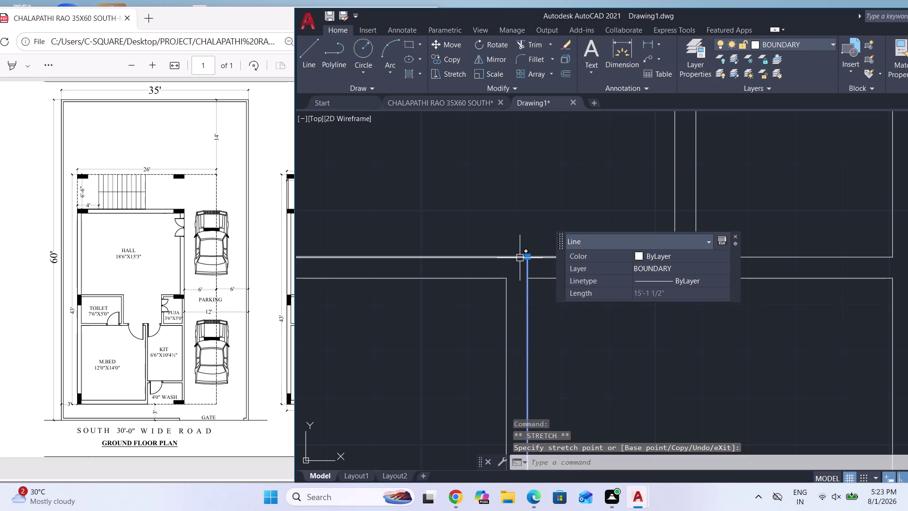
key(Escape)
key(Escape)
scroll(down, 3)
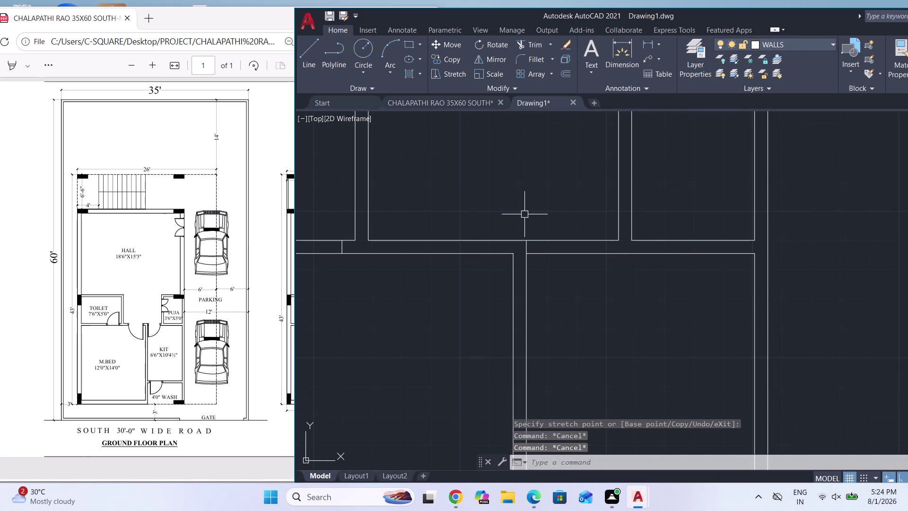
scroll(down, 3)
scroll(down, 3)
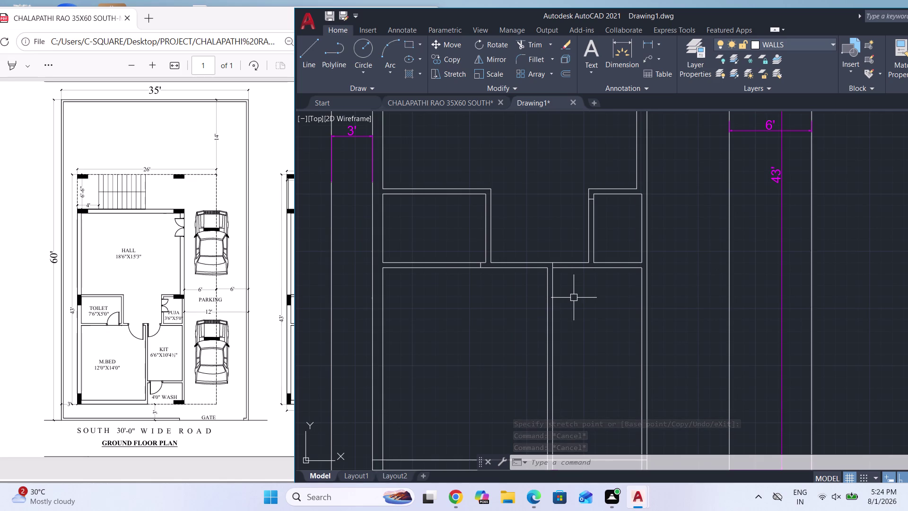
scroll(up, 3)
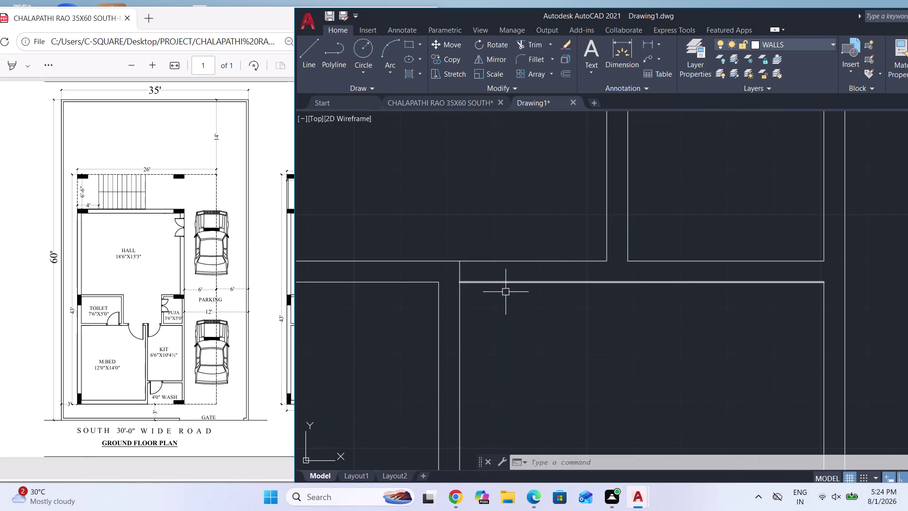
key(l)
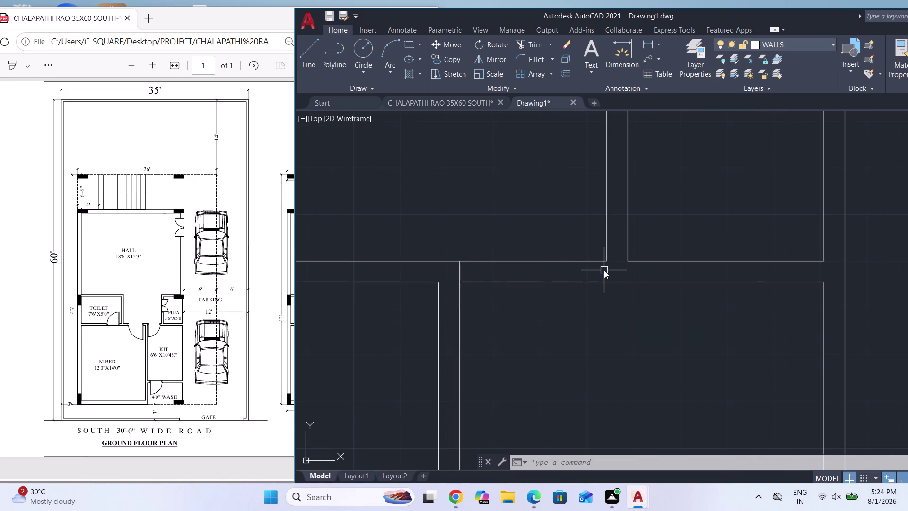
key(Return)
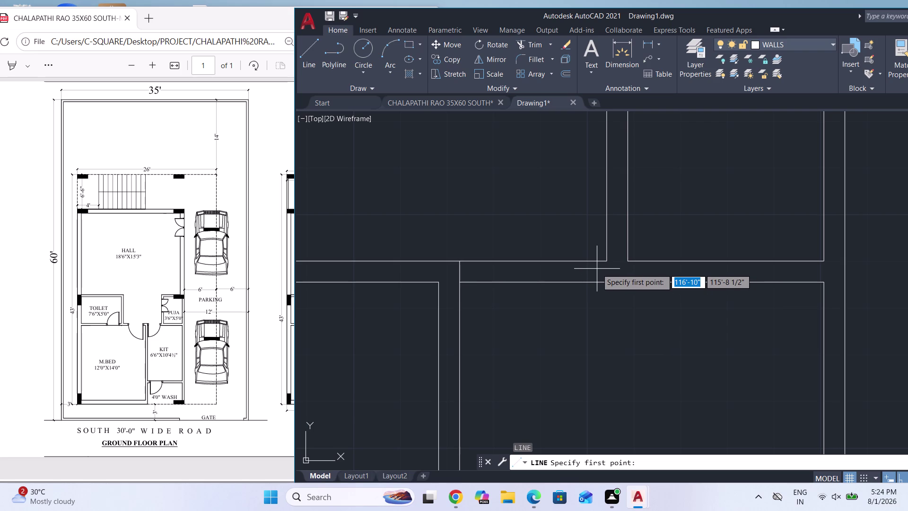
Draw a short vertical line tracked 1" from the inner wall corner to the lower wall line.
text(TK)
key(Return)
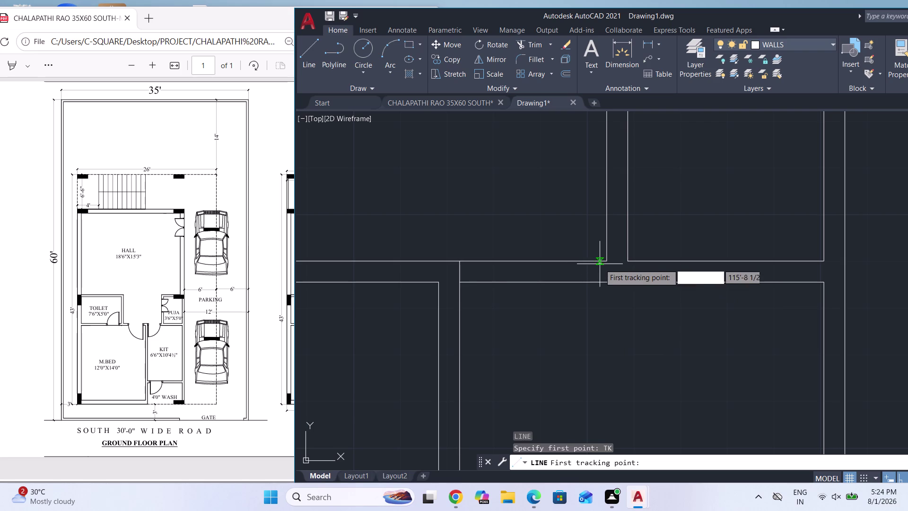
click(605, 263)
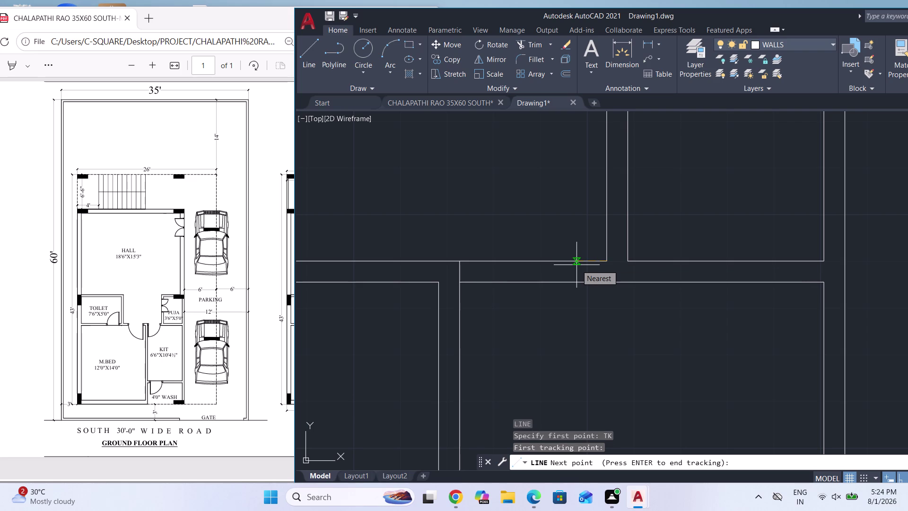
key(1)
key(shift+quotedbl)
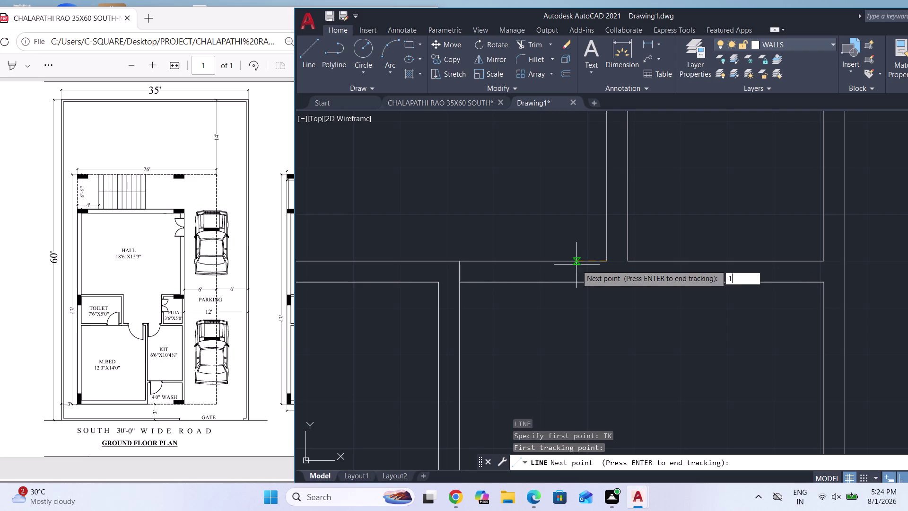
key(Return)
key(Return)
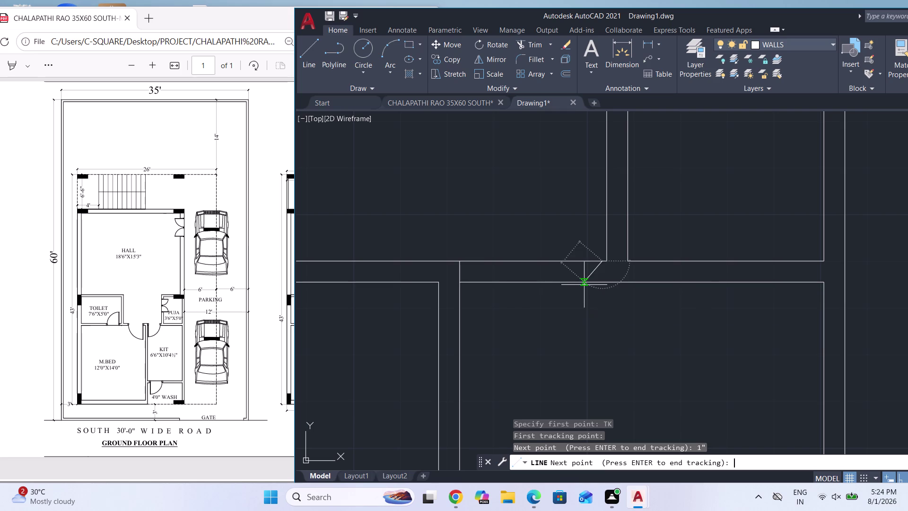
scroll(up, 3)
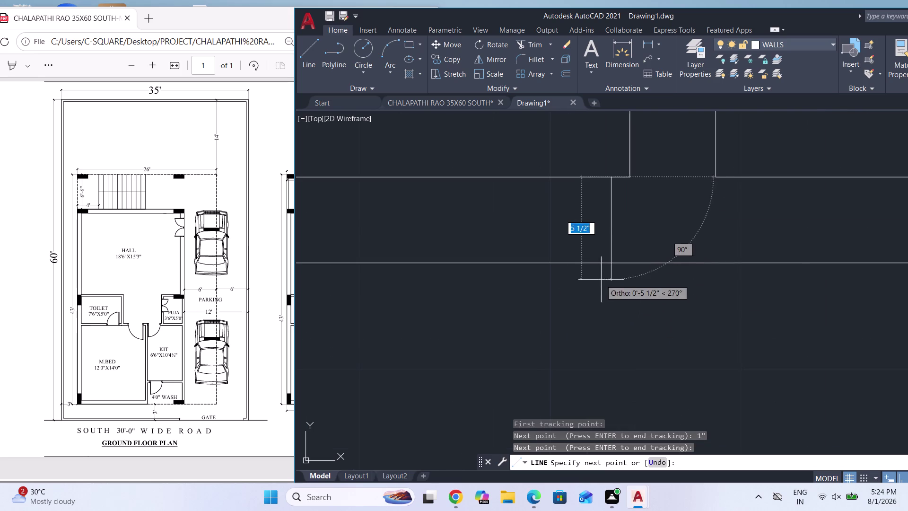
click(609, 264)
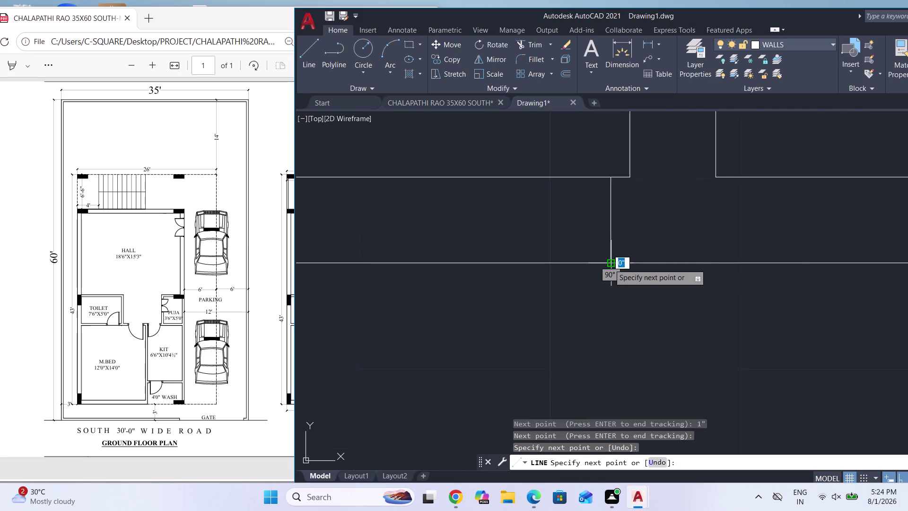
key(Escape)
Zoom out over the plan and start a linear dimension.
scroll(down, 3)
scroll(down, 3)
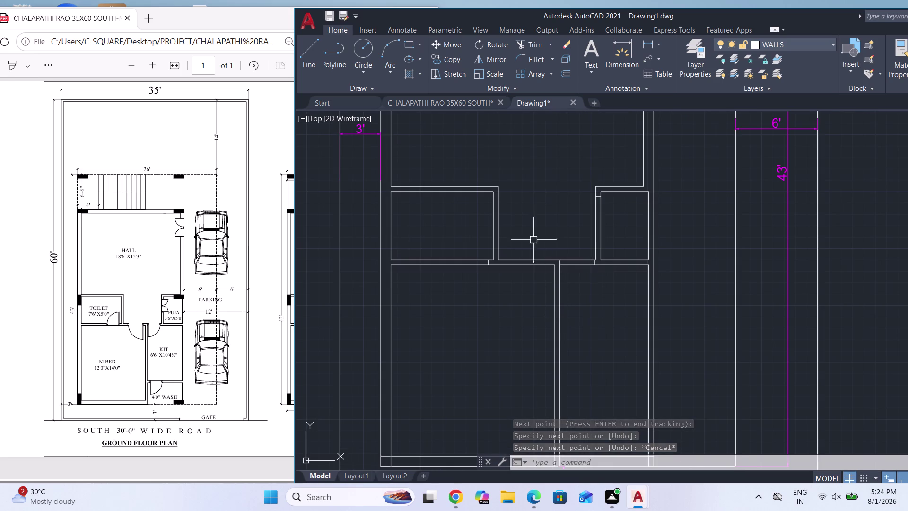
scroll(down, 3)
scroll(down, 3)
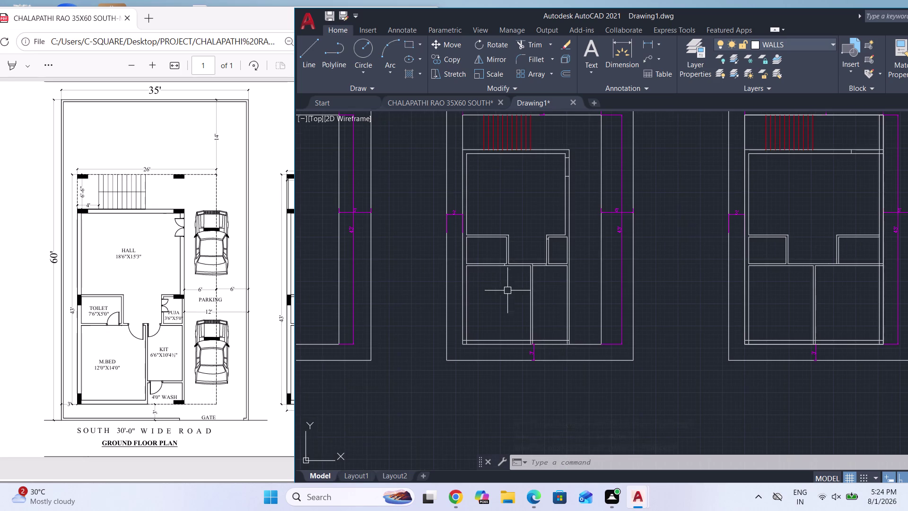
scroll(up, 3)
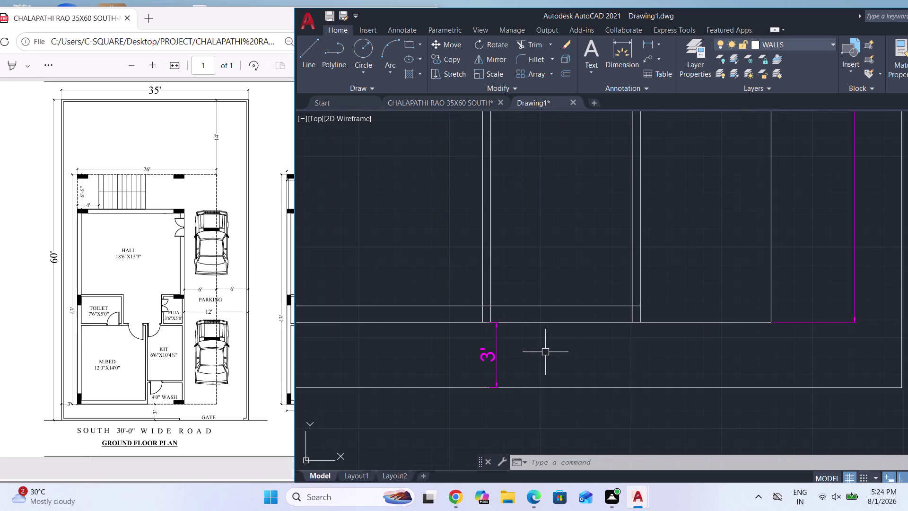
key(Escape)
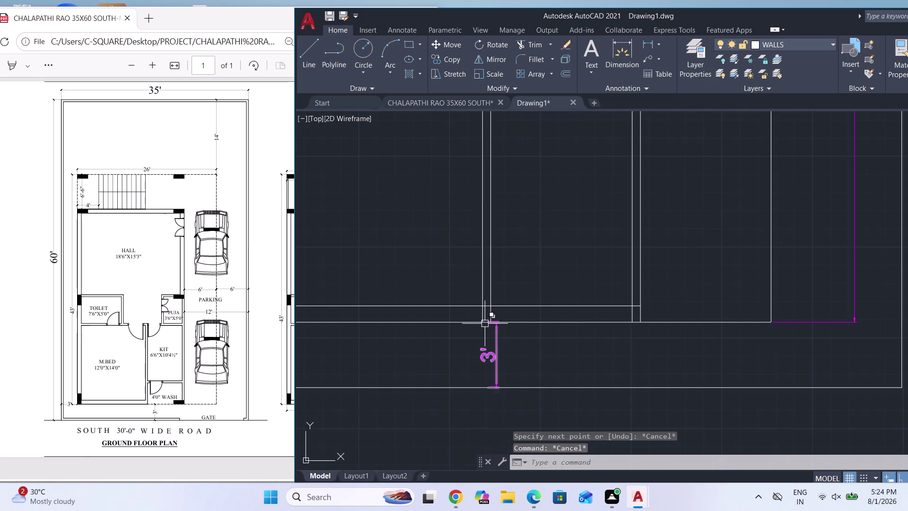
click(646, 45)
scroll(down, 3)
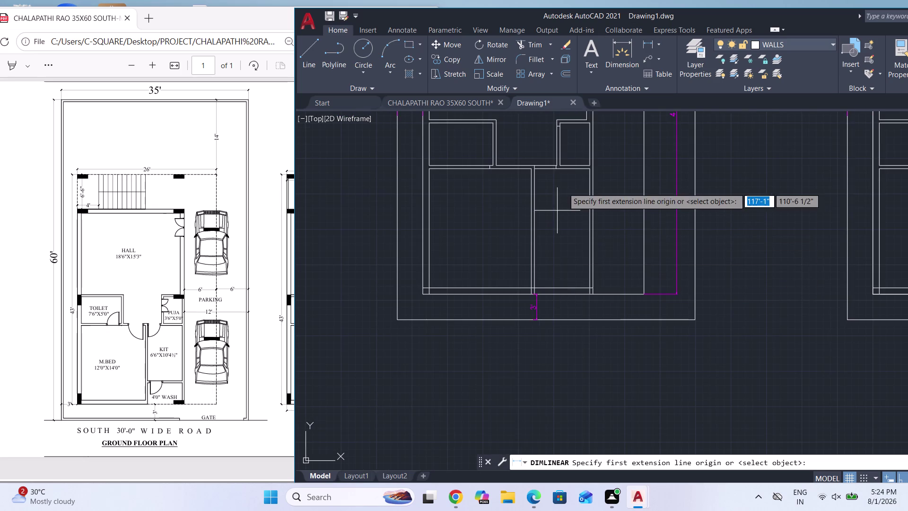
scroll(up, 3)
click(576, 145)
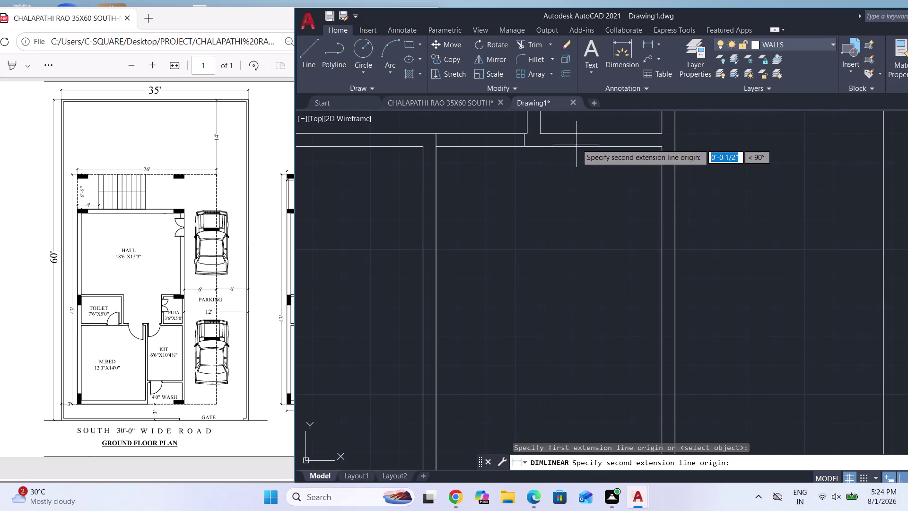
scroll(down, 3)
scroll(down, 3)
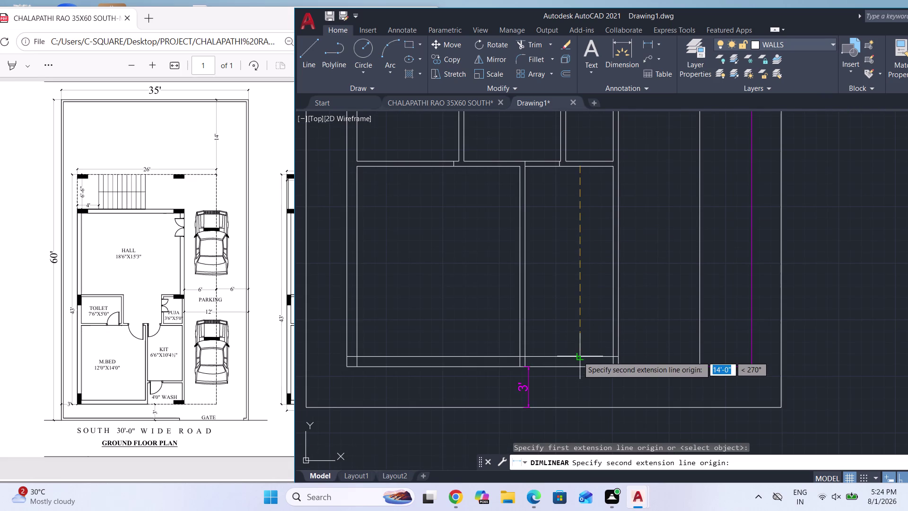
click(578, 356)
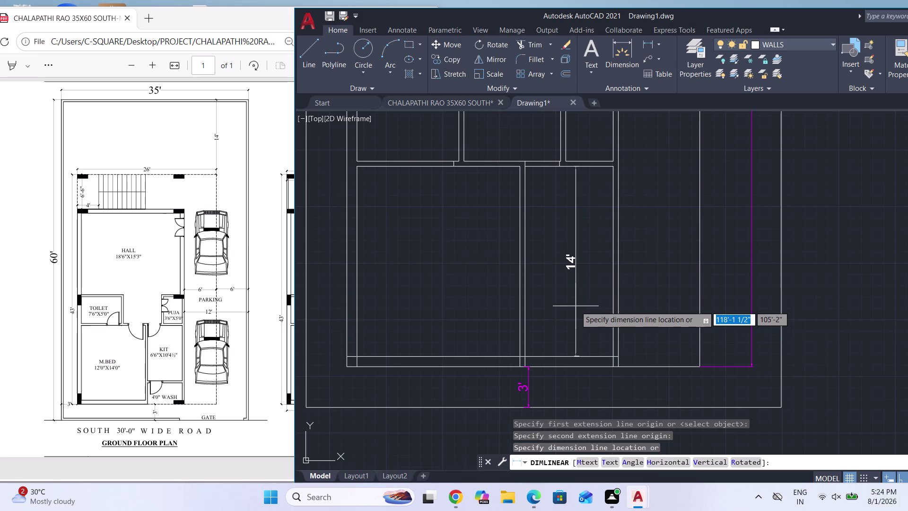
key(Escape)
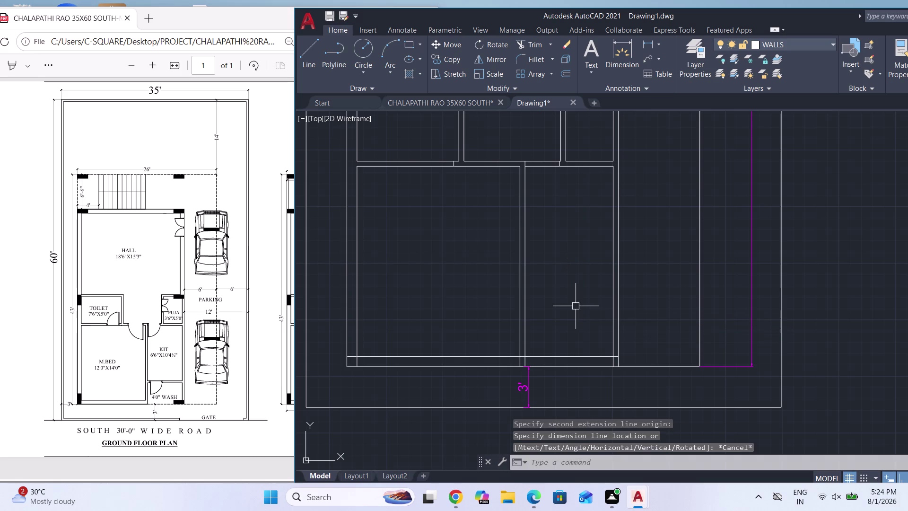
key(o)
key(Return)
key(Return)
scroll(up, 3)
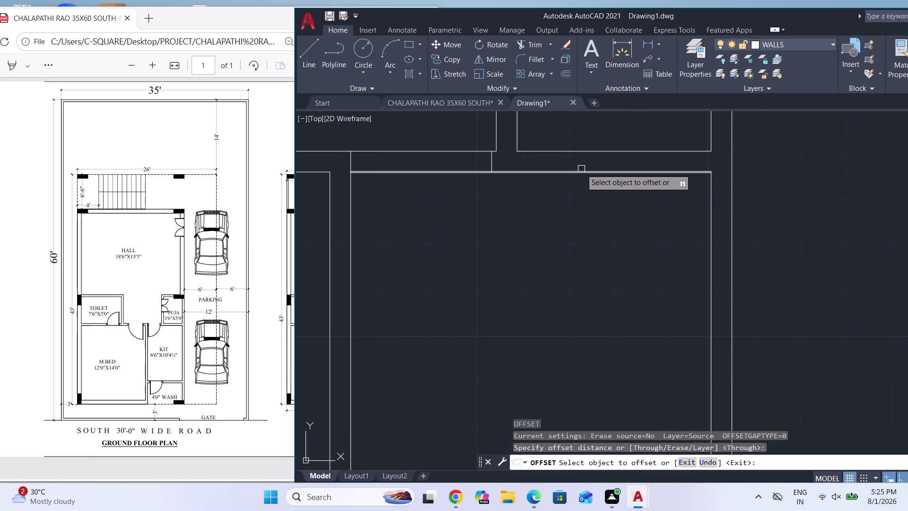
Offset the upper horizontal wall line by 10'4½".
click(581, 172)
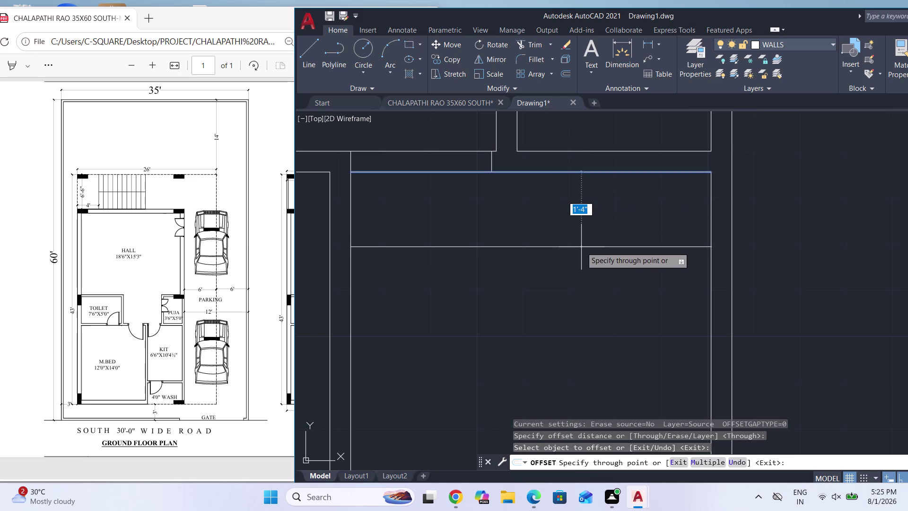
text(10')
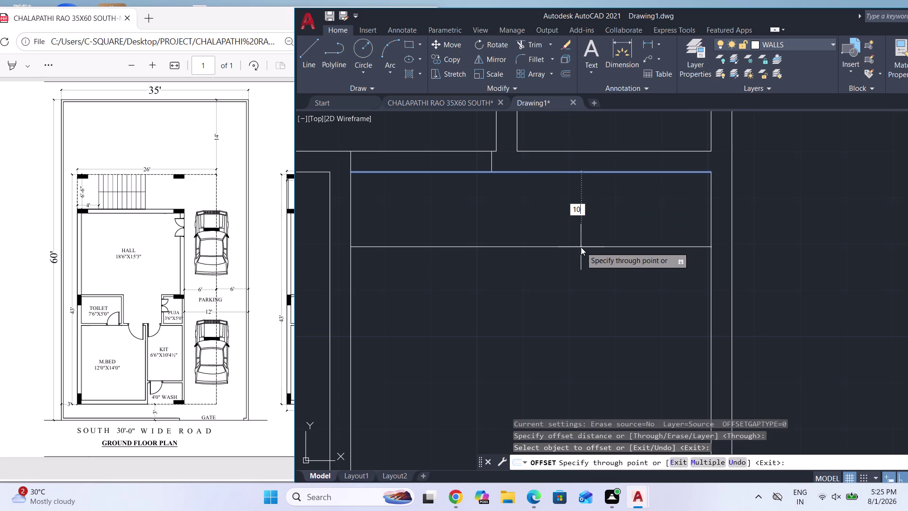
text(4.5)
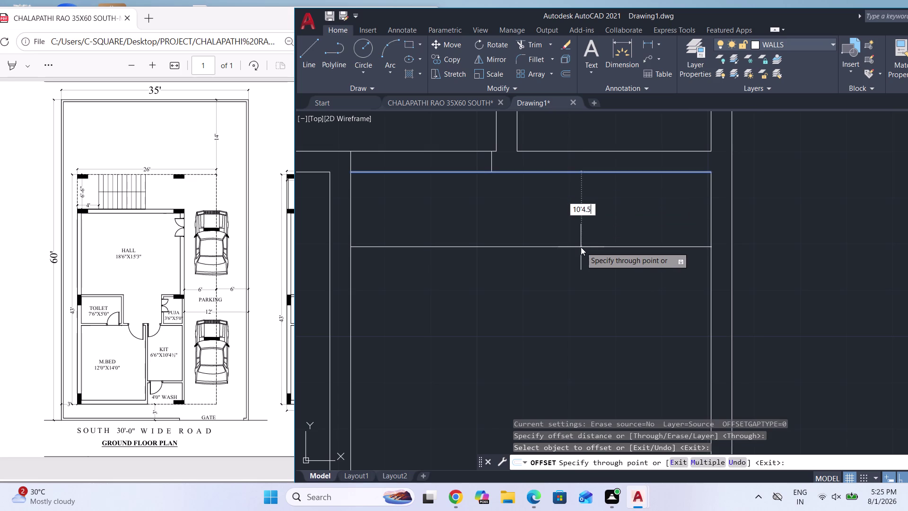
text(")
key(Return)
scroll(down, 3)
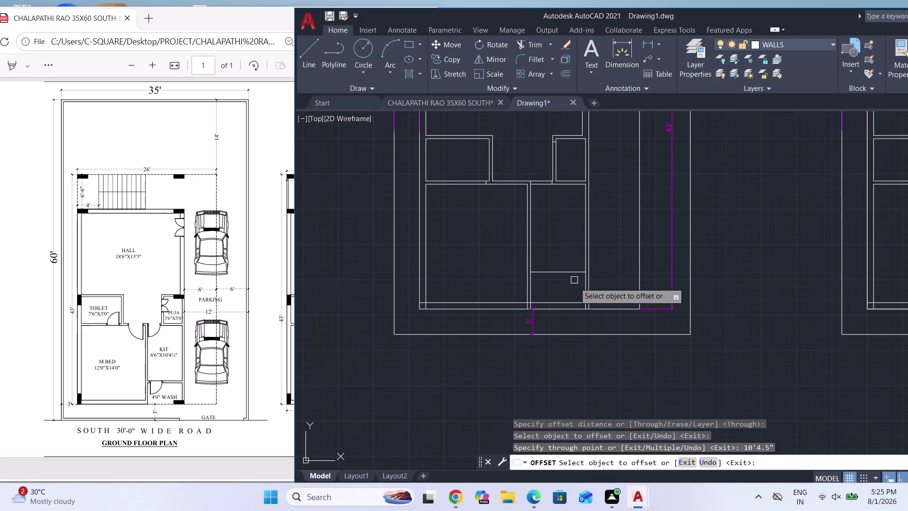
scroll(up, 3)
Offset the horizontal room line 4.5" to form a thin wall.
click(554, 245)
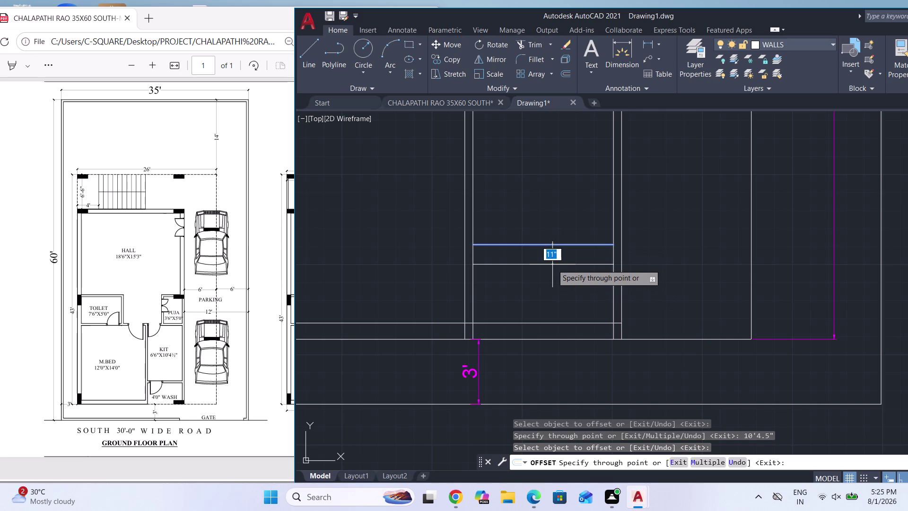
text(4.5")
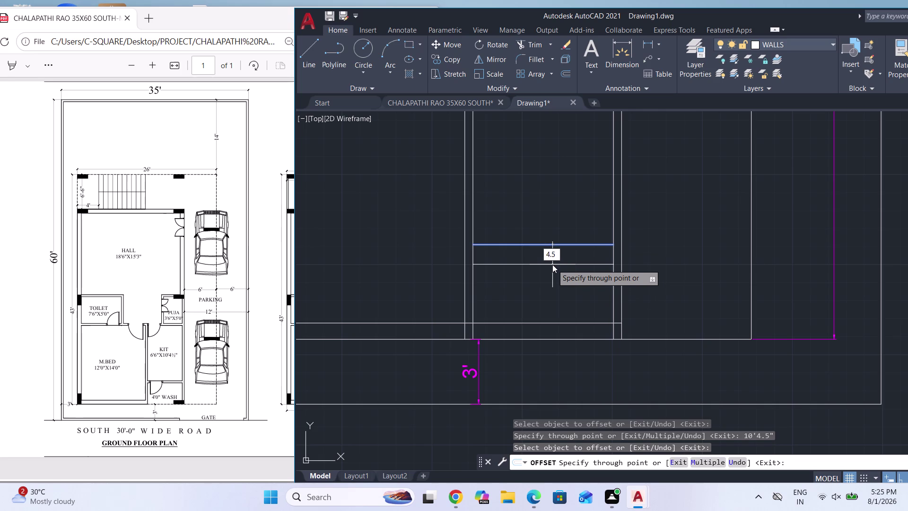
key(Return)
key(Escape)
text(T)
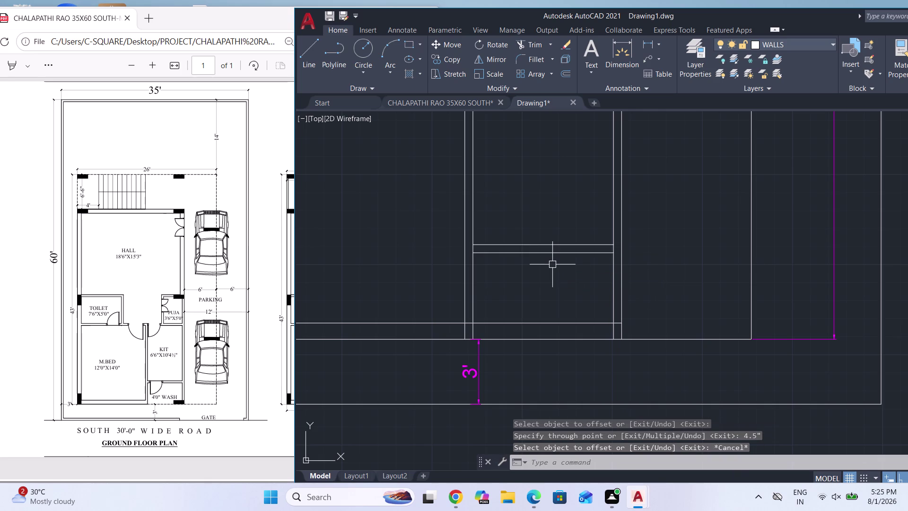
text(R)
key(Return)
Trim two overlapping segments where the new thin wall meets the surrounding walls.
key(Return)
scroll(up, 3)
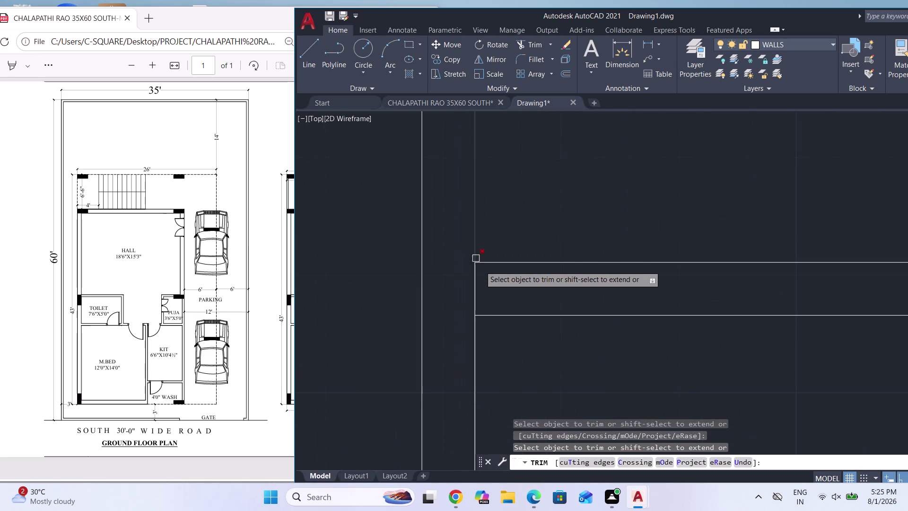
click(474, 285)
scroll(down, 3)
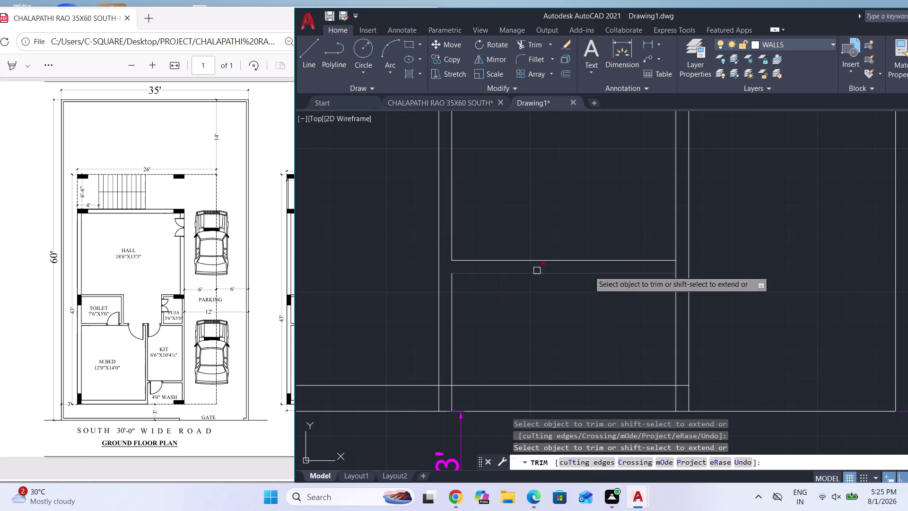
scroll(up, 3)
click(641, 261)
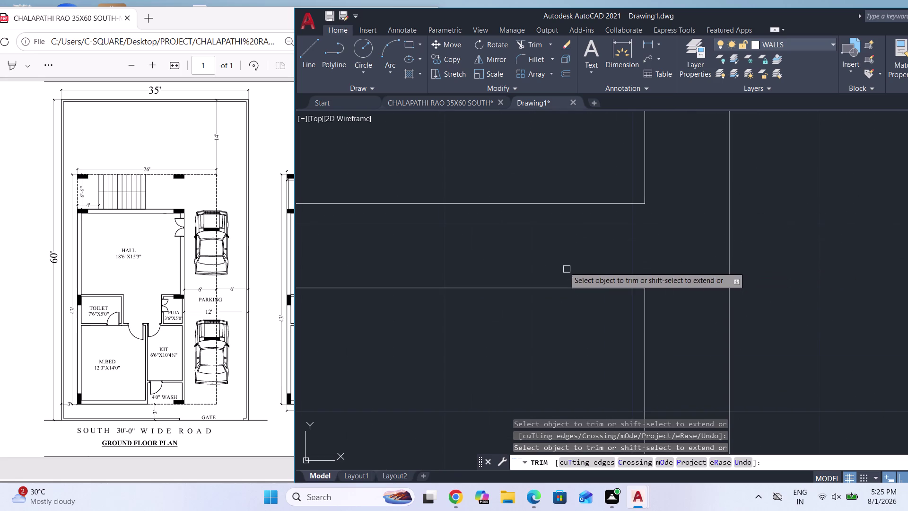
scroll(down, 3)
scroll(down, 3)
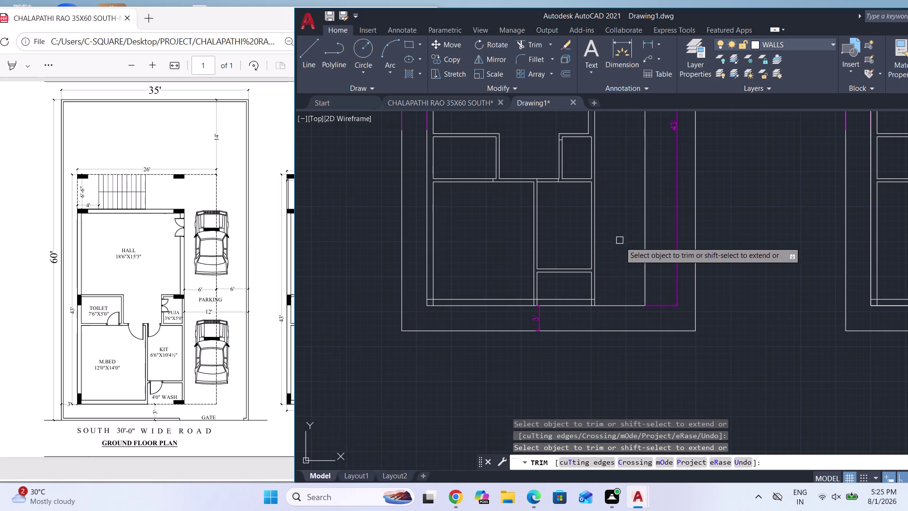
key(Escape)
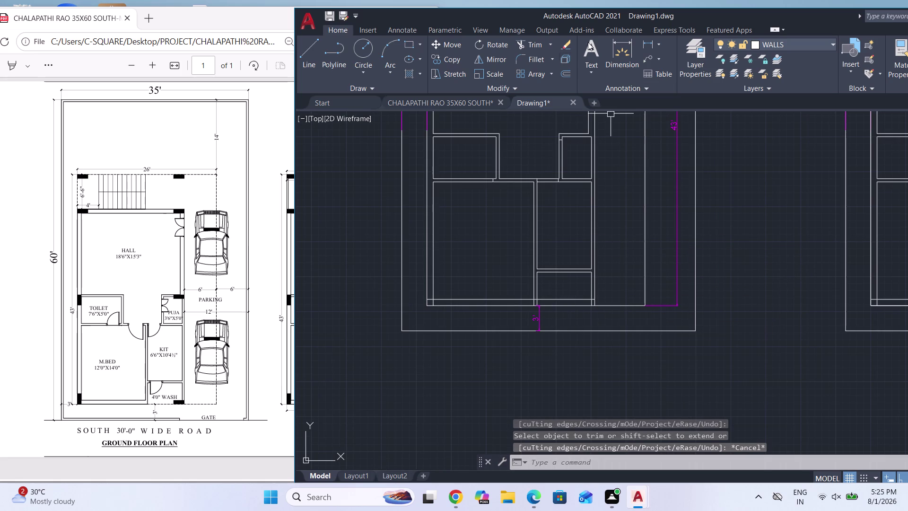
Start a linear dimension between two wall points, then cancel it.
click(646, 44)
scroll(up, 3)
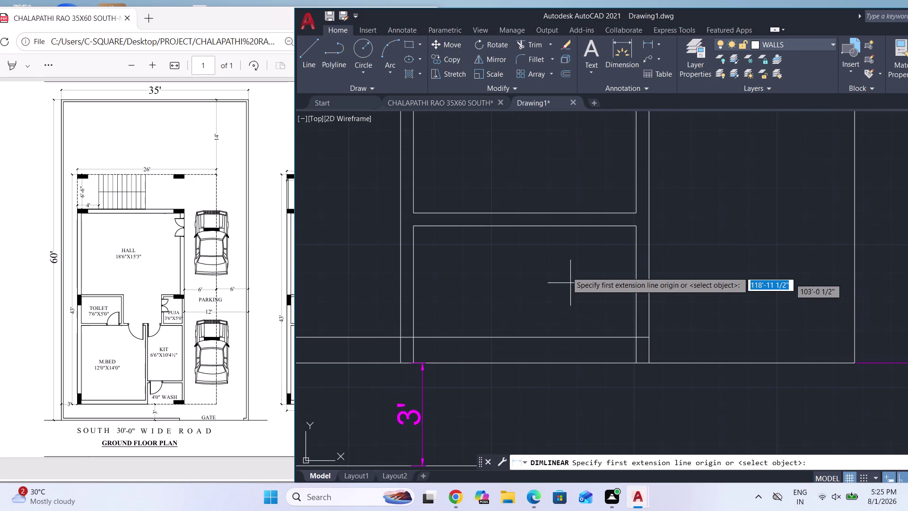
click(552, 226)
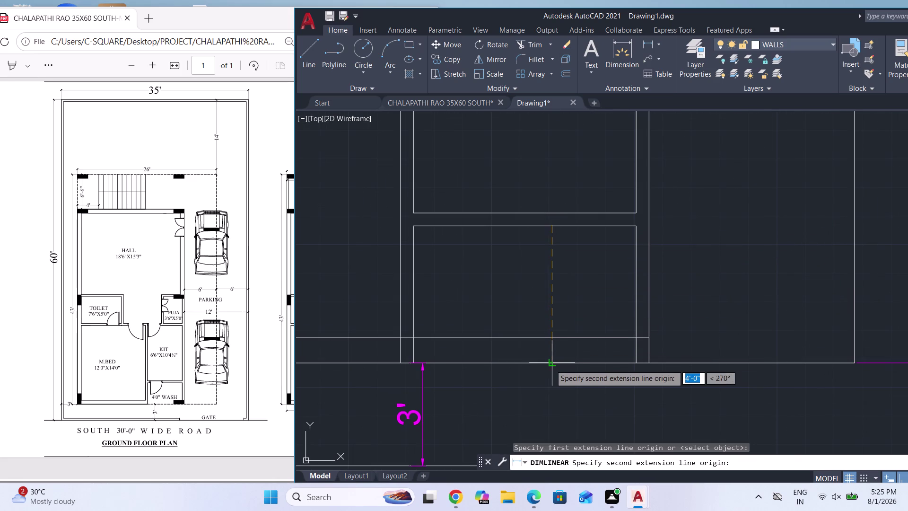
click(550, 365)
key(Escape)
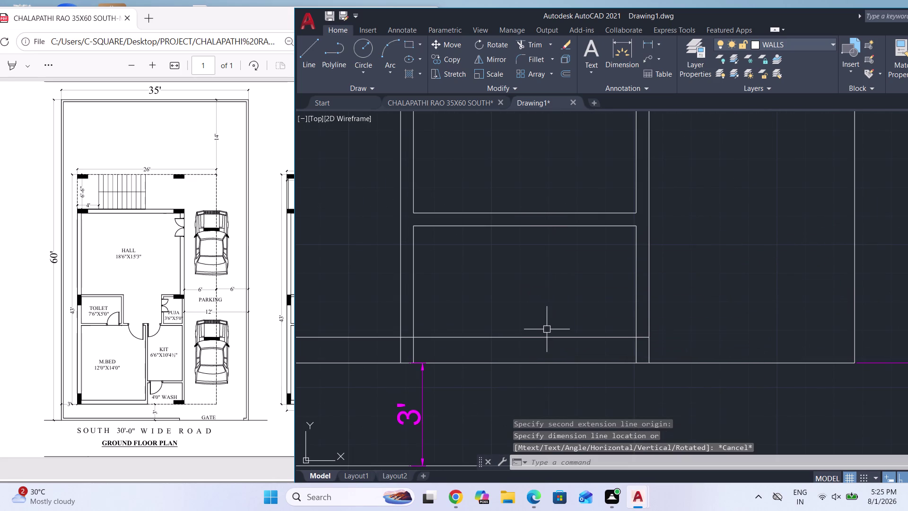
Rerun TRIM and cut away another excess wall line segment.
key(t)
key(r)
key(Return)
key(Return)
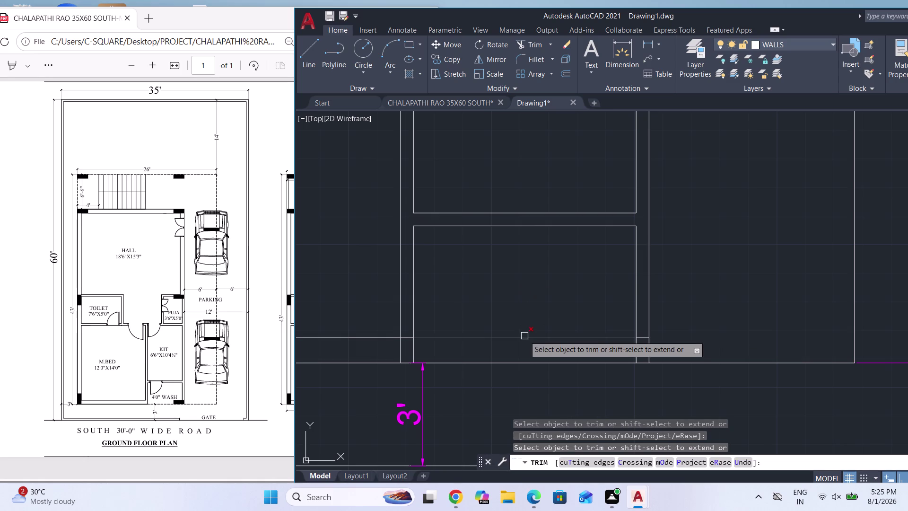
click(525, 336)
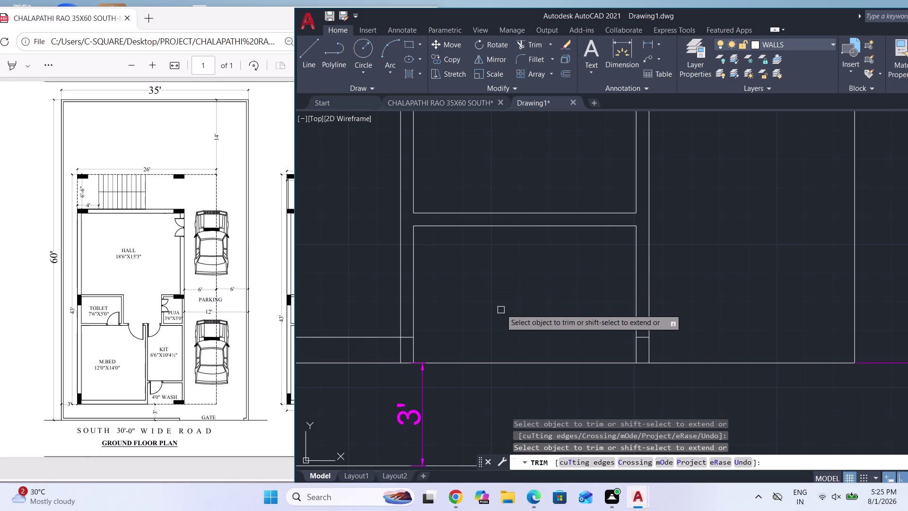
key(Escape)
Run TR once more to trim one more overlapping wall segment.
scroll(down, 3)
scroll(down, 3)
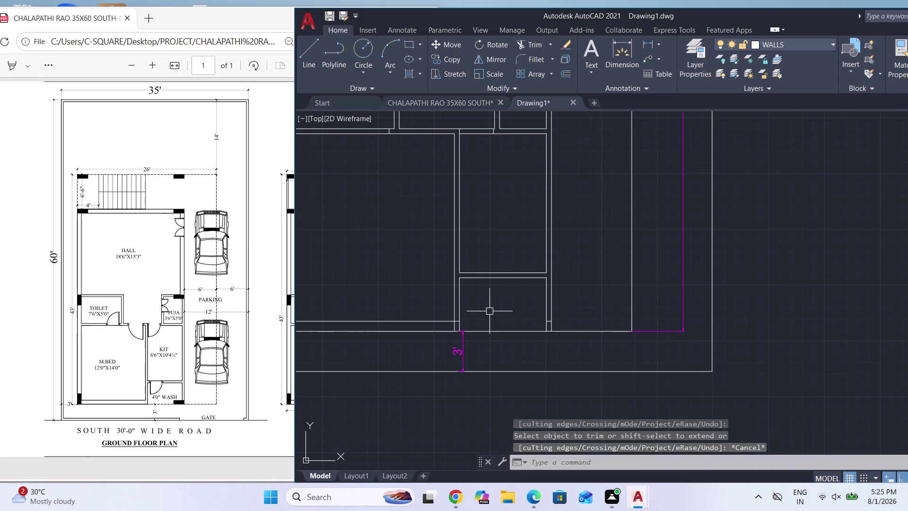
scroll(up, 3)
text(TR)
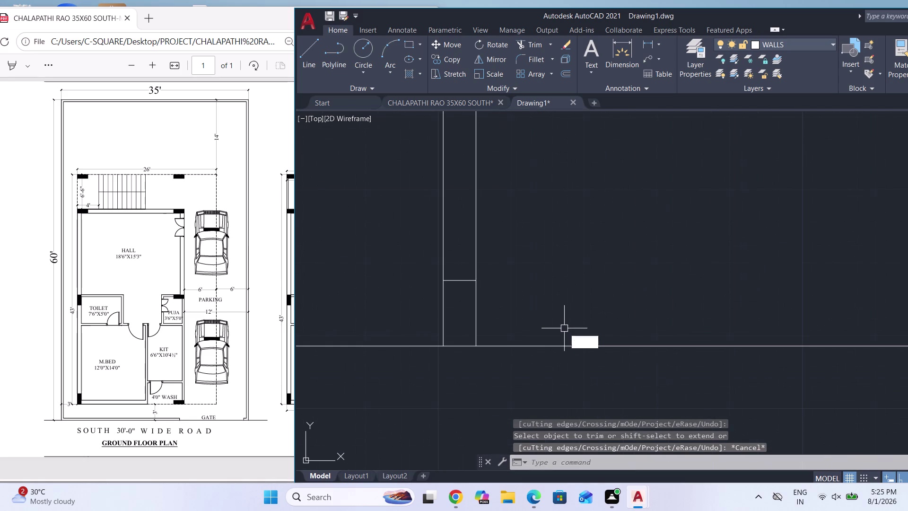
key(Return)
key(Return)
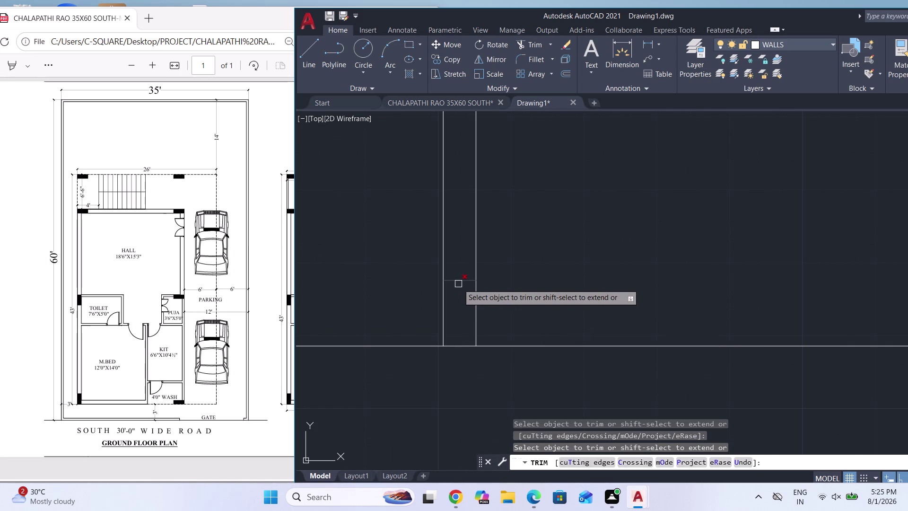
click(458, 283)
scroll(down, 3)
scroll(down, 3)
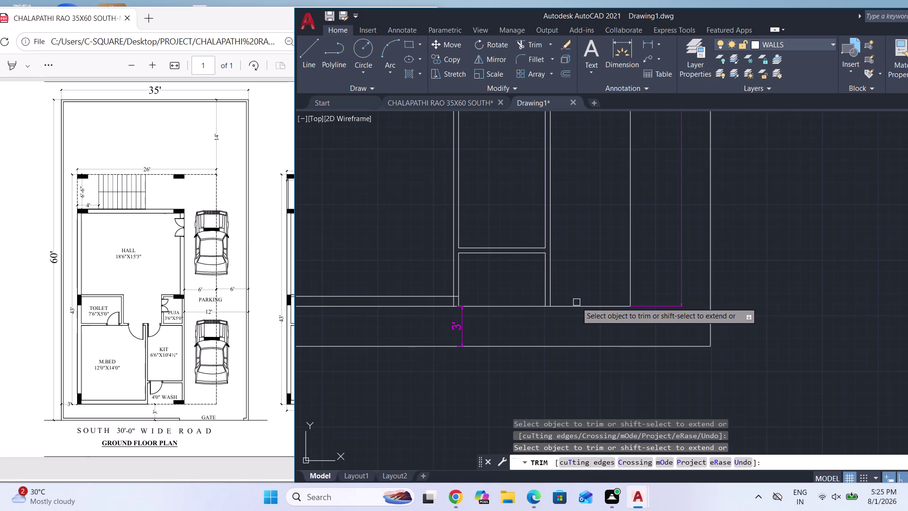
key(Escape)
scroll(up, 3)
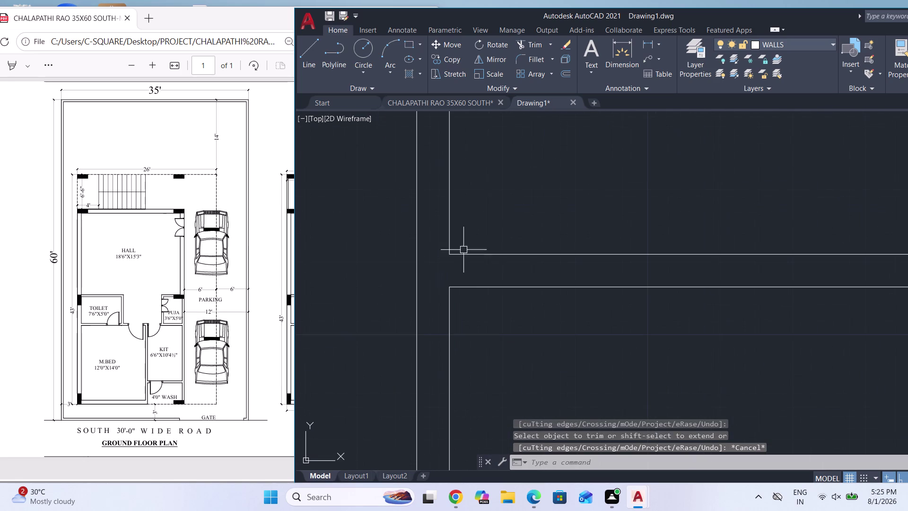
Draw a jamb line starting TK-tracked 4.5" and 4.5" from the wall corner.
key(l)
key(Return)
key(4)
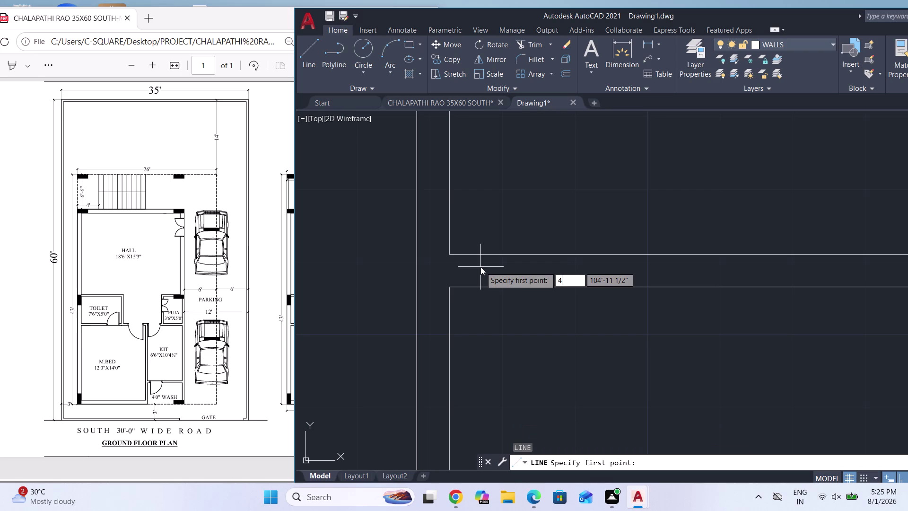
key(BackSpace)
text(TK)
key(Return)
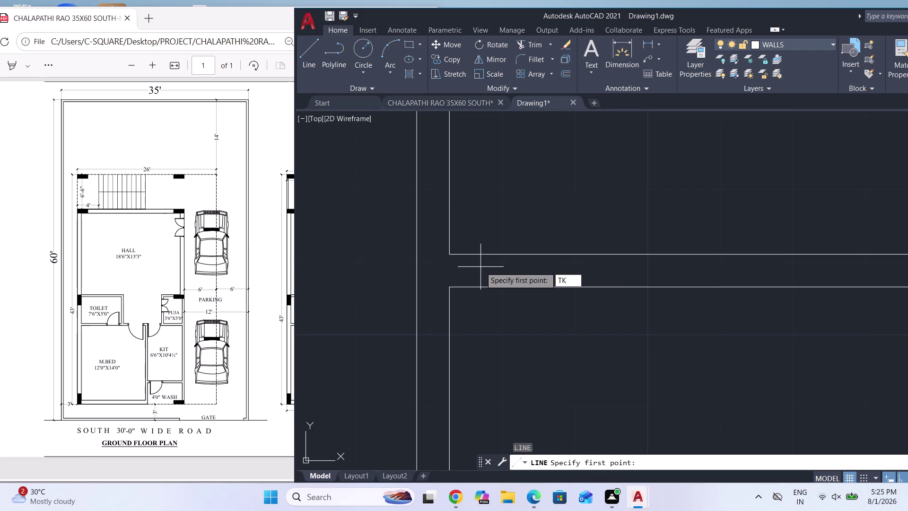
click(447, 255)
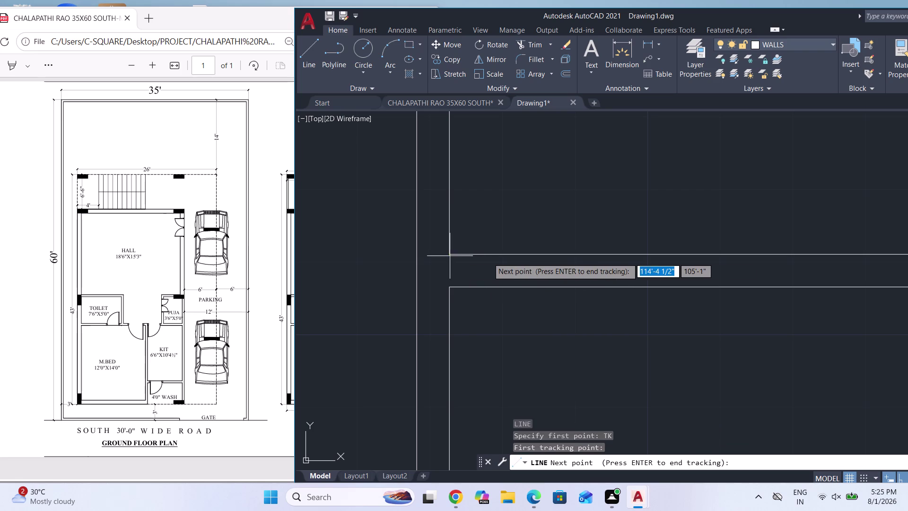
key(4)
text(.)
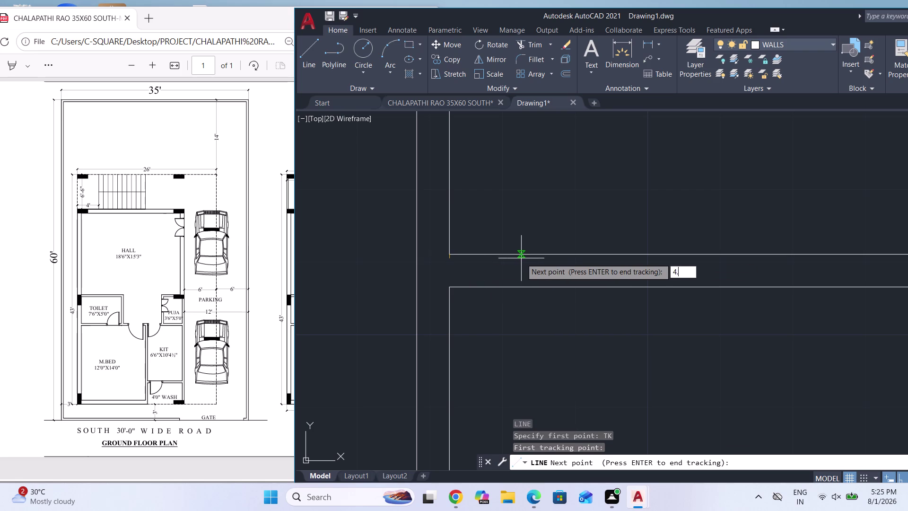
text(5")
key(Return)
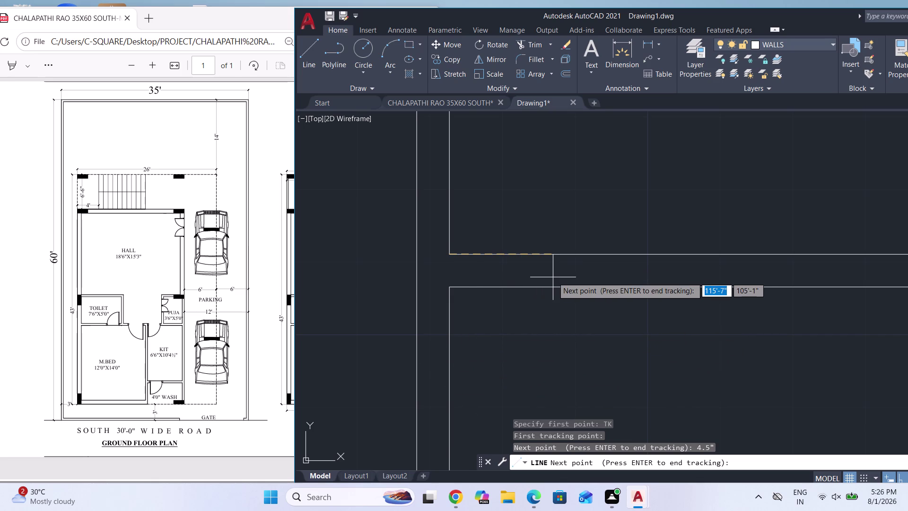
text(4.5")
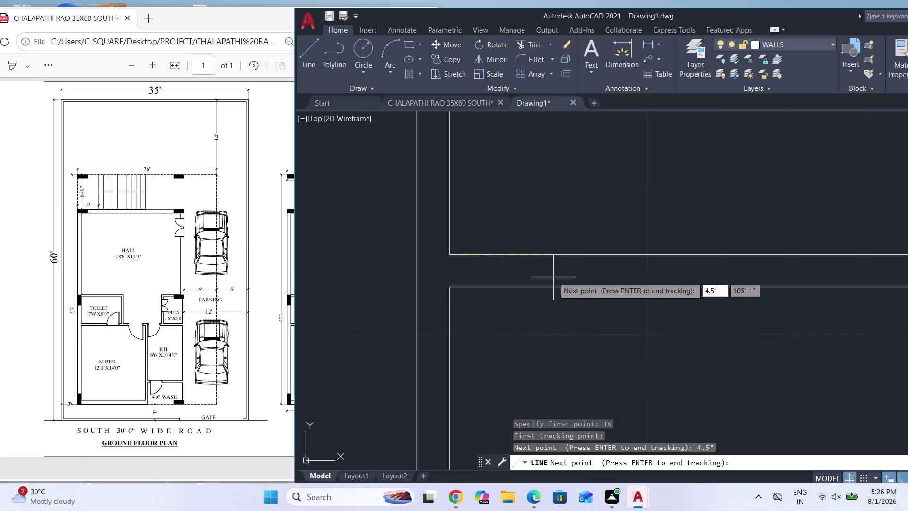
key(Return)
key(Return)
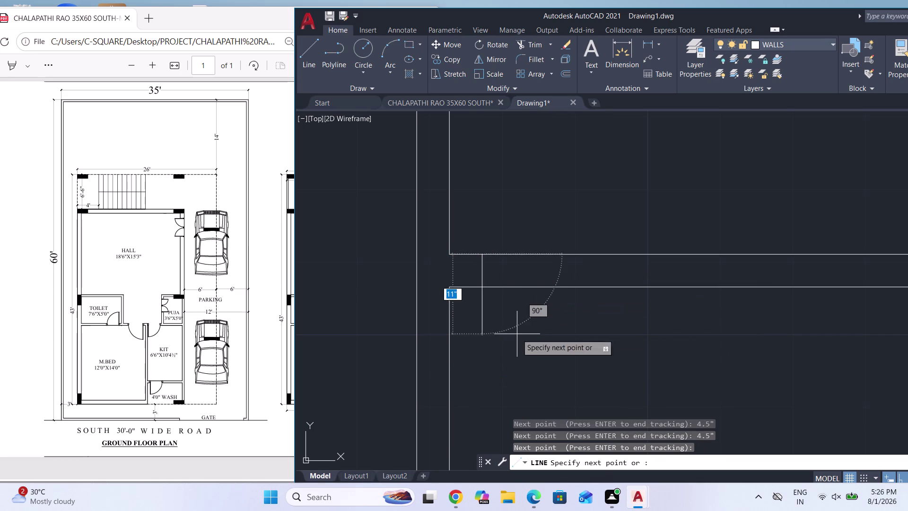
click(484, 287)
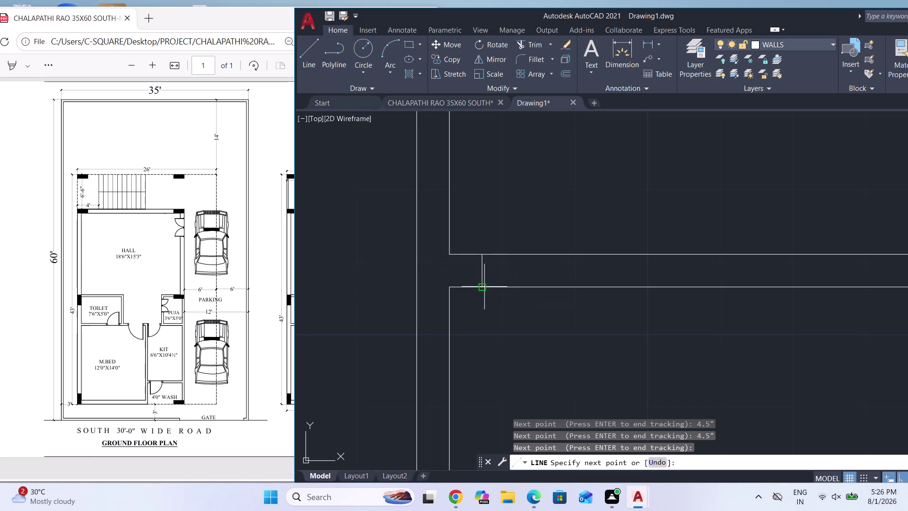
key(Escape)
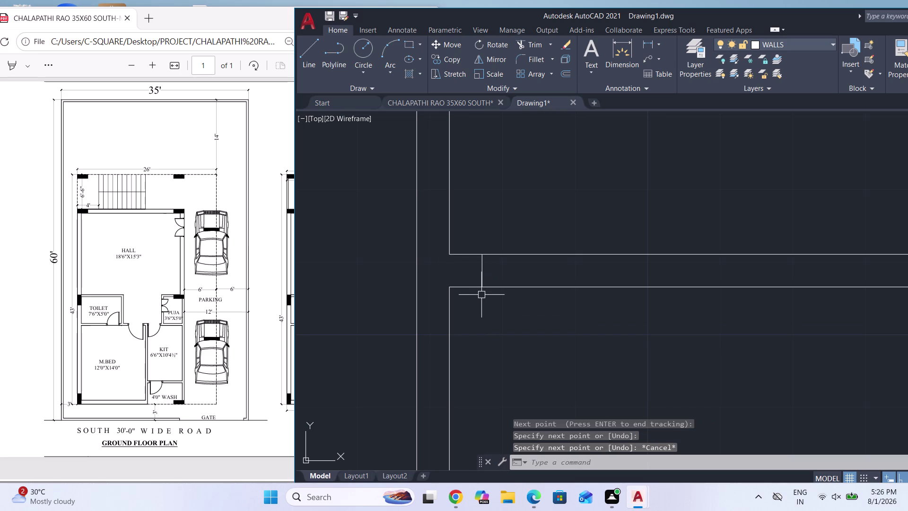
Offset the wall line 2'6" to mark a door opening edge.
scroll(down, 3)
key(o)
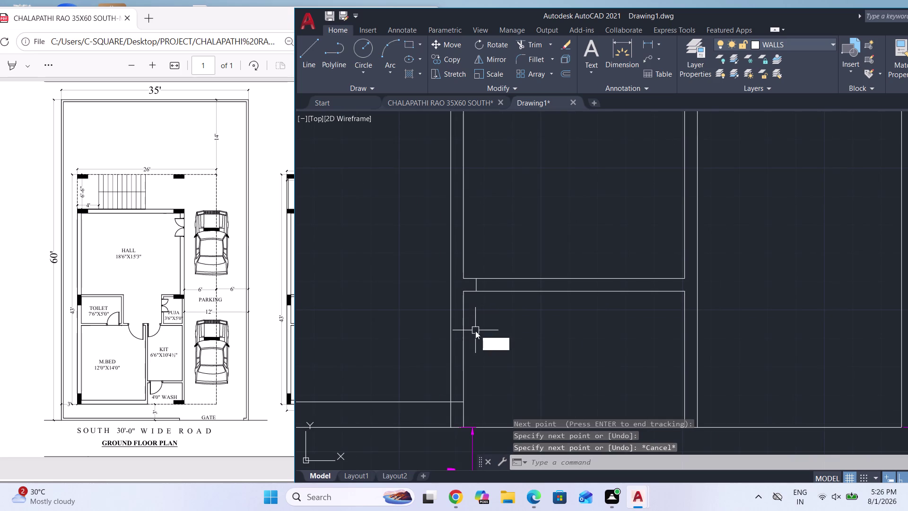
key(Return)
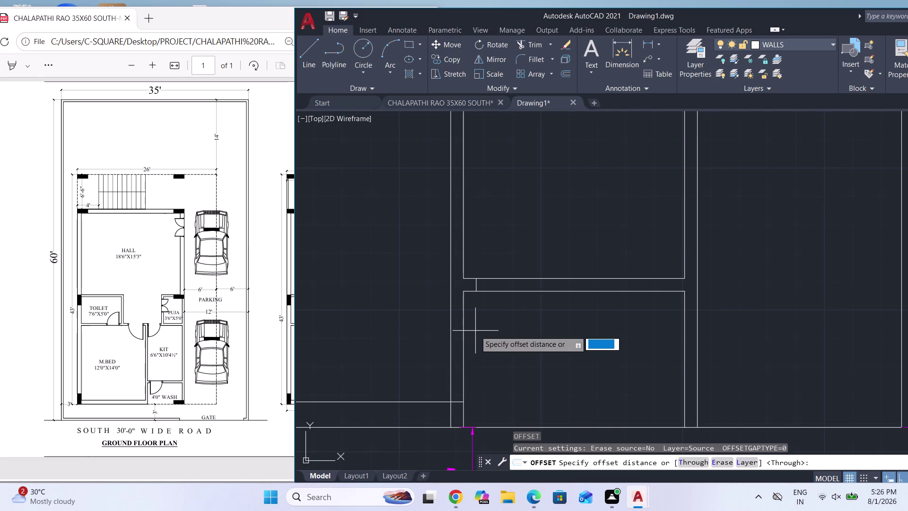
key(Return)
scroll(down, 3)
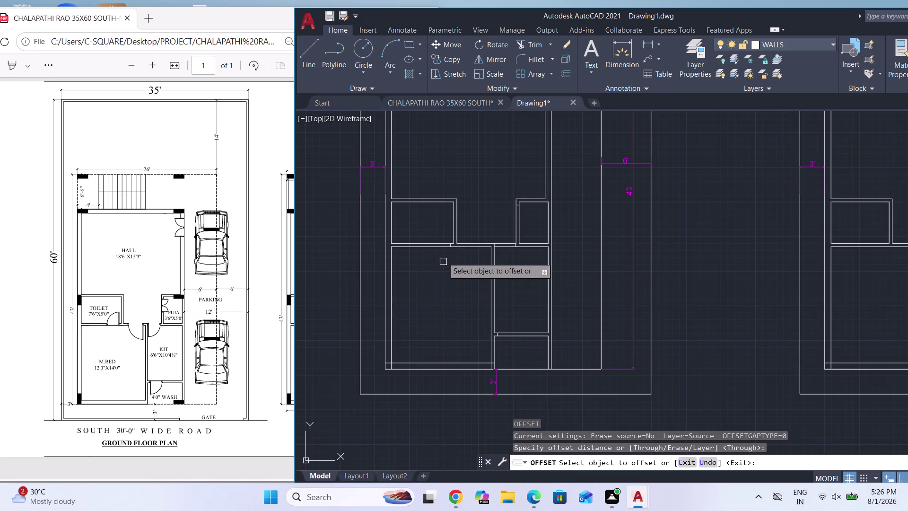
scroll(up, 3)
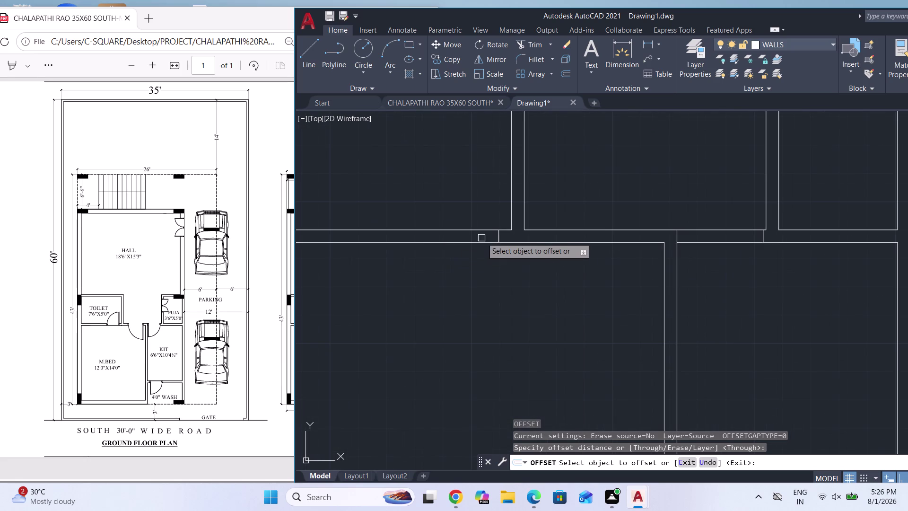
scroll(up, 3)
click(504, 243)
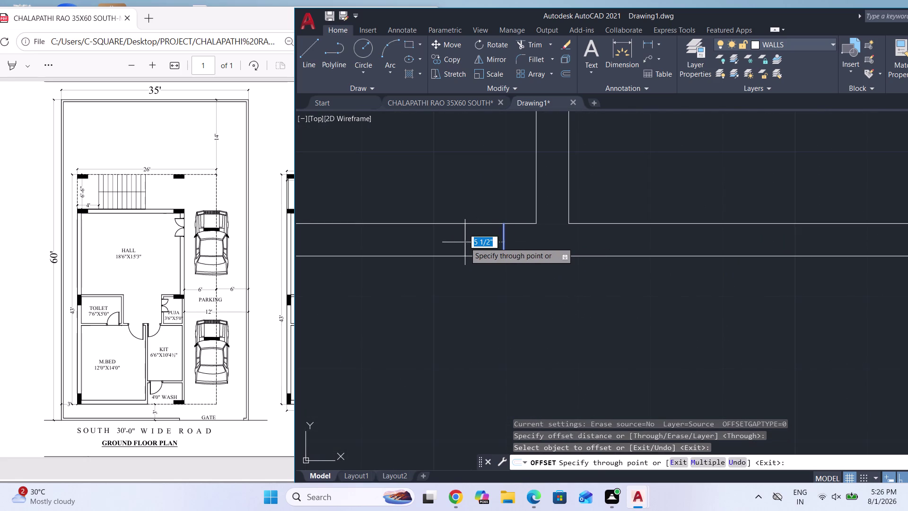
scroll(down, 3)
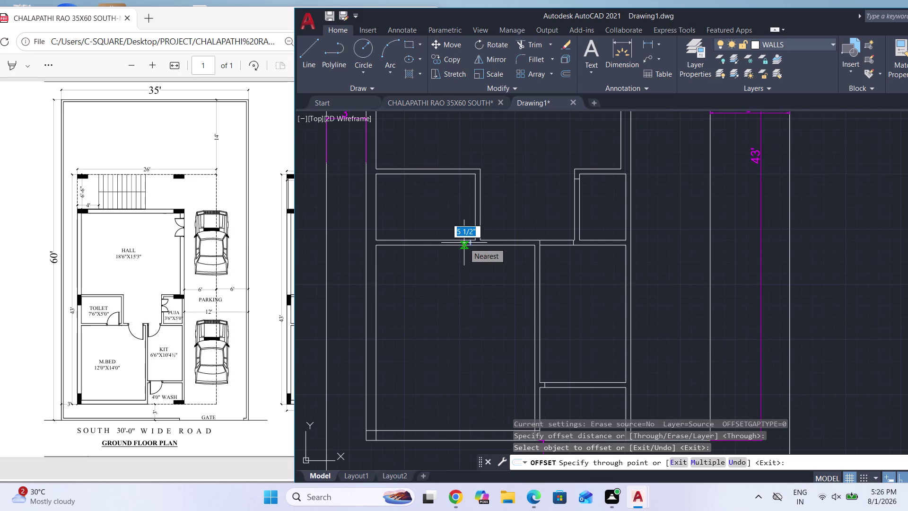
text(2'6)
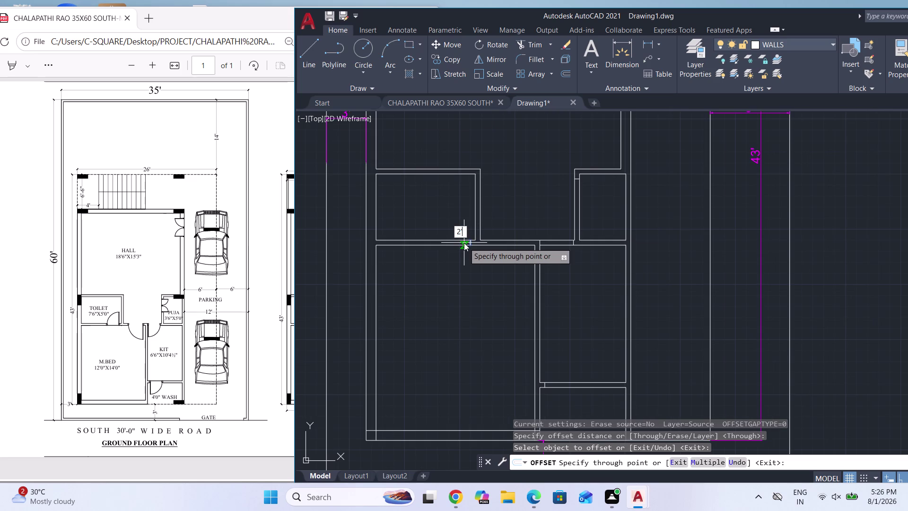
text(")
key(Return)
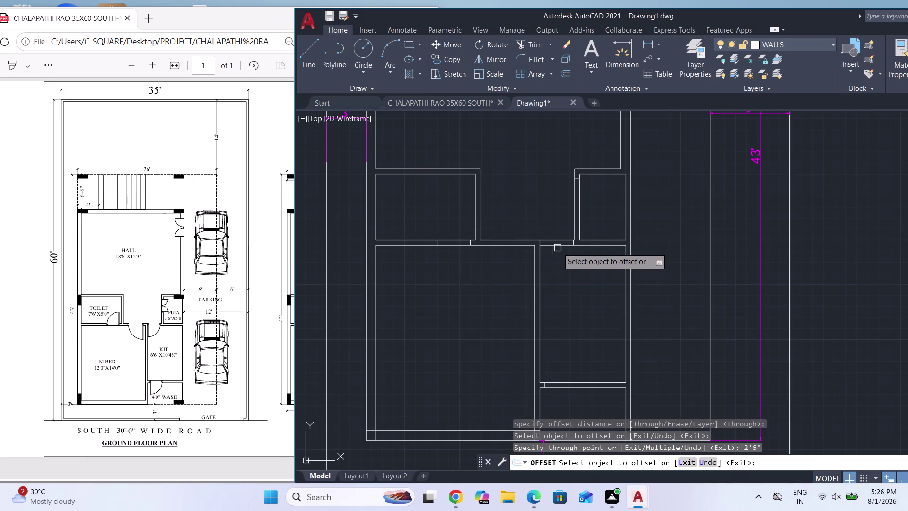
Offset the short jamb line 2.5" and exit Offset.
scroll(up, 3)
scroll(down, 3)
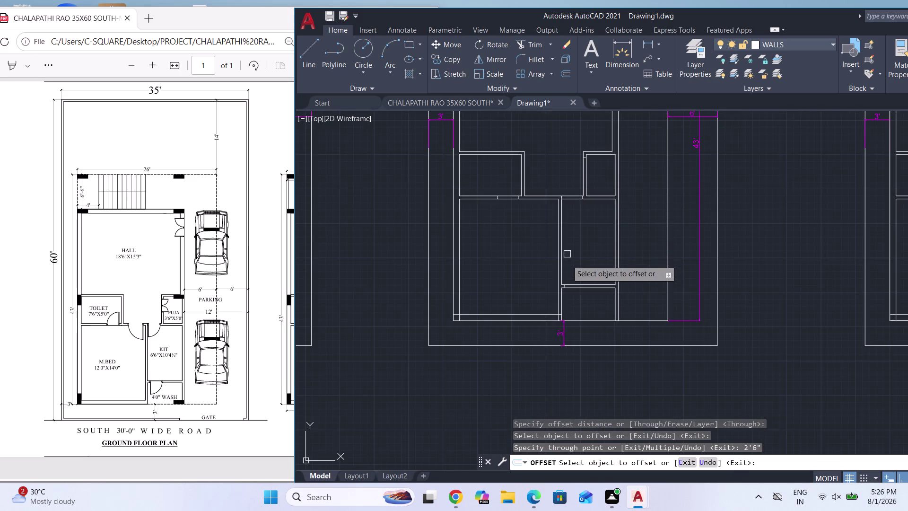
scroll(up, 3)
scroll(up, 3)
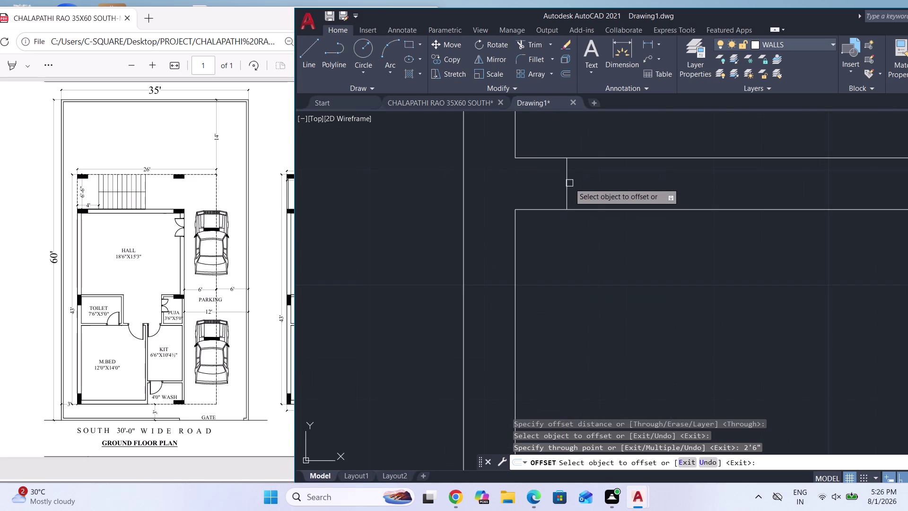
click(566, 183)
text(2)
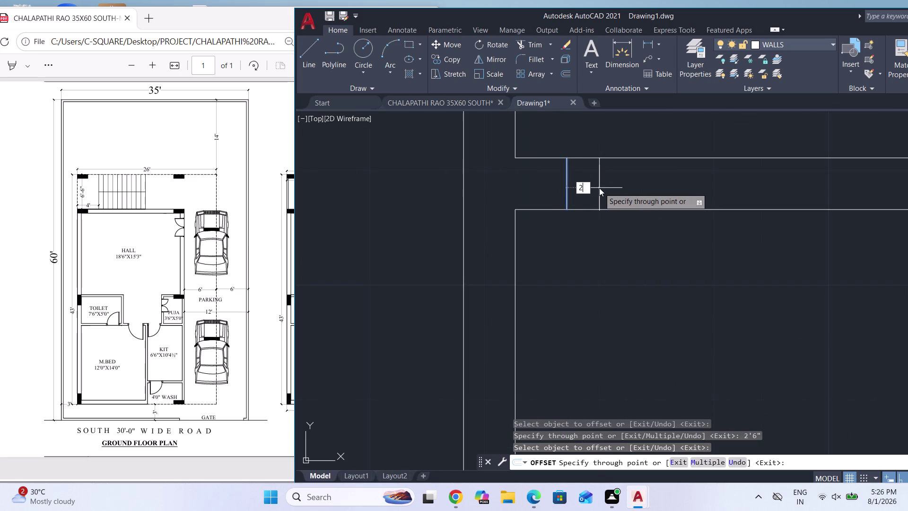
text(.5')
key(Return)
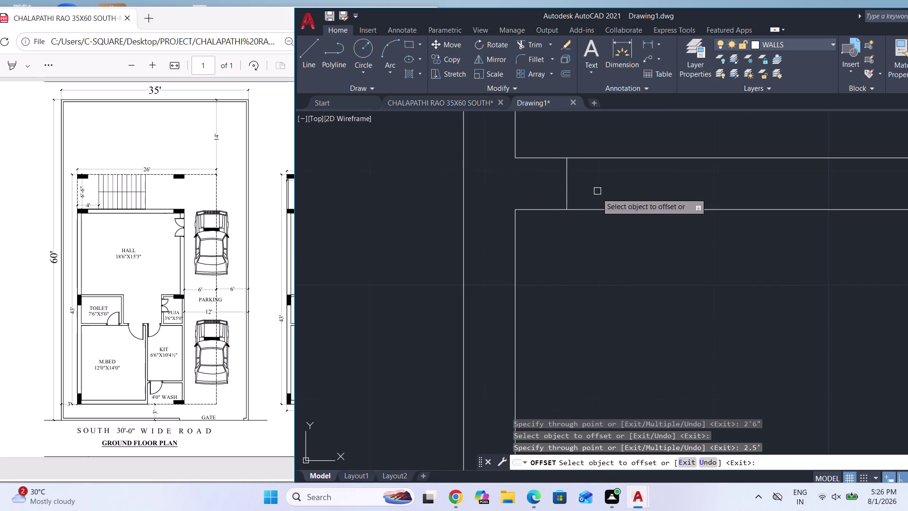
scroll(down, 3)
scroll(down, 3)
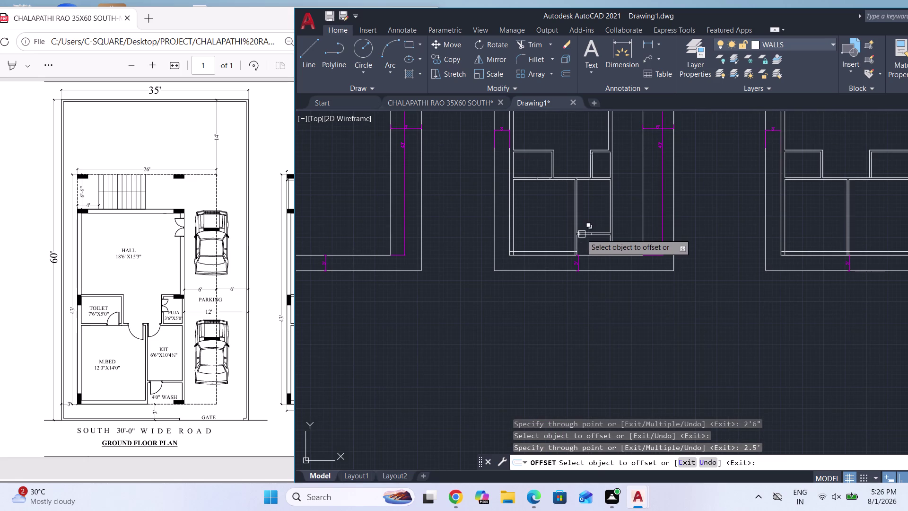
scroll(up, 3)
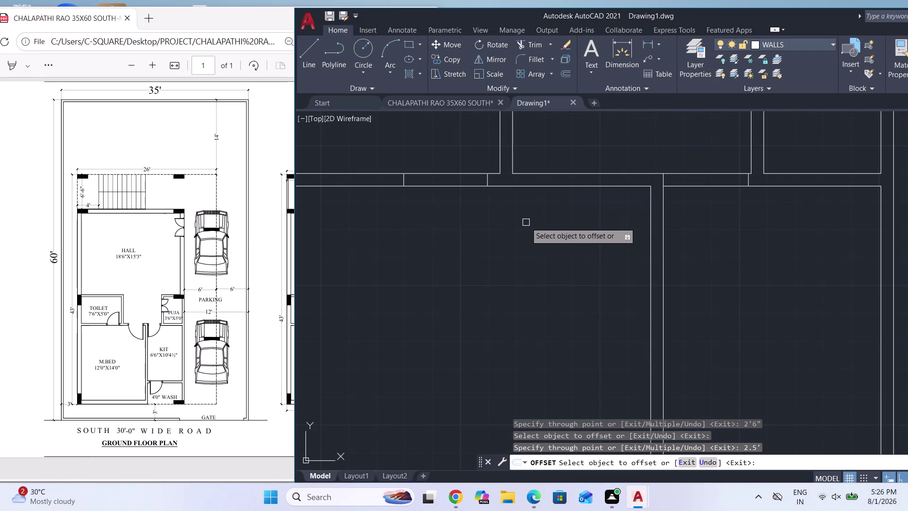
key(Escape)
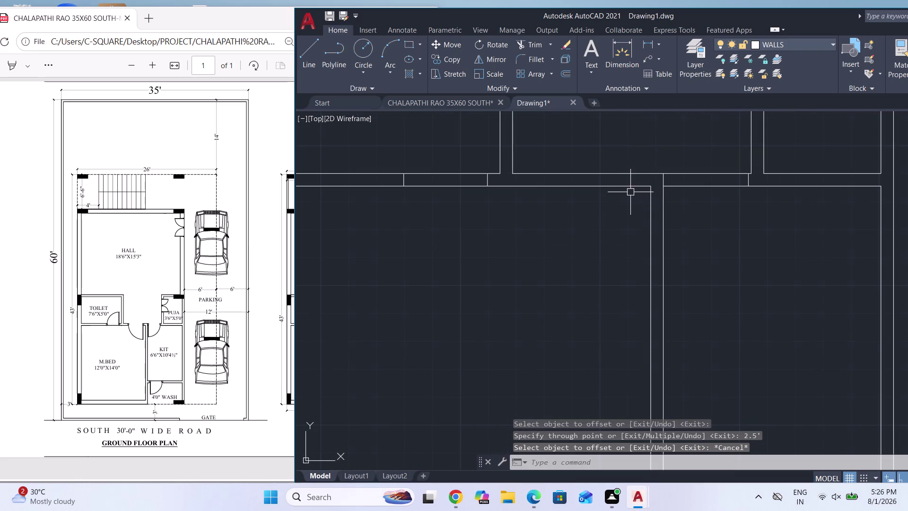
key(l)
key(Return)
Draw a jamb line tracked 4.5" from the wall corner up to the upper wall.
text(TK)
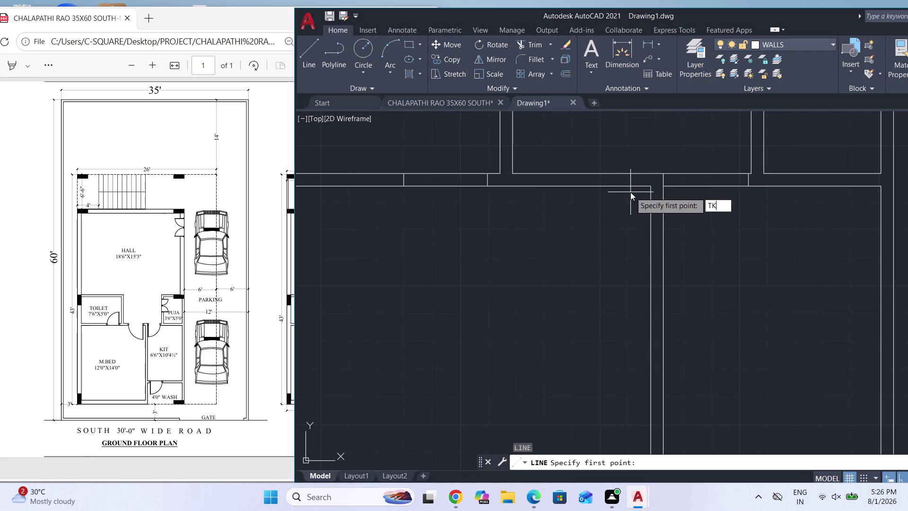
key(Return)
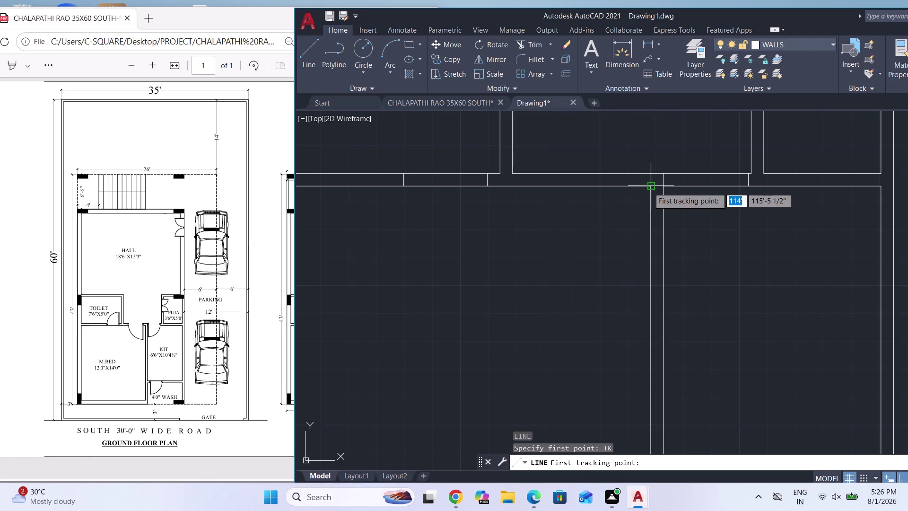
click(648, 187)
text(4)
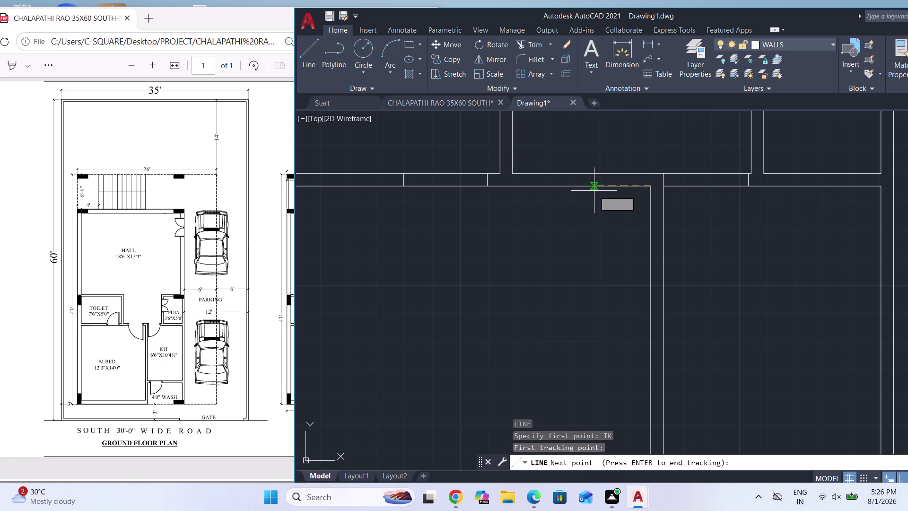
text(.5)
key(shift+quotedbl)
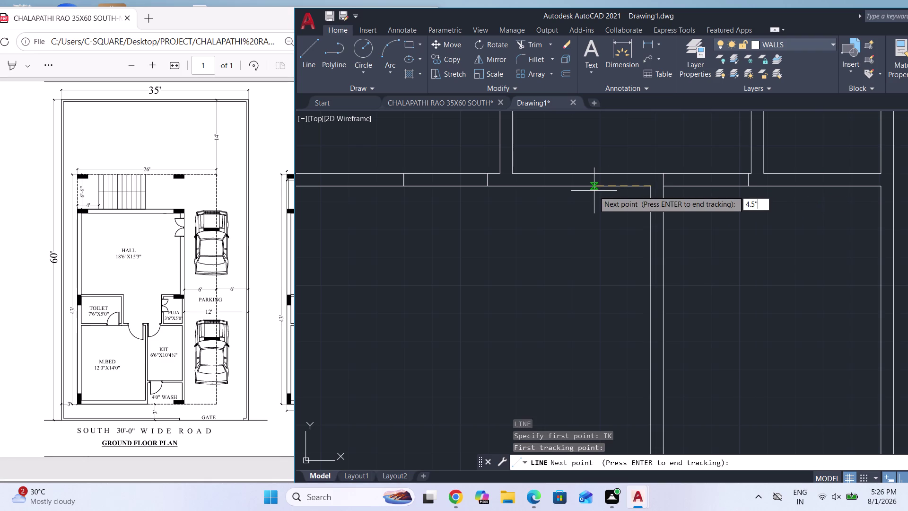
key(Return)
key(Return)
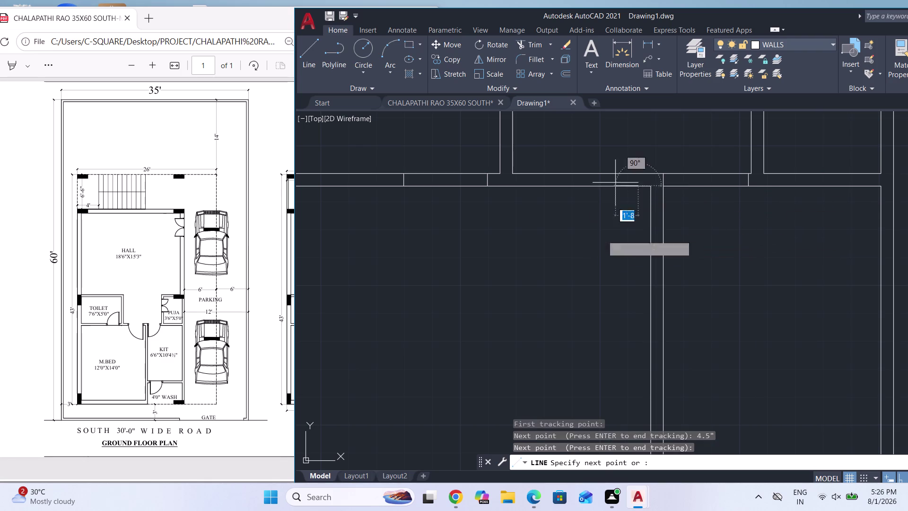
scroll(up, 3)
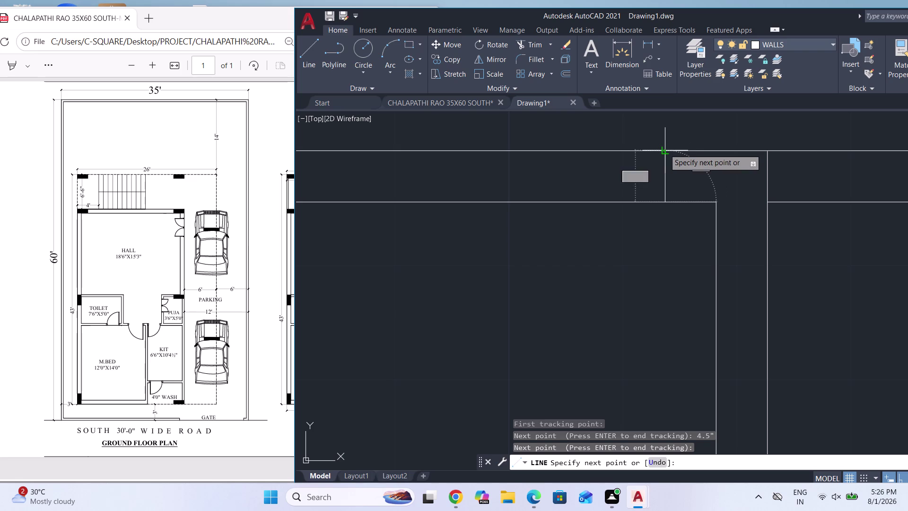
click(665, 150)
key(Escape)
Offset the new jamb line 3' to form the opposite door edge.
scroll(down, 3)
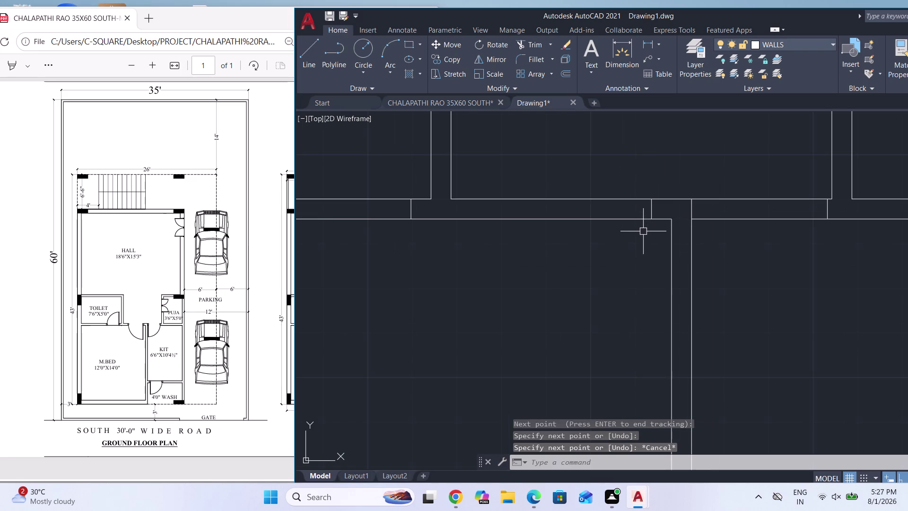
scroll(down, 3)
key(o)
key(Return)
key(Return)
scroll(up, 3)
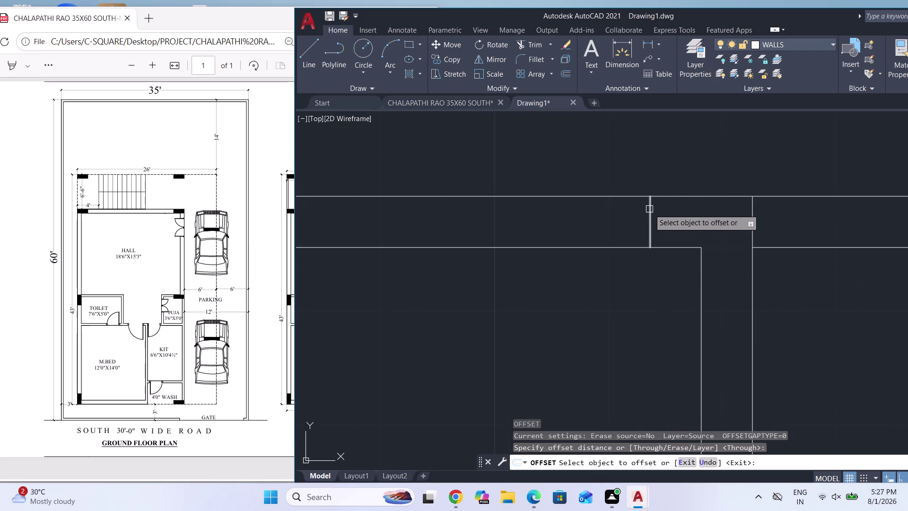
click(649, 217)
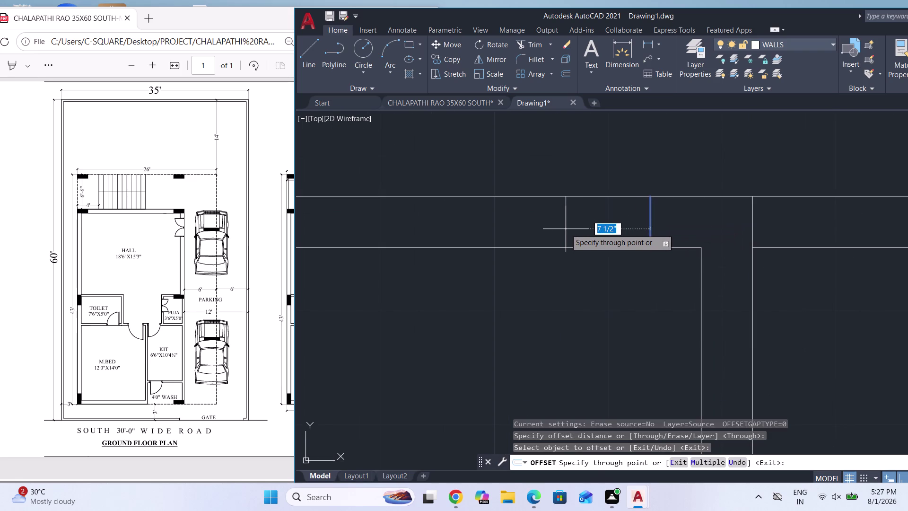
text(3')
key(Return)
scroll(down, 3)
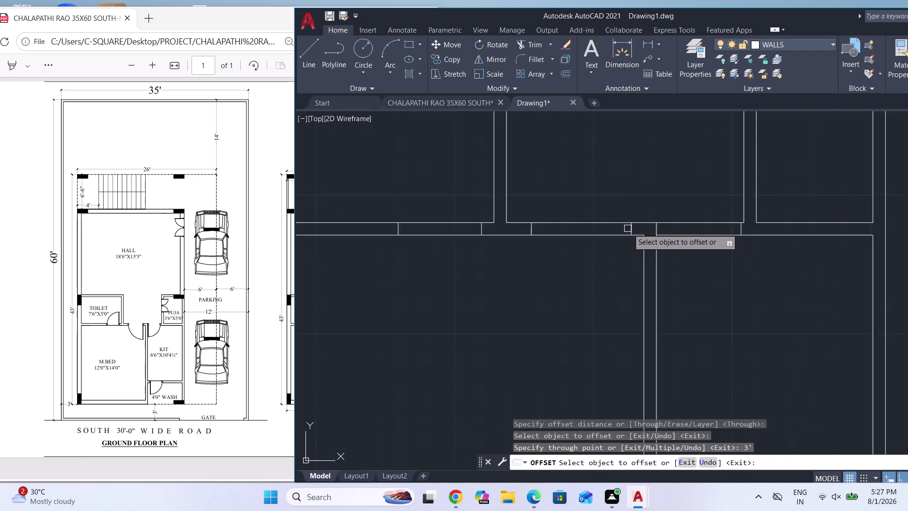
scroll(down, 3)
key(Escape)
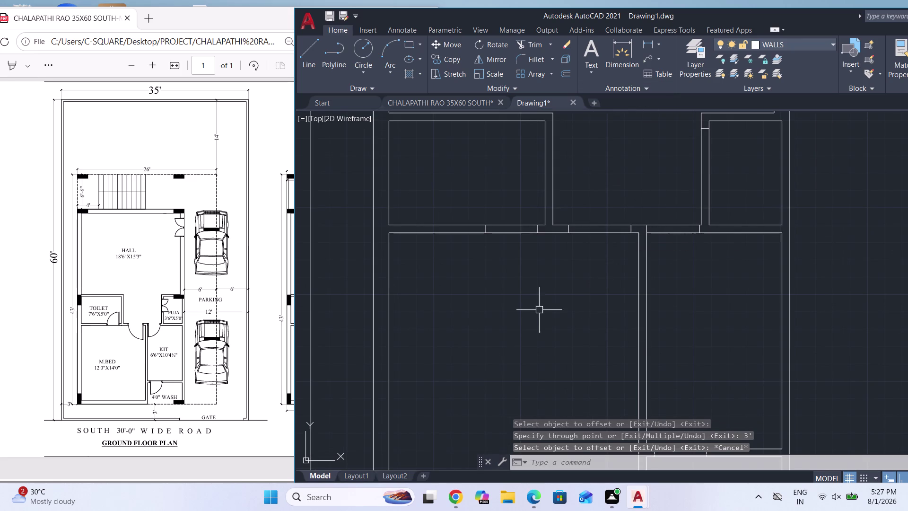
Start TR and begin a fence across the door opening.
key(t)
key(r)
key(Return)
key(Return)
click(519, 262)
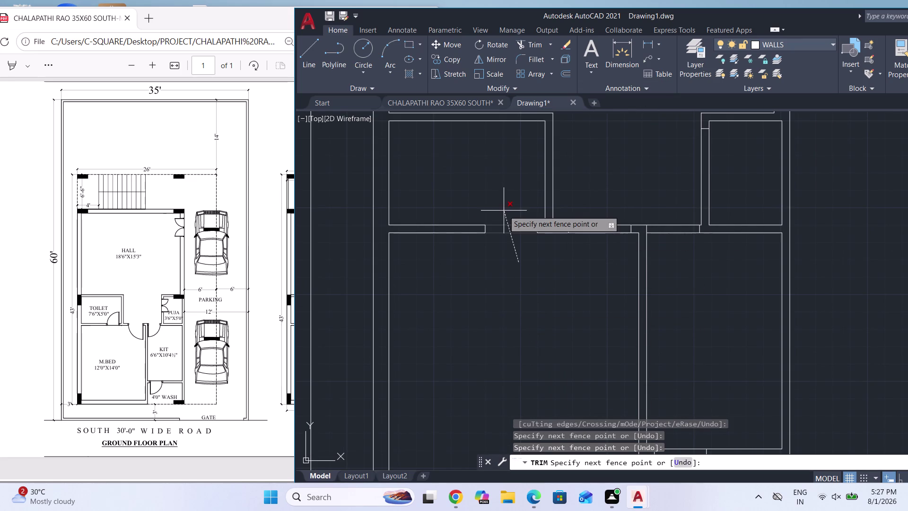
Fence-trim the wall lines across the first two door openings.
click(504, 210)
click(595, 267)
click(597, 199)
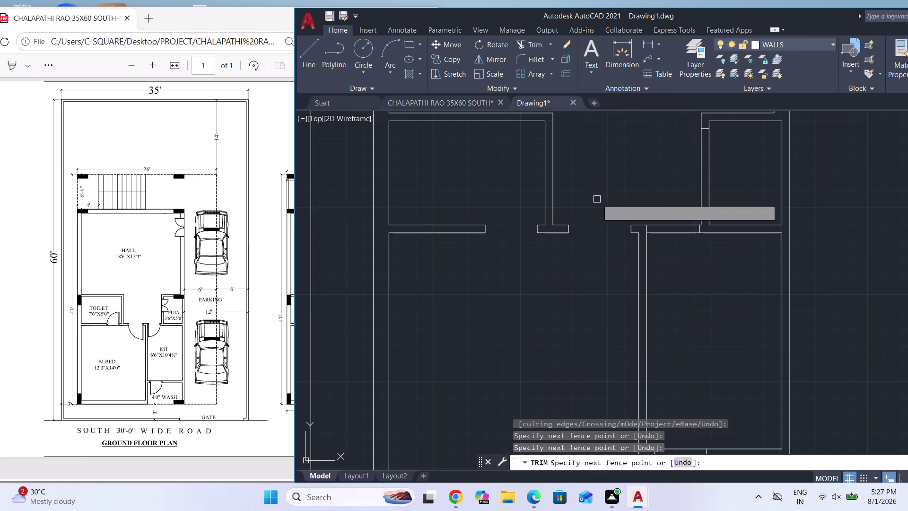
scroll(down, 3)
scroll(up, 3)
click(625, 276)
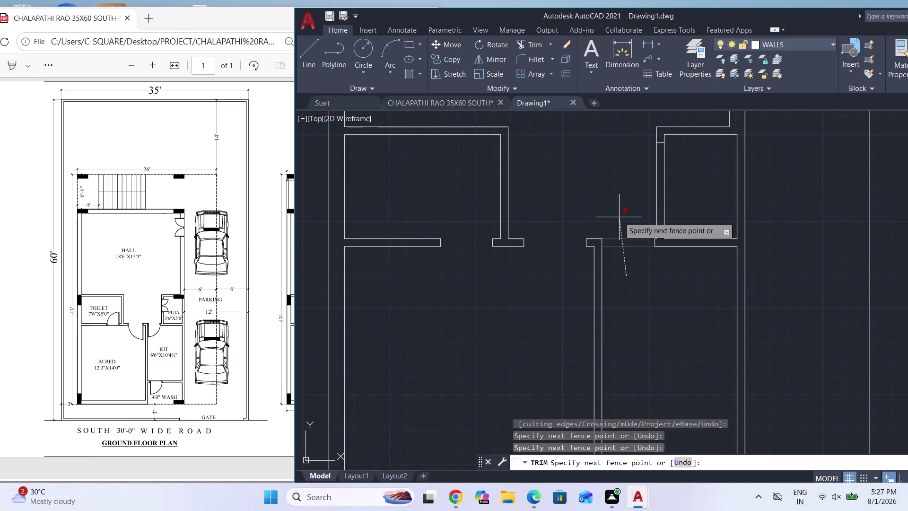
click(619, 217)
scroll(down, 3)
scroll(down, 3)
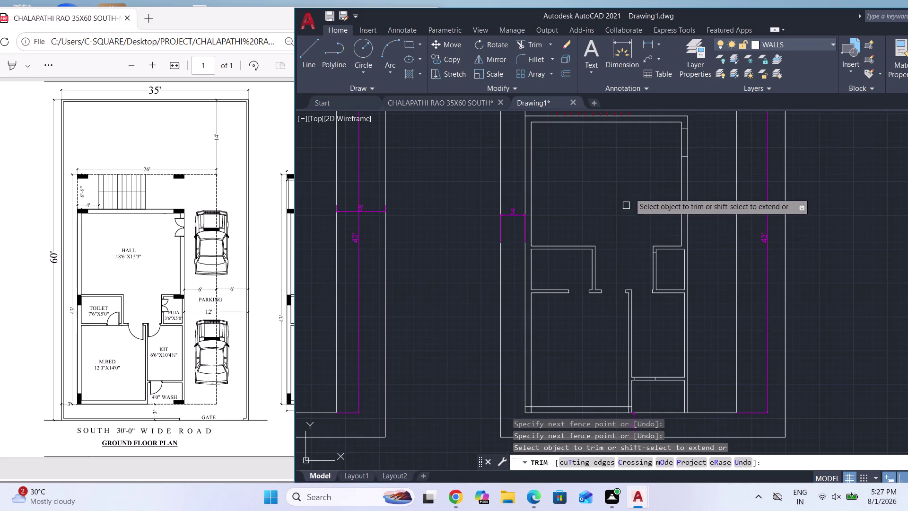
Trim leftover top wall segments and the lines across another opening.
click(657, 139)
click(698, 144)
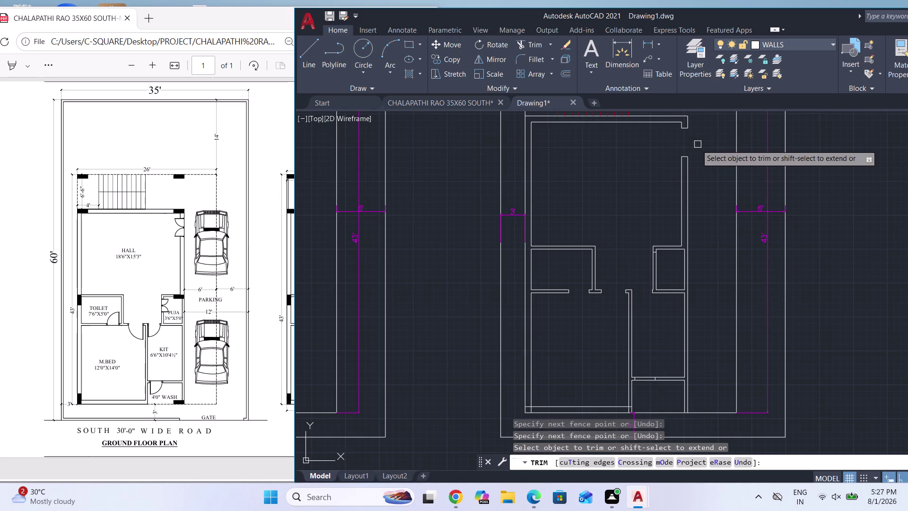
scroll(down, 3)
scroll(up, 3)
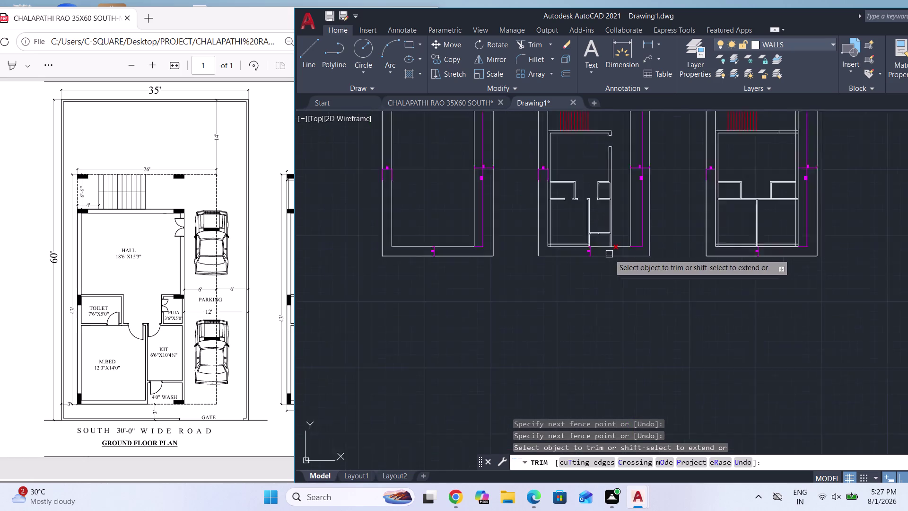
scroll(up, 3)
scroll(up, 3)
click(557, 208)
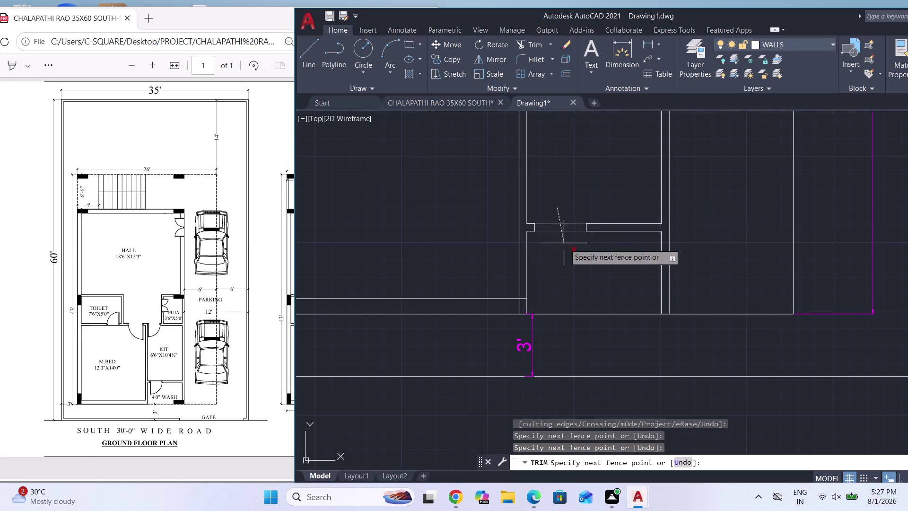
click(569, 260)
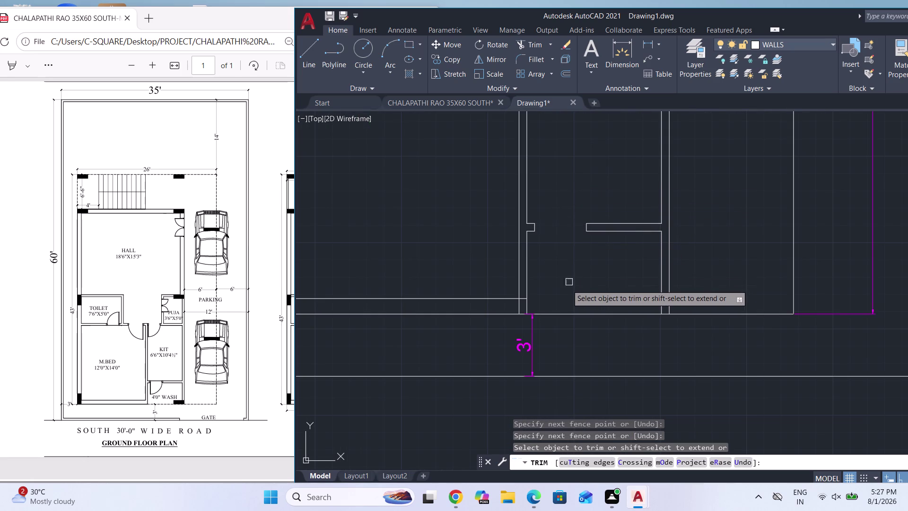
scroll(up, 3)
click(459, 312)
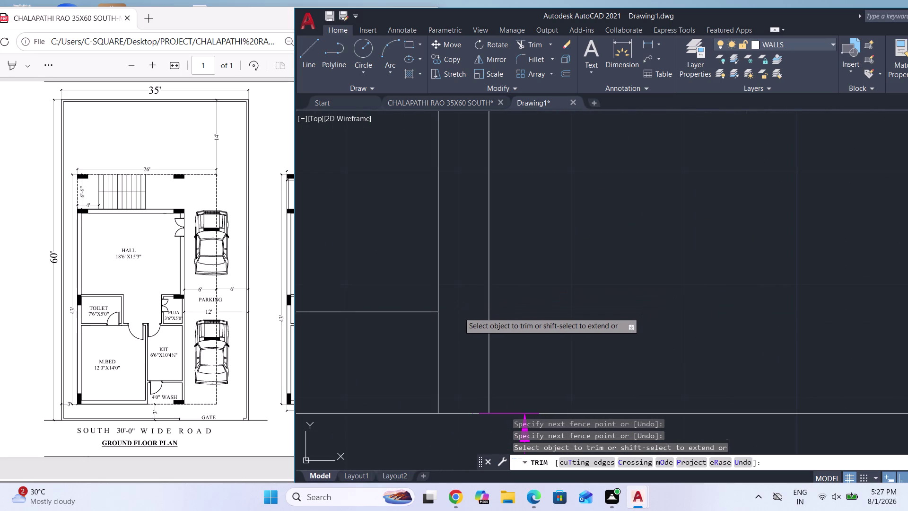
click(438, 352)
scroll(down, 3)
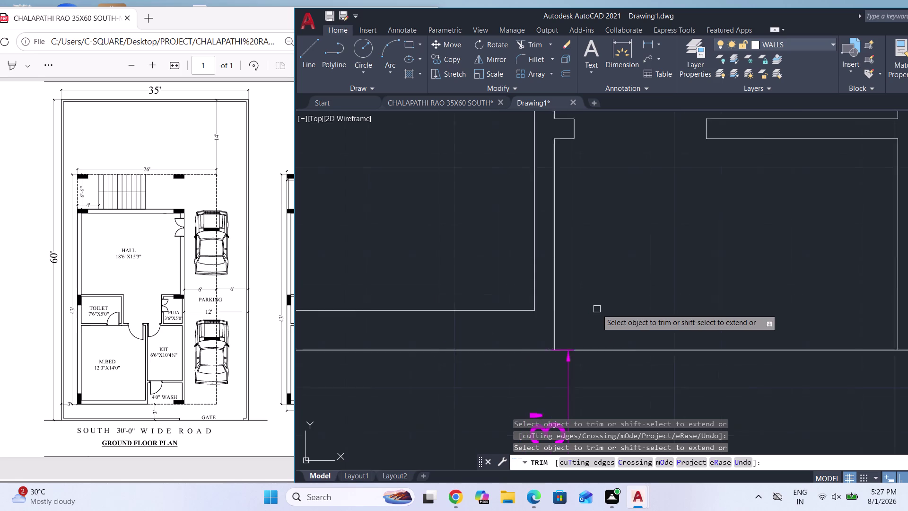
scroll(down, 3)
scroll(down, 3)
scroll(up, 3)
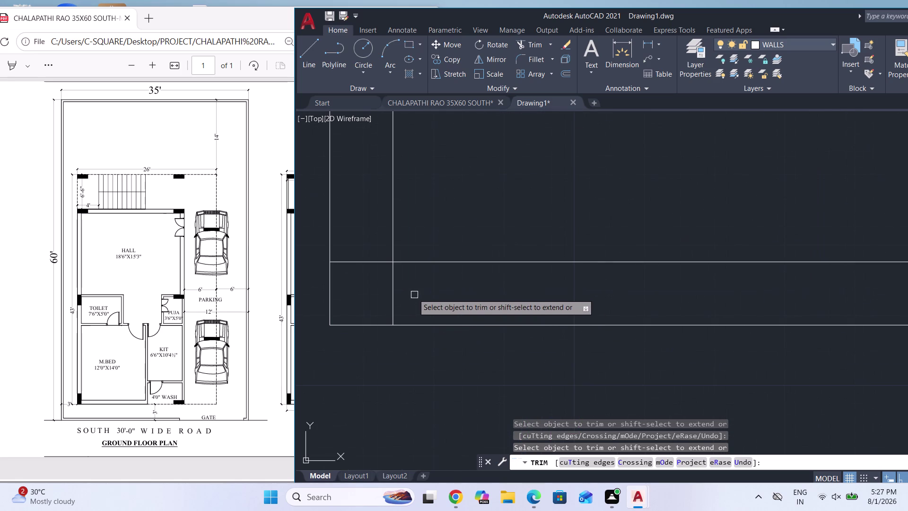
Fence-trim the remaining extra line stub and end the trim.
click(353, 247)
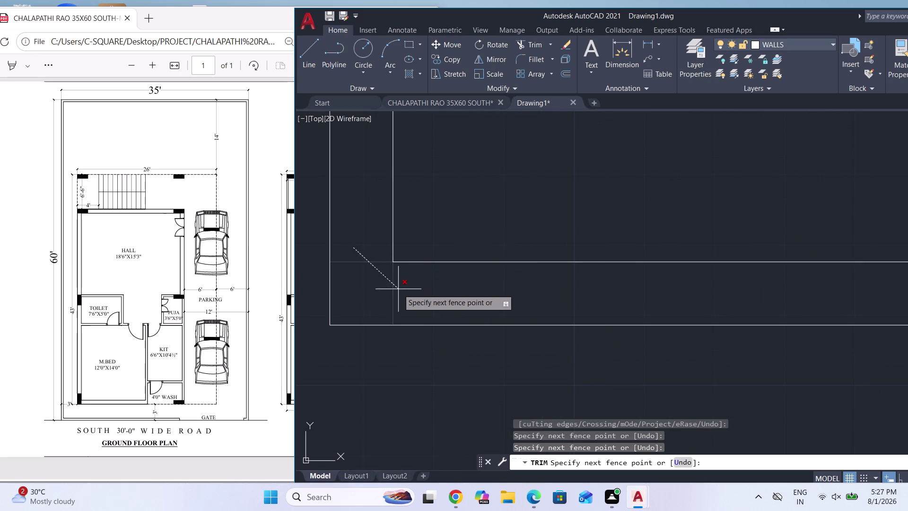
click(398, 289)
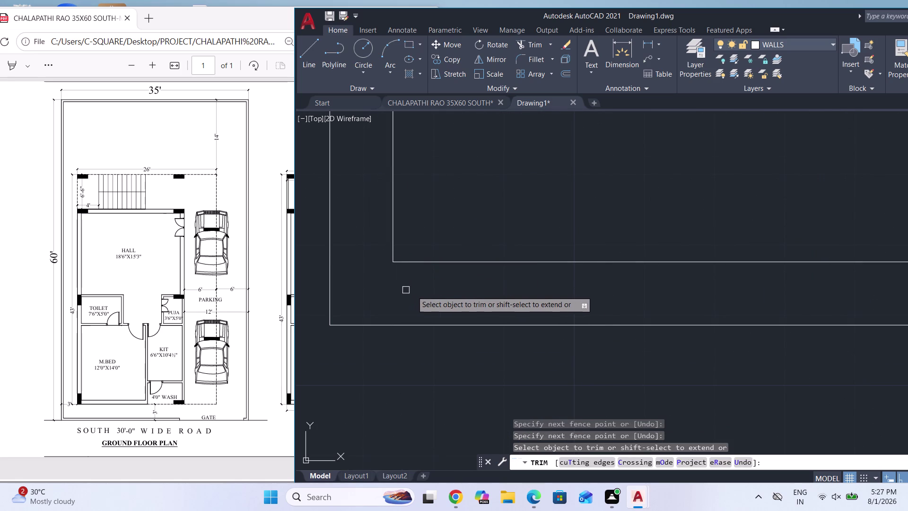
scroll(down, 3)
scroll(down, 3)
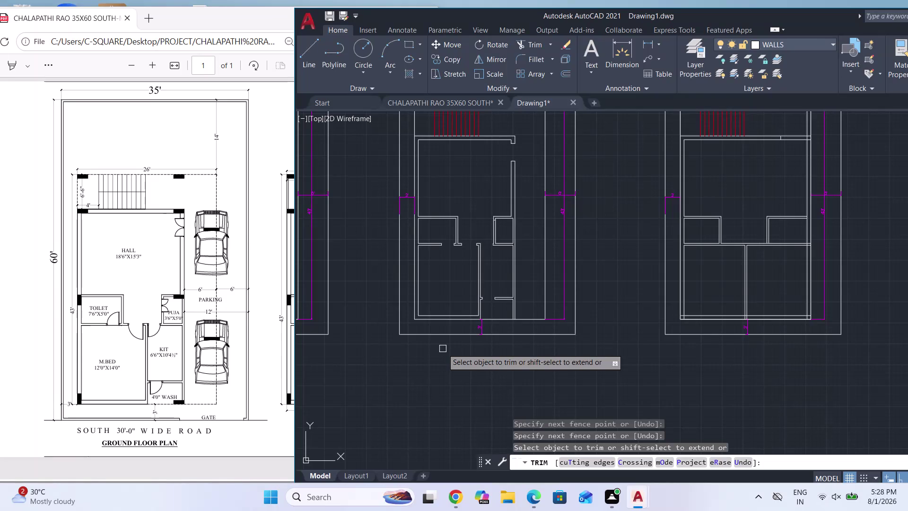
key(Escape)
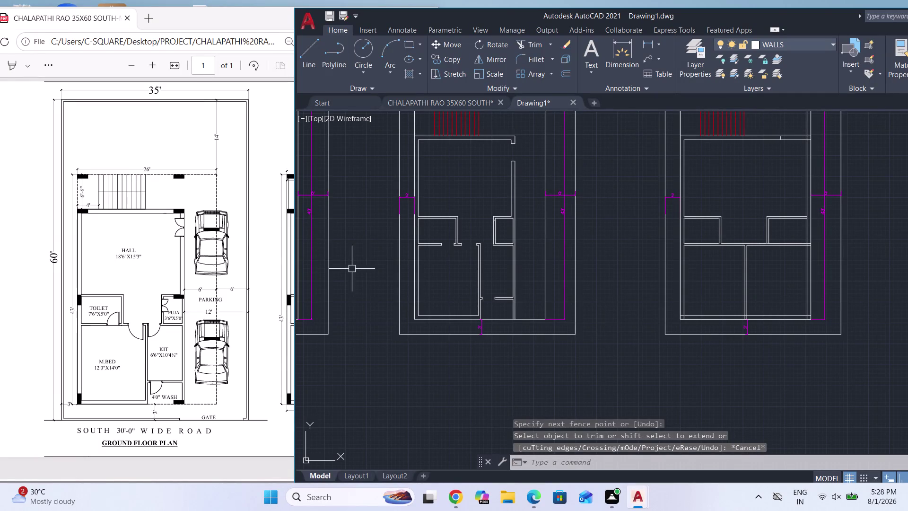
Offset the short wall line 2'6" below itself to mark the opening edge.
scroll(up, 3)
key(o)
key(Return)
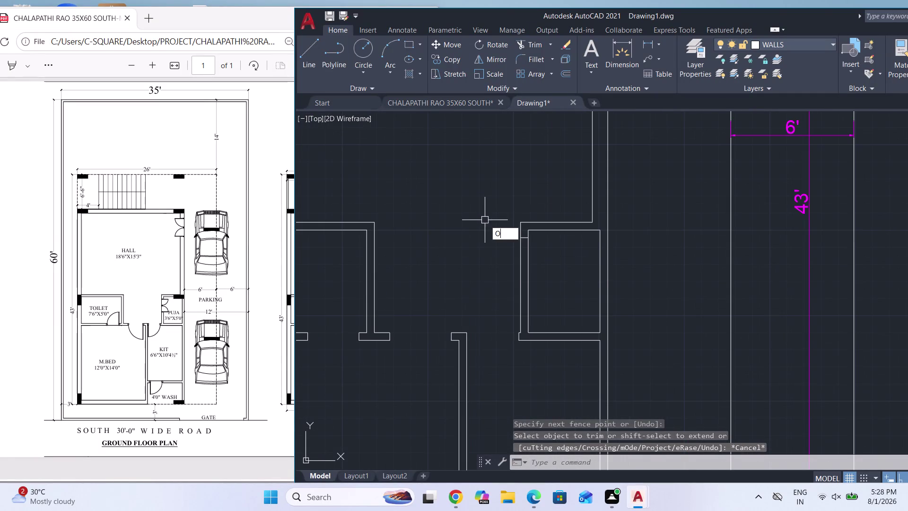
key(Return)
scroll(up, 3)
click(552, 183)
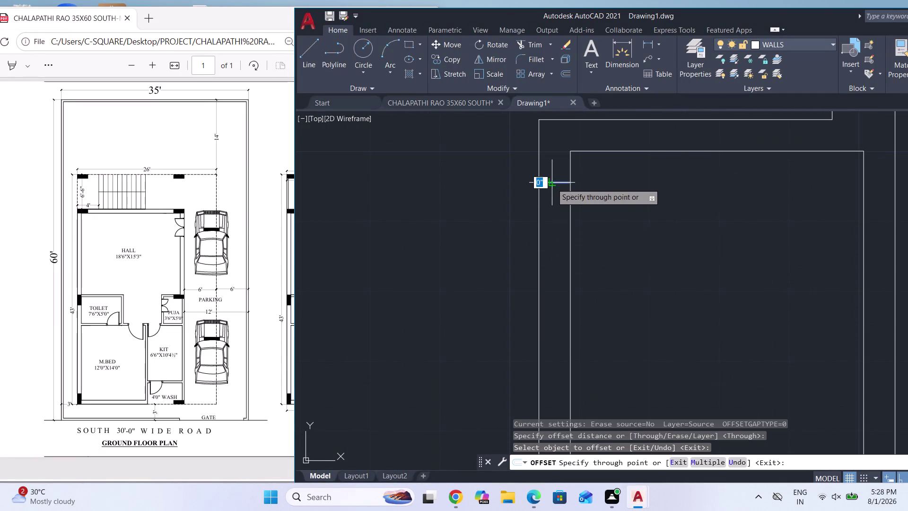
key(2)
text(')
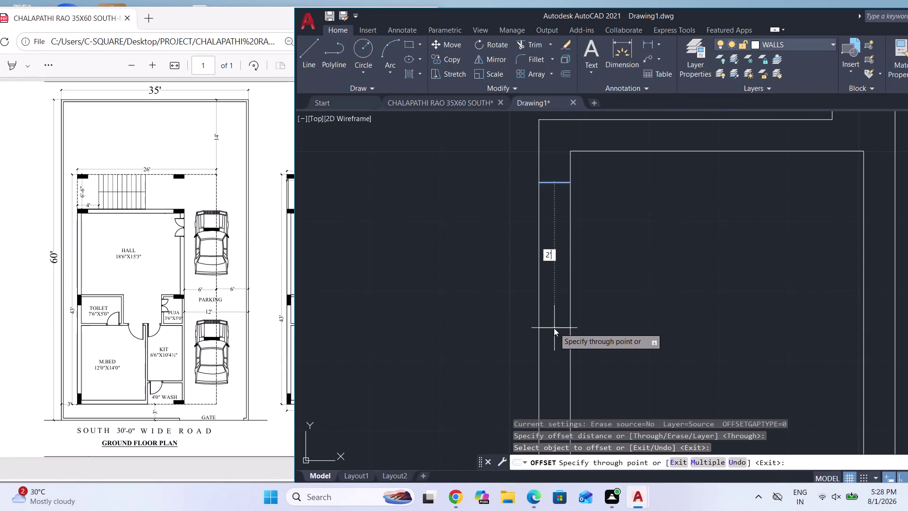
text(6")
key(Return)
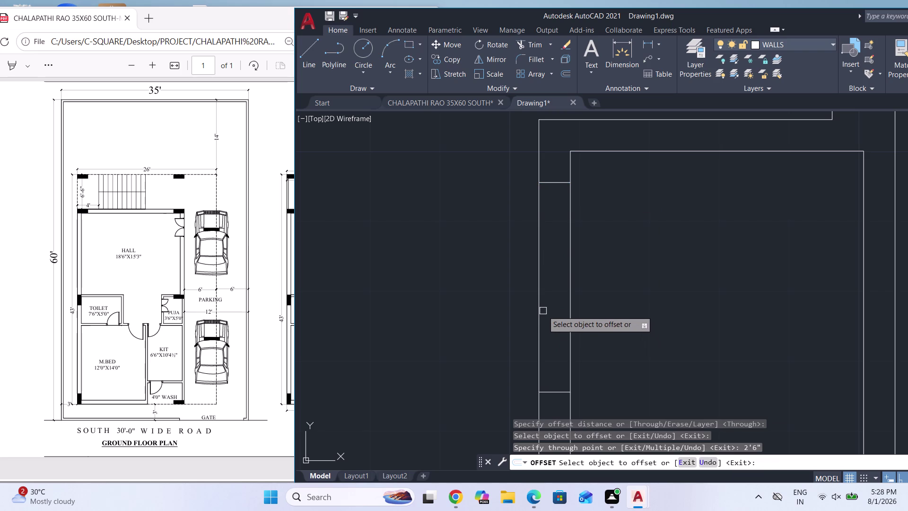
key(Escape)
Fence-trim the wall segment between the two edge lines to create the opening.
text(TR)
key(Return)
key(Return)
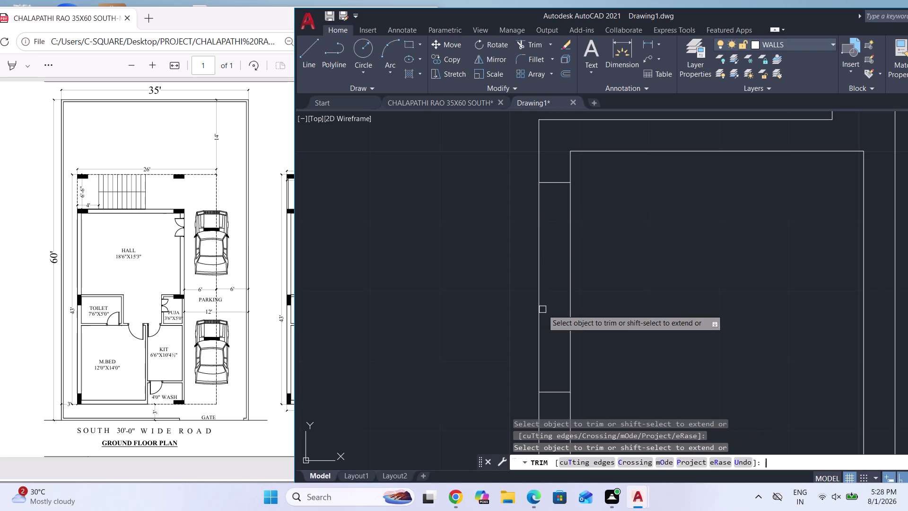
click(618, 304)
click(494, 300)
scroll(down, 3)
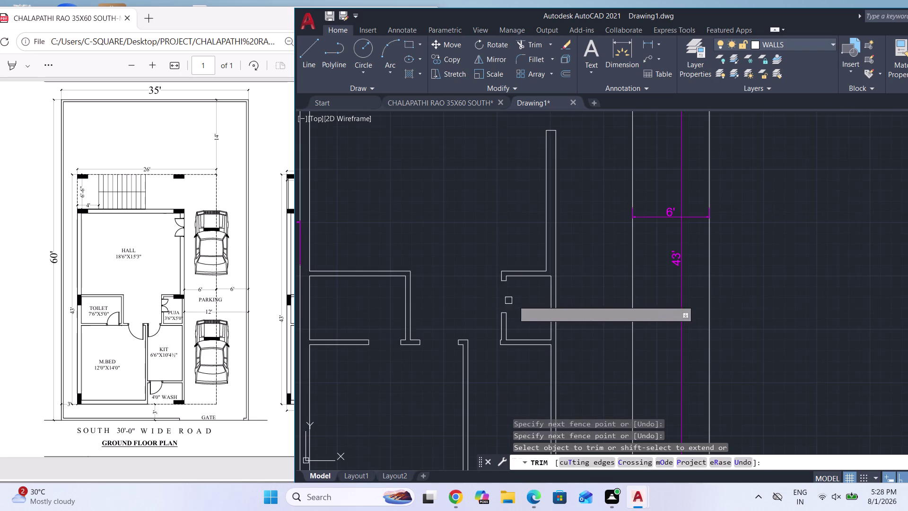
key(Escape)
scroll(down, 3)
scroll(down, 3)
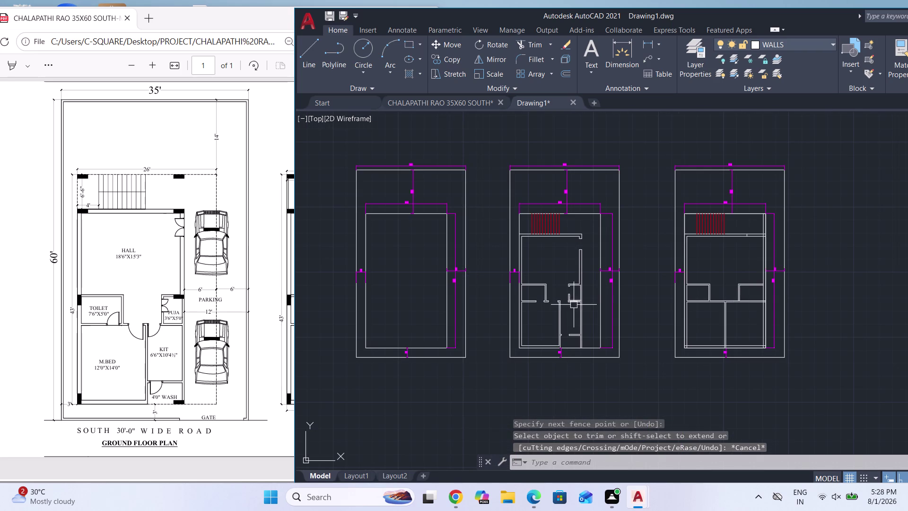
scroll(down, 3)
scroll(down, 3)
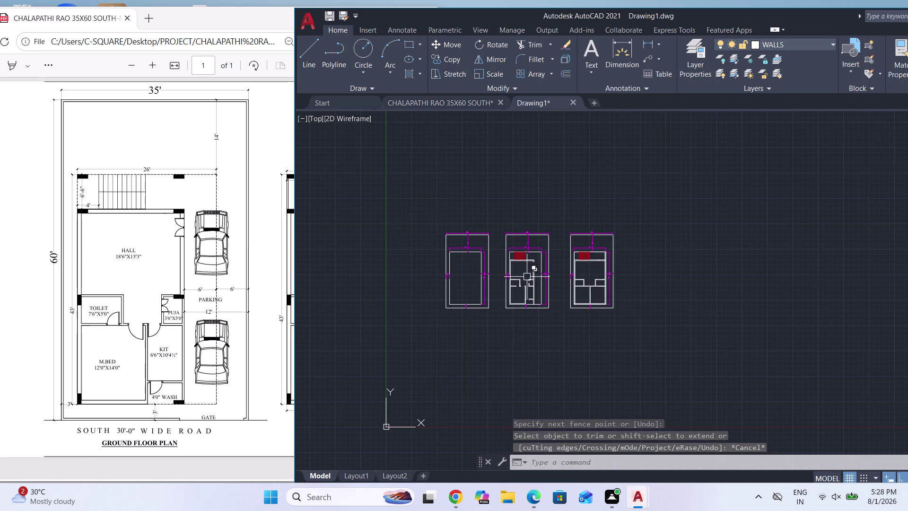
scroll(up, 3)
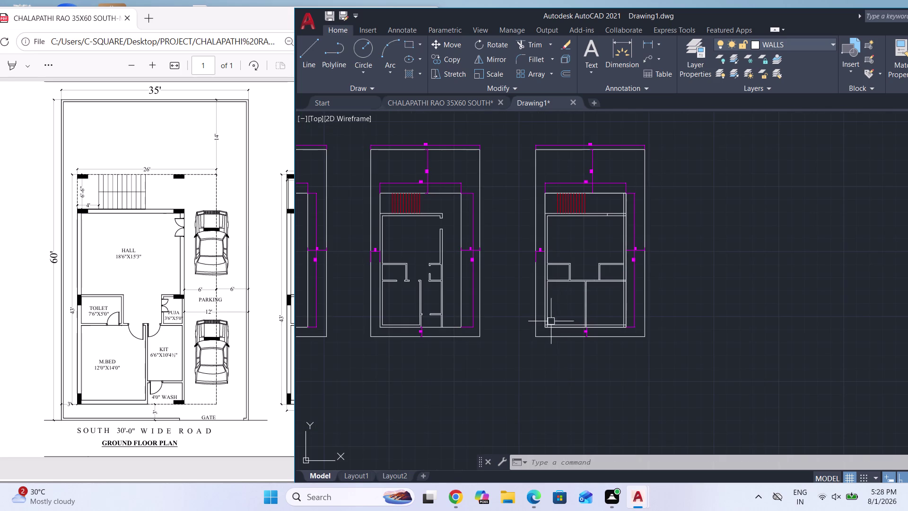
scroll(up, 3)
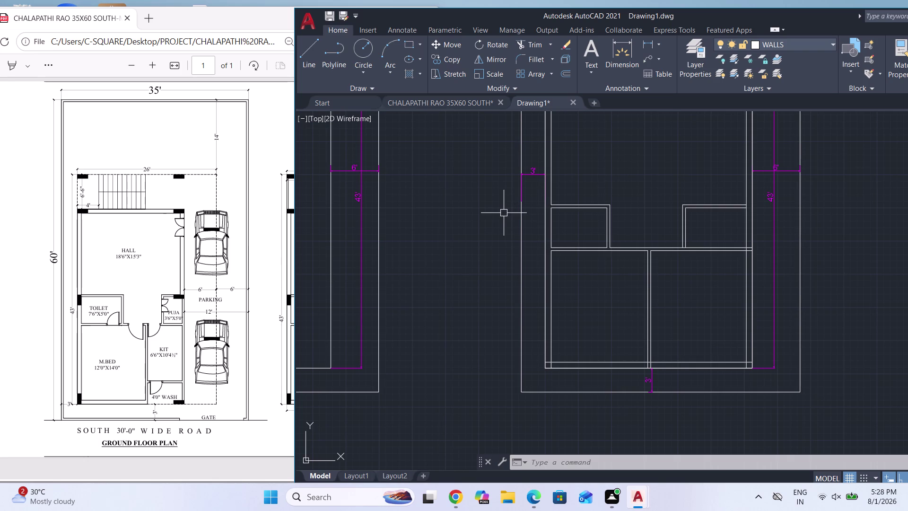
scroll(down, 3)
scroll(down, 3)
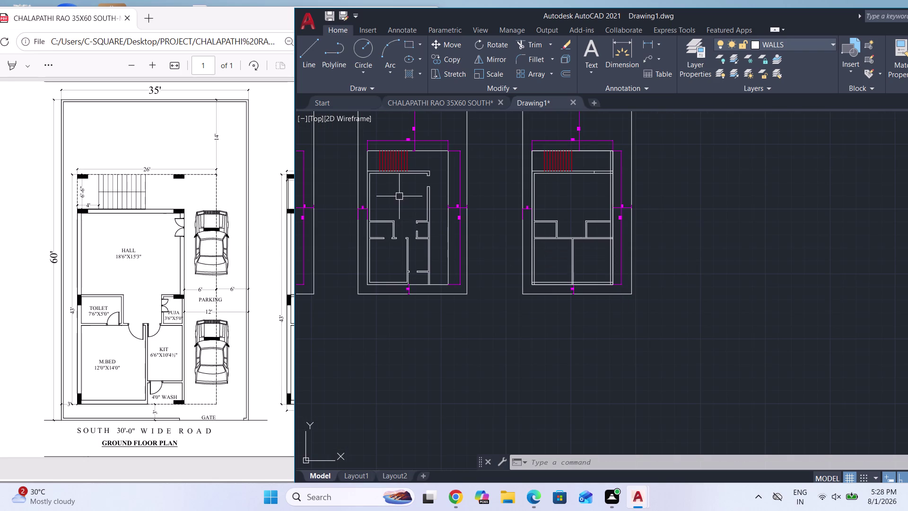
scroll(up, 3)
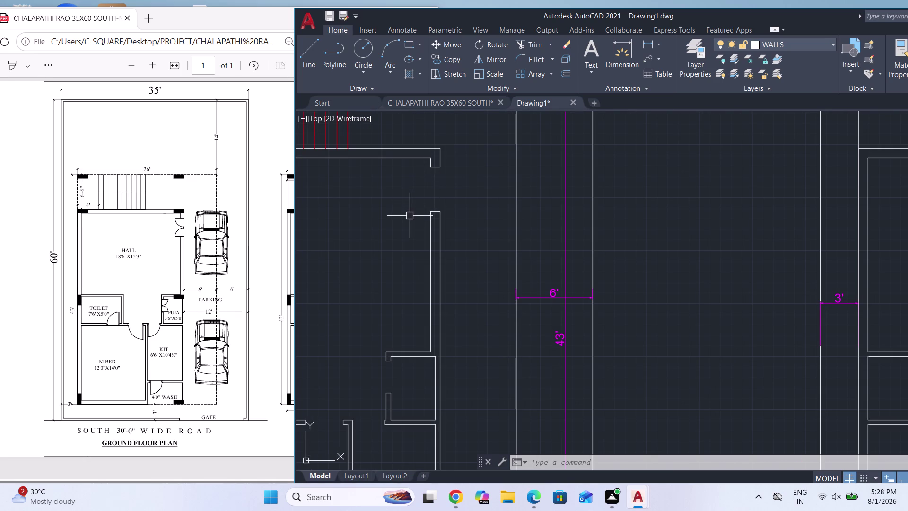
scroll(up, 3)
Copy the opening's two edge lines from the wall corner onto the other plan's wall.
key(Escape)
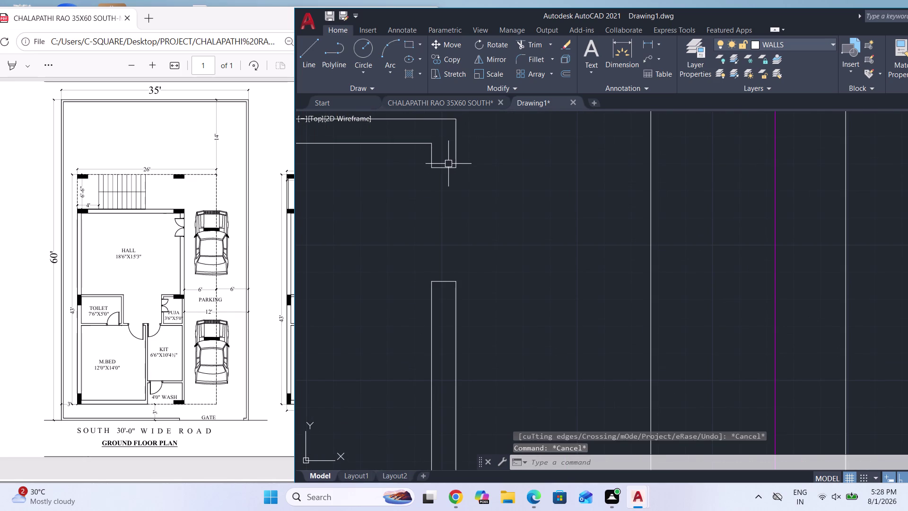
click(447, 167)
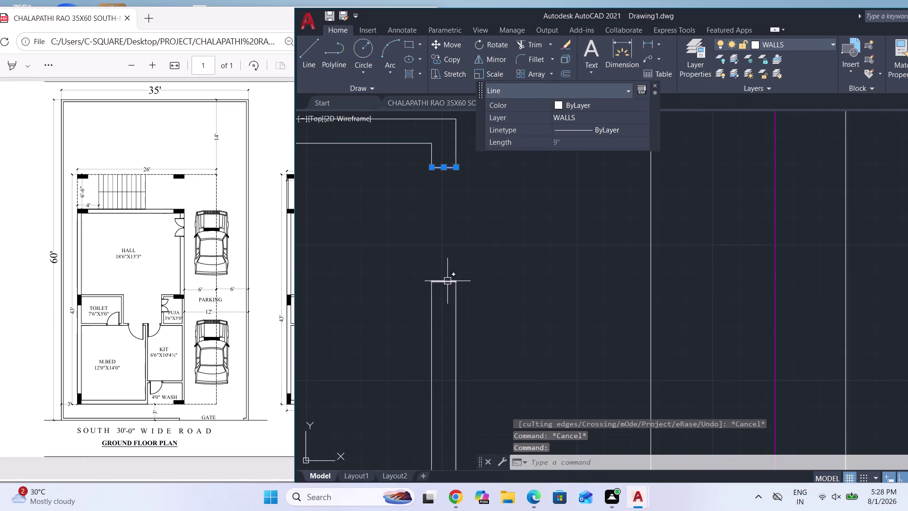
click(447, 280)
text(CO)
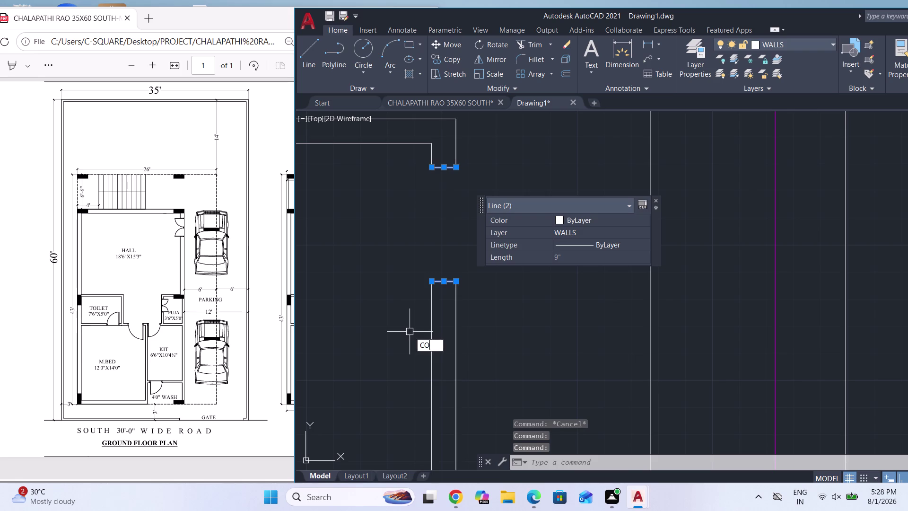
key(Return)
scroll(up, 3)
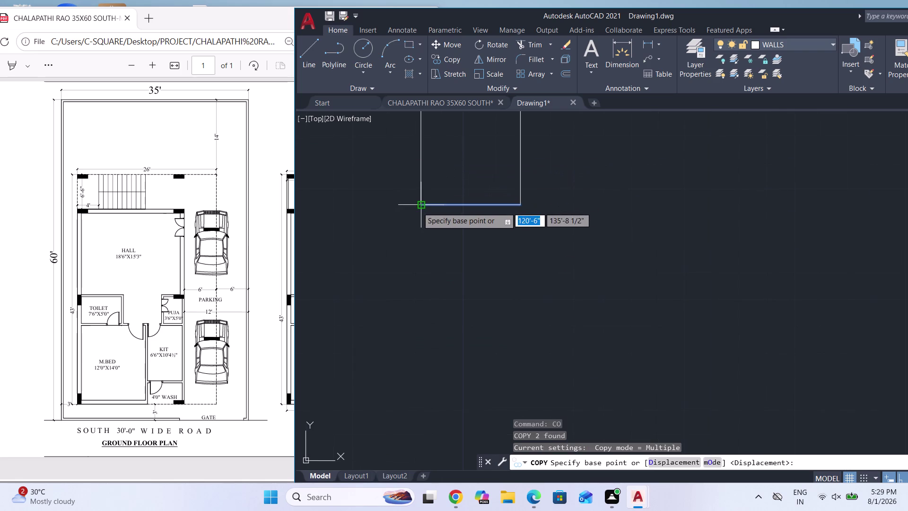
click(417, 208)
scroll(down, 3)
scroll(down, 3)
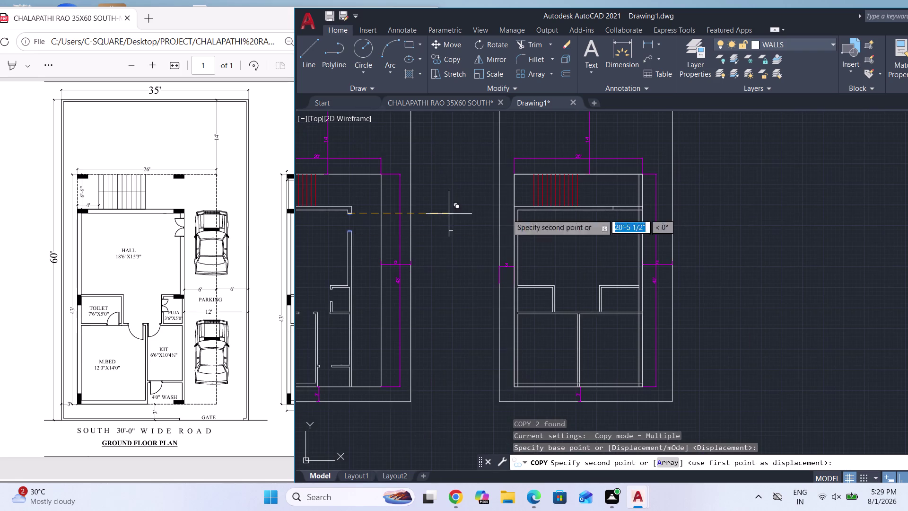
scroll(up, 3)
scroll(up, 3)
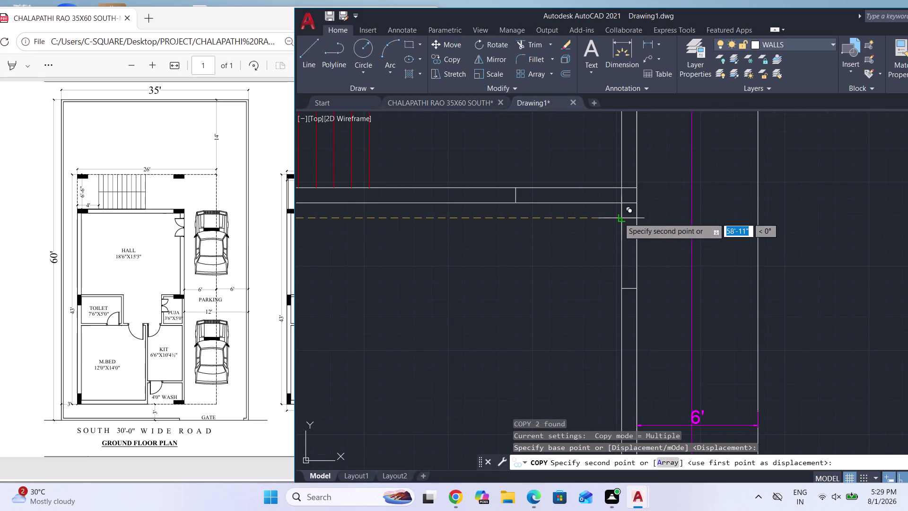
click(618, 218)
key(Escape)
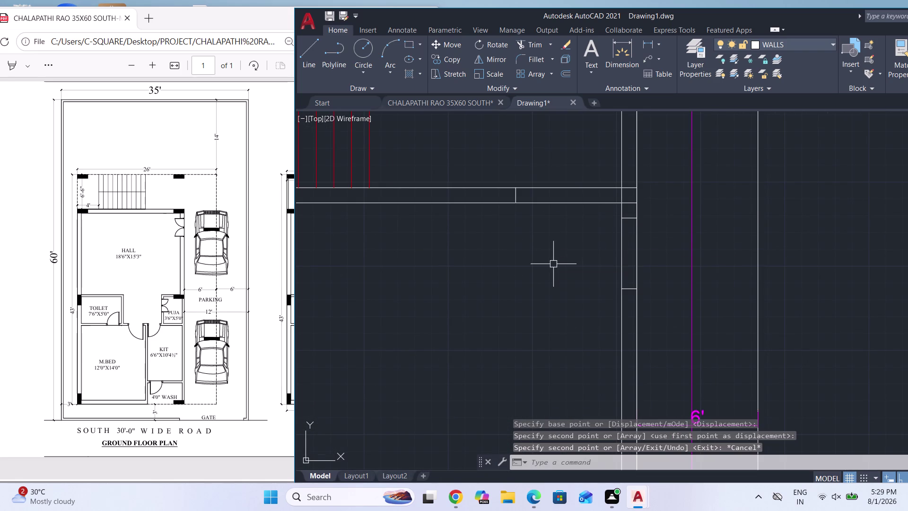
Start a fence trim across the wall between the copied edge lines.
text(TR)
key(Return)
key(Return)
scroll(down, 3)
scroll(down, 3)
scroll(up, 3)
click(600, 265)
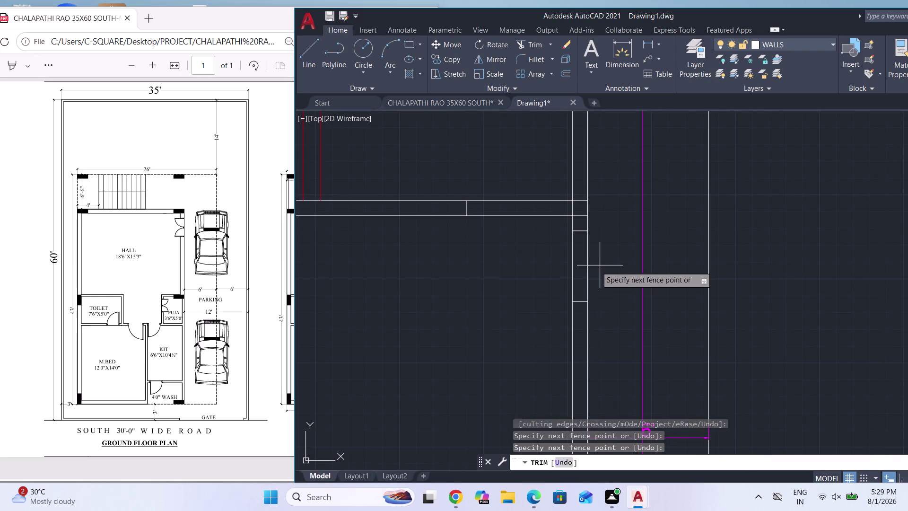
Cut the wall between the copied lines and trim the leftover wall line.
click(556, 266)
scroll(down, 3)
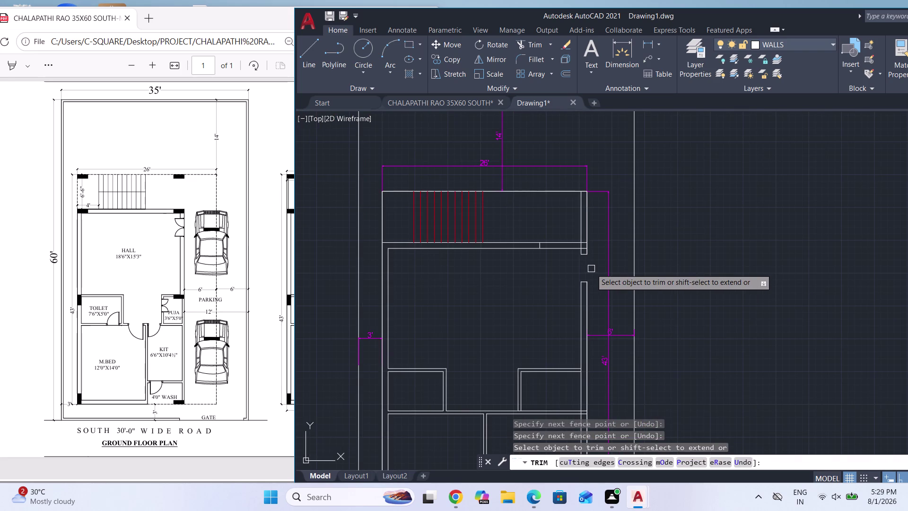
key(Escape)
scroll(up, 3)
key(t)
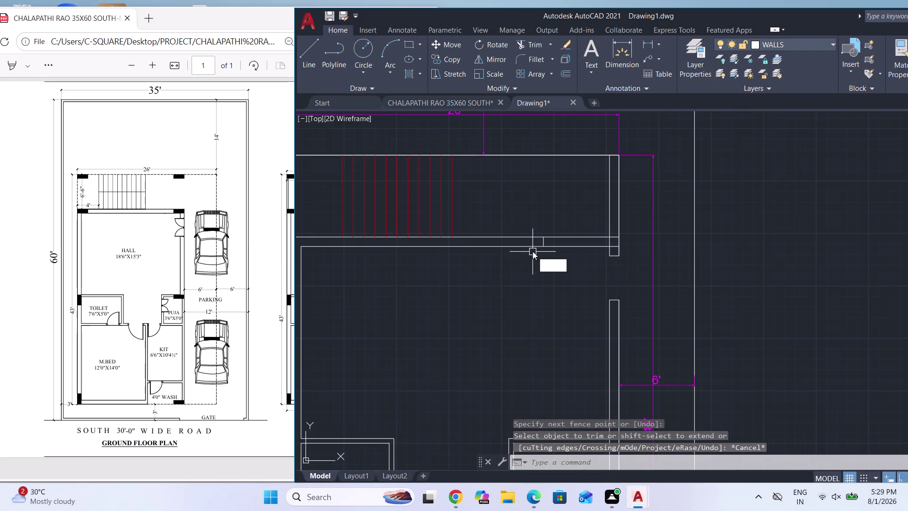
key(r)
key(Return)
key(Return)
scroll(up, 3)
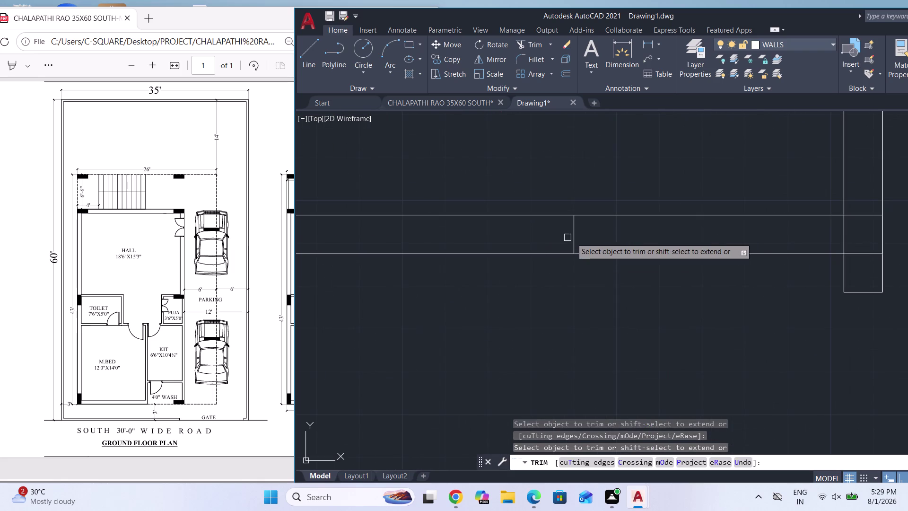
click(599, 235)
click(556, 238)
scroll(down, 3)
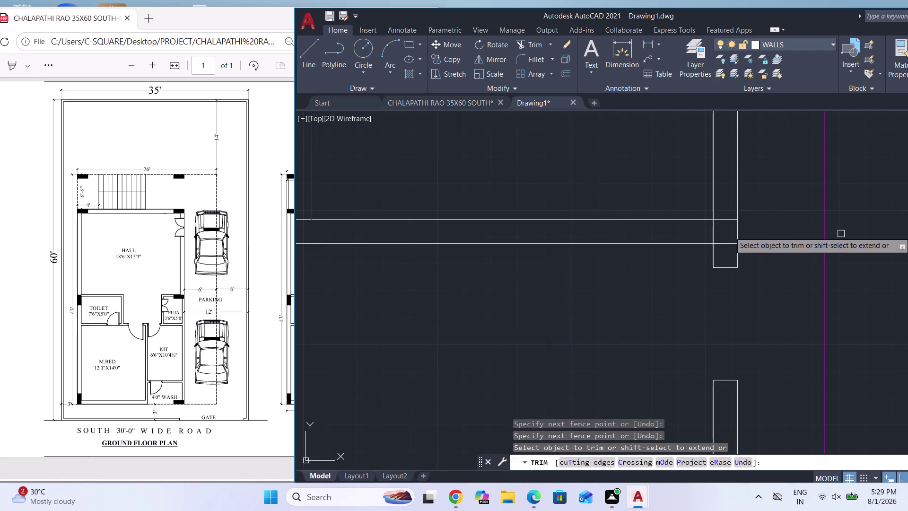
scroll(up, 3)
Trim the extra line inside the opening and the remaining leftover wall pieces.
drag(726, 332, 728, 325)
click(739, 174)
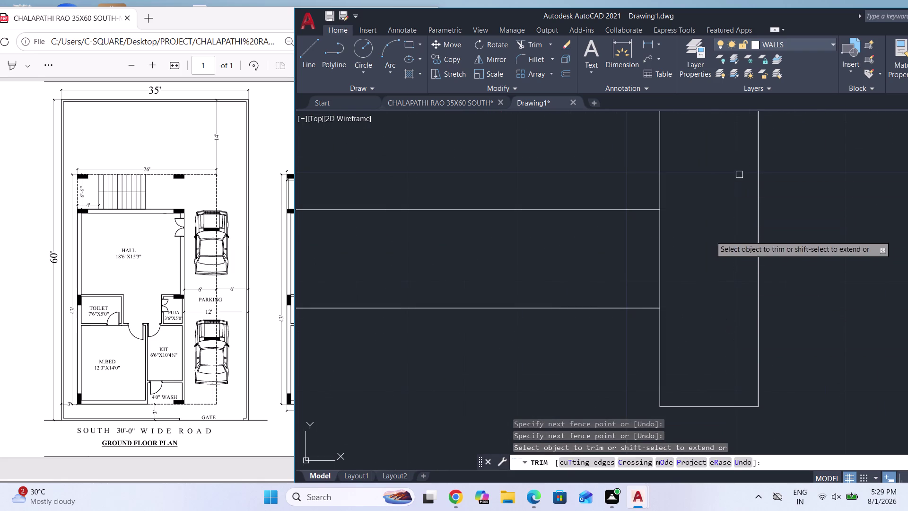
click(711, 263)
click(602, 252)
scroll(down, 3)
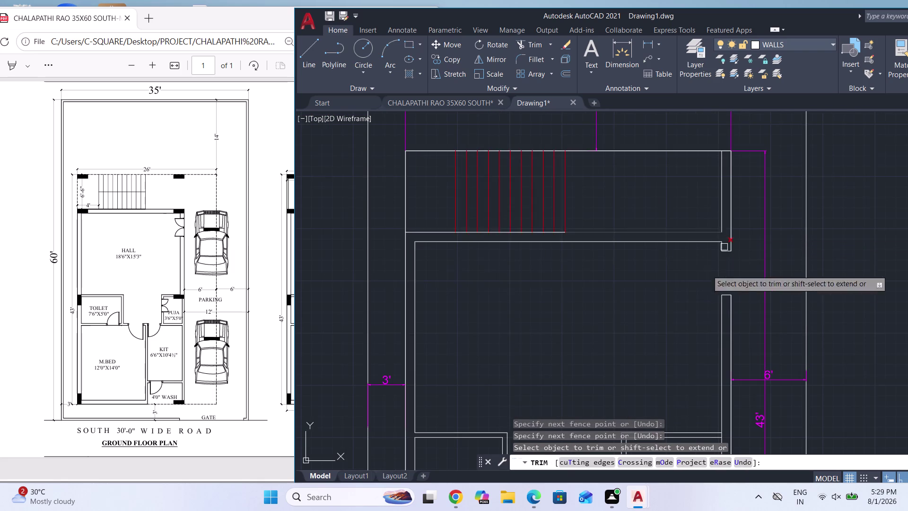
scroll(down, 3)
scroll(down, 3)
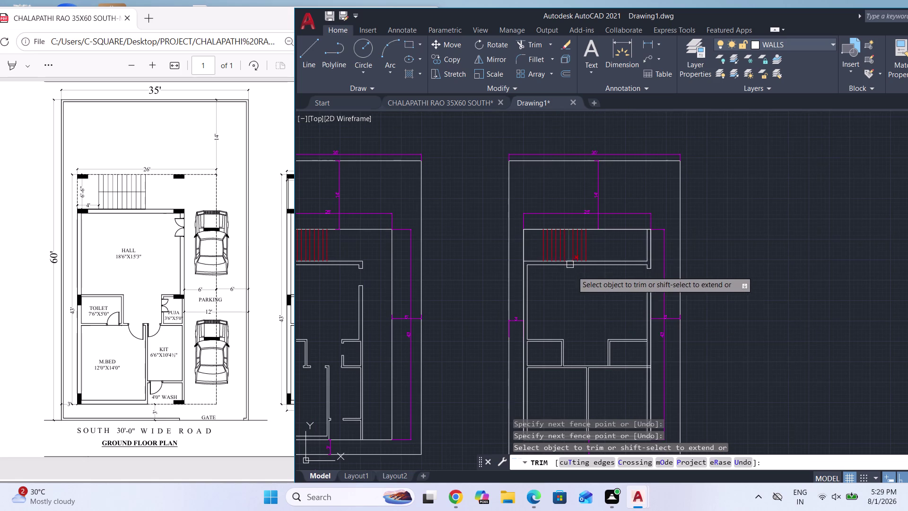
scroll(up, 3)
scroll(up, 3)
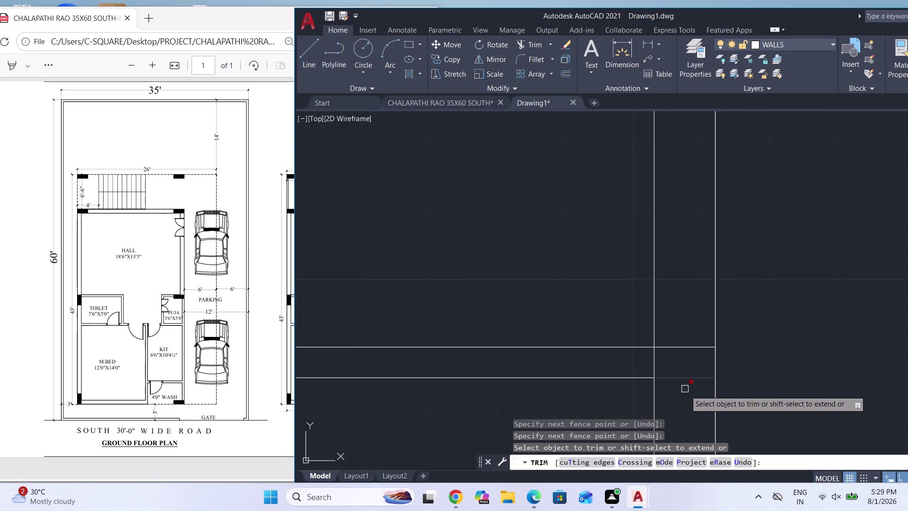
Fence-trim the excess wall line segments crossing the room walls.
click(687, 399)
click(682, 312)
click(671, 368)
click(641, 364)
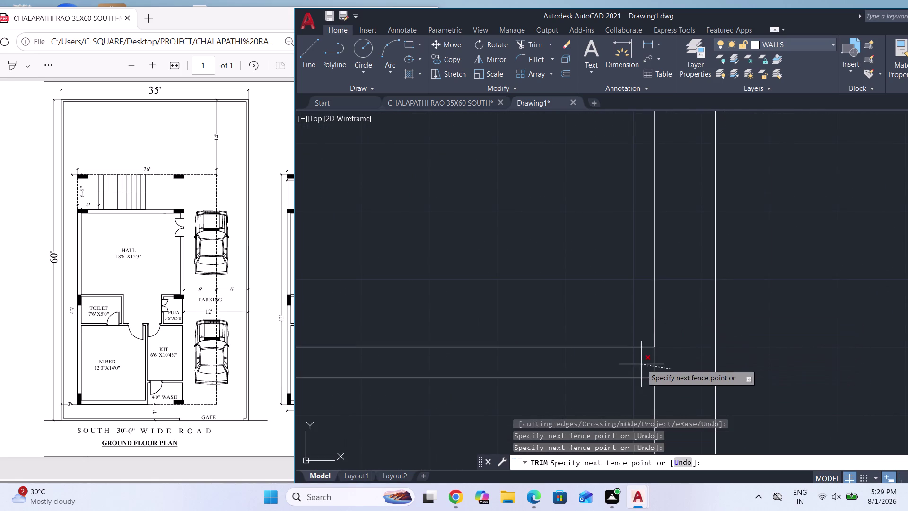
scroll(down, 3)
scroll(up, 3)
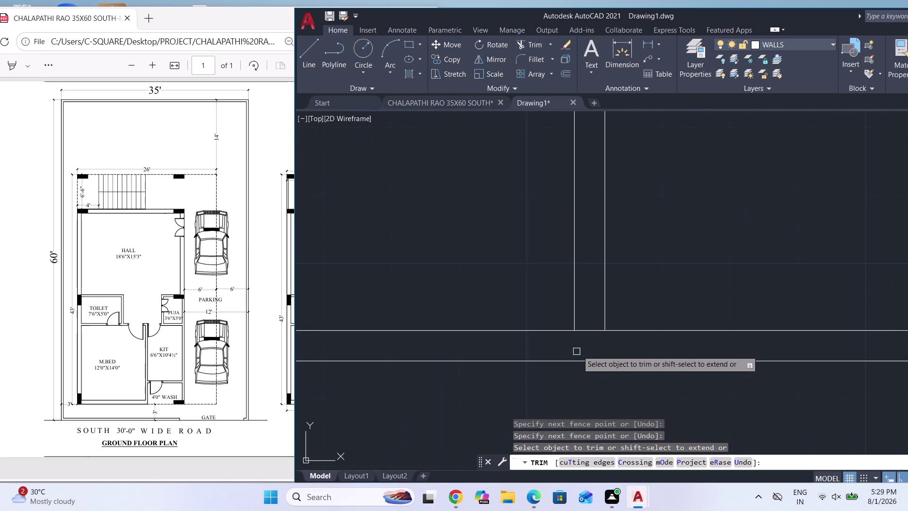
click(587, 343)
click(585, 297)
Trim the overlapping lines at the room junction, then bring up the reference PDF.
scroll(down, 3)
scroll(down, 3)
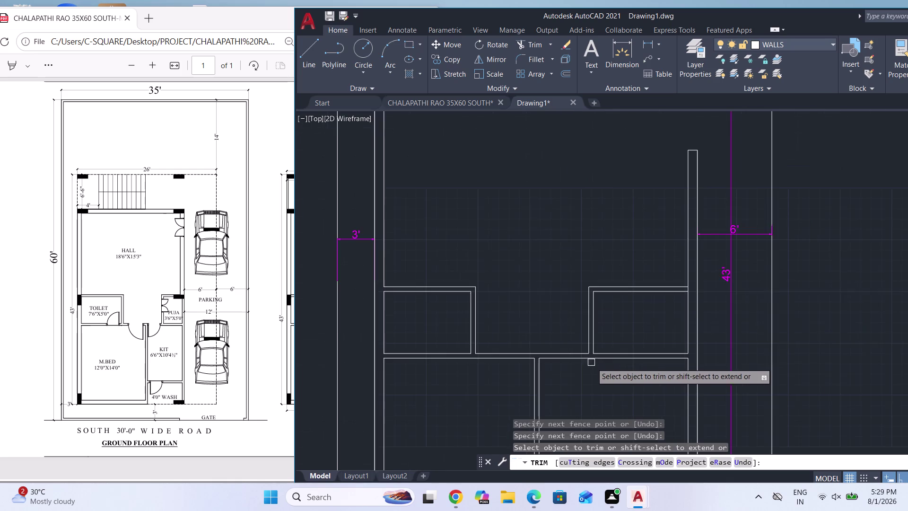
scroll(up, 3)
scroll(up, 3)
click(671, 334)
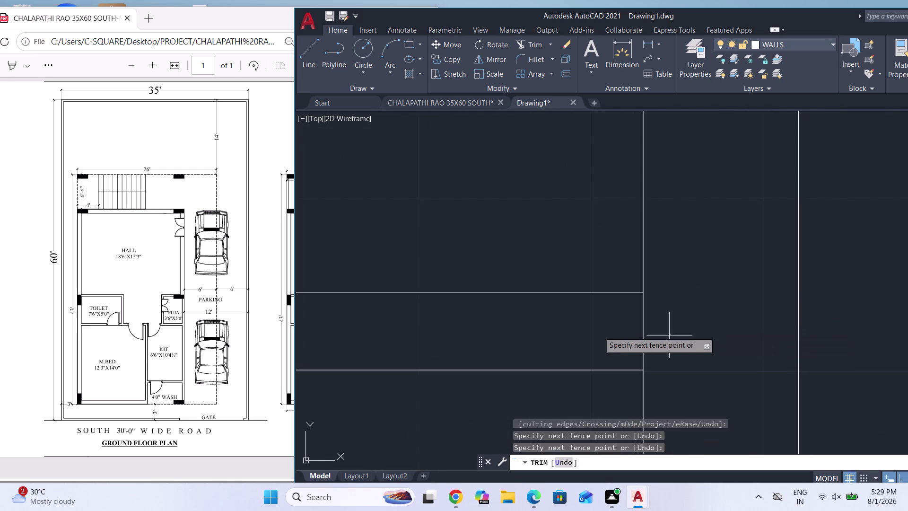
click(591, 330)
scroll(down, 3)
scroll(down, 3)
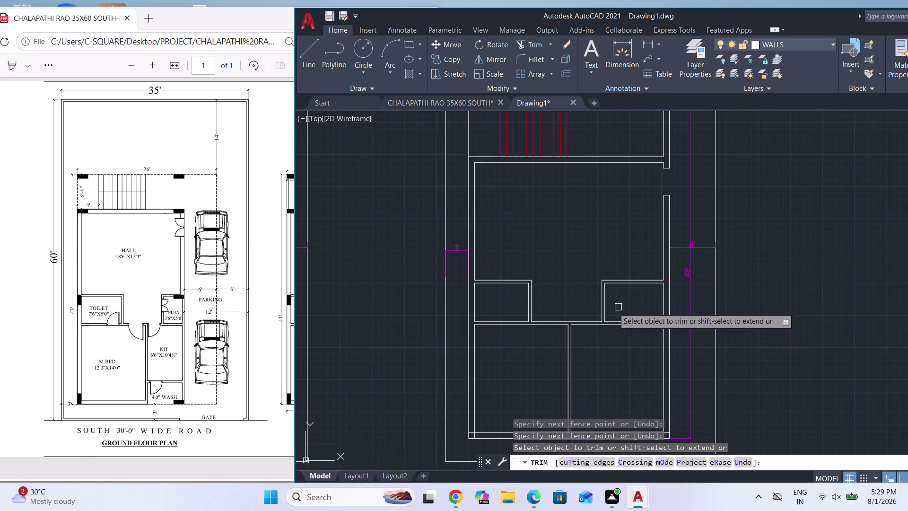
scroll(down, 3)
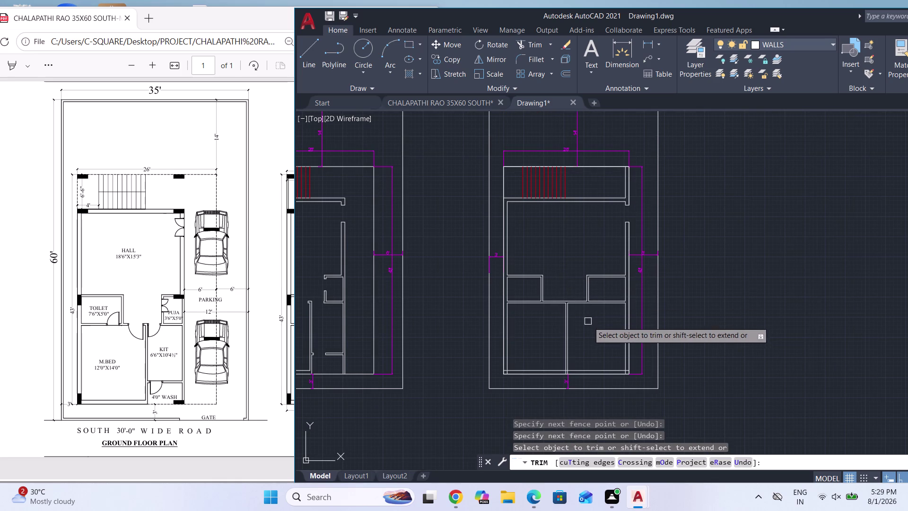
key(Escape)
scroll(down, 3)
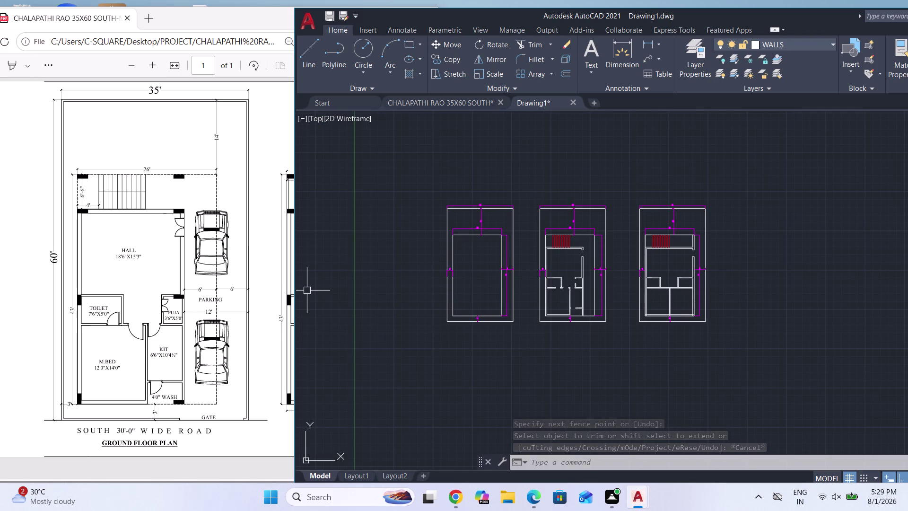
click(147, 148)
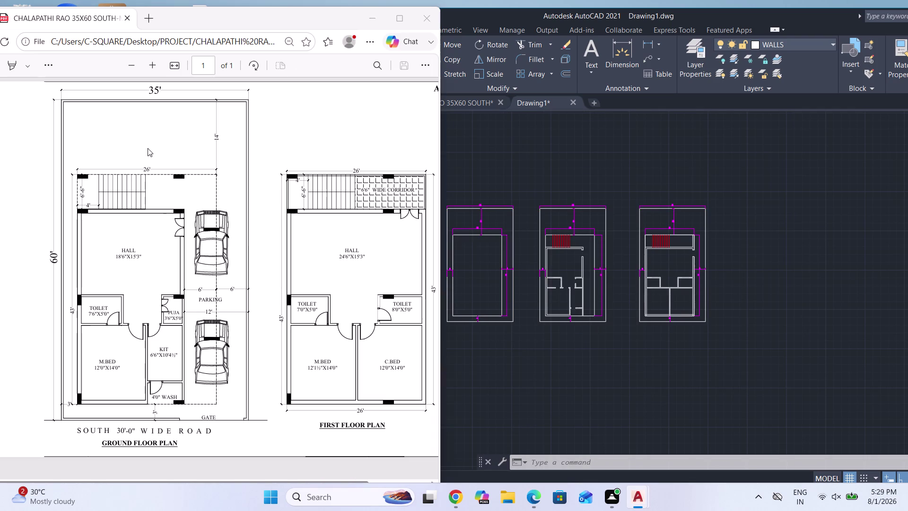
scroll(up, 3)
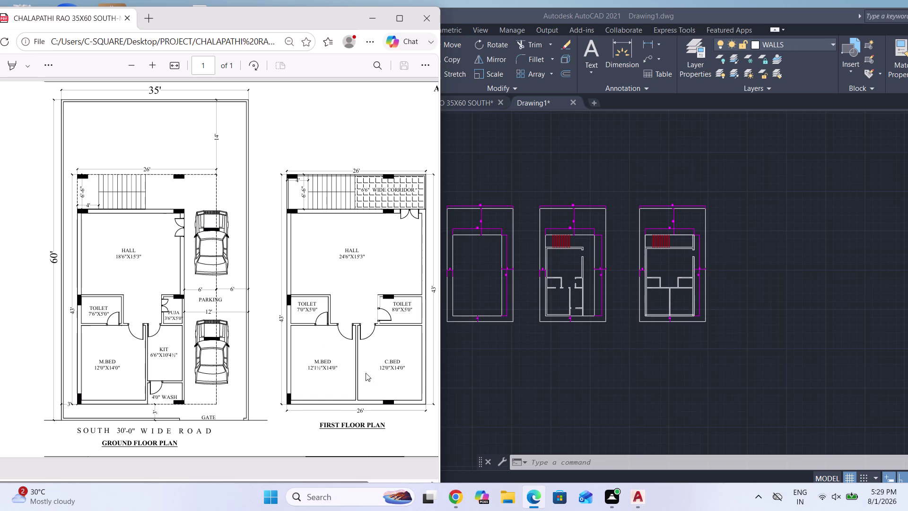
click(261, 483)
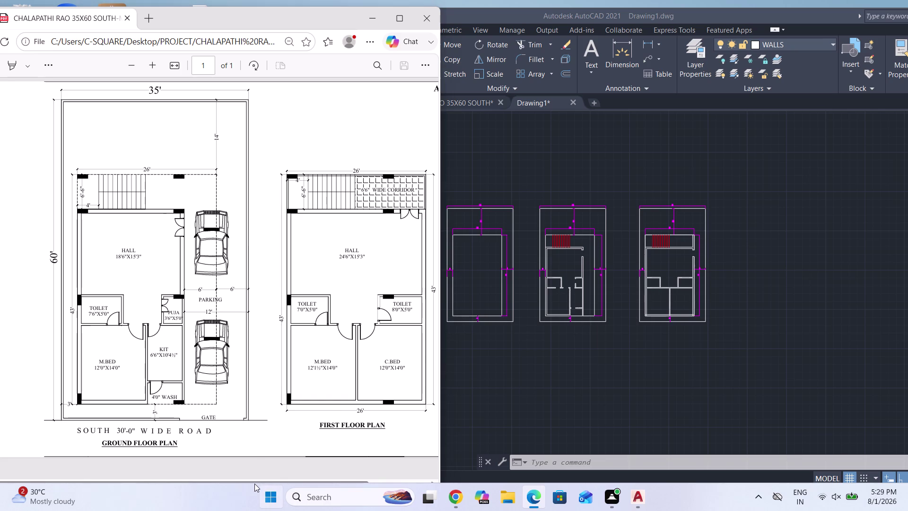
click(245, 479)
click(117, 135)
key(Escape)
scroll(up, 3)
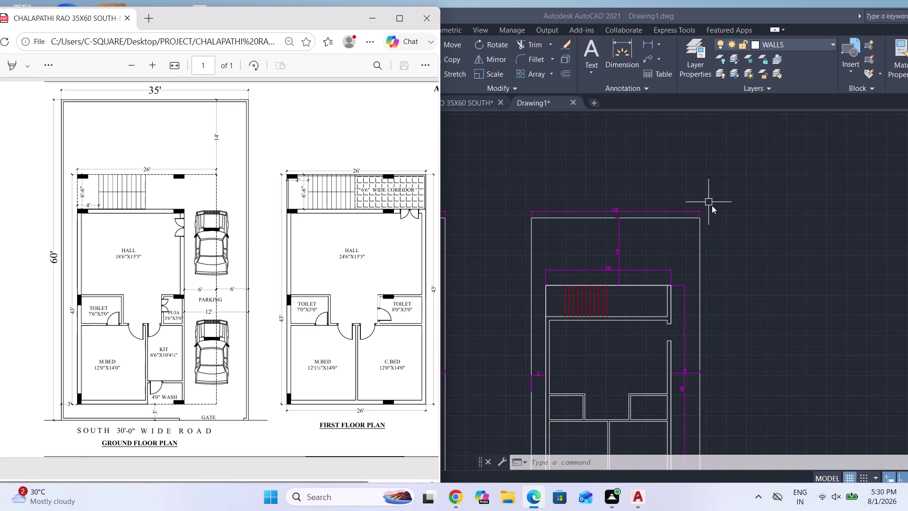
scroll(down, 3)
scroll(up, 3)
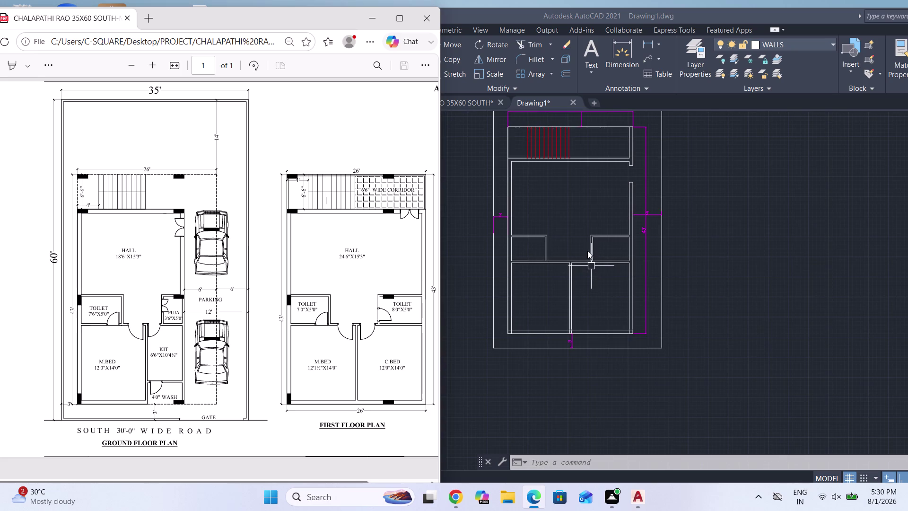
scroll(up, 3)
key(l)
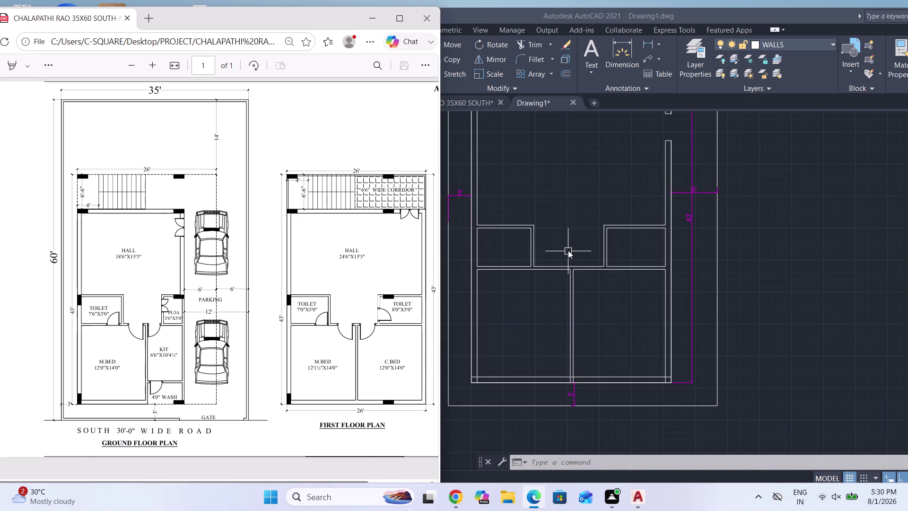
key(Return)
text(TK)
key(Return)
click(770, 249)
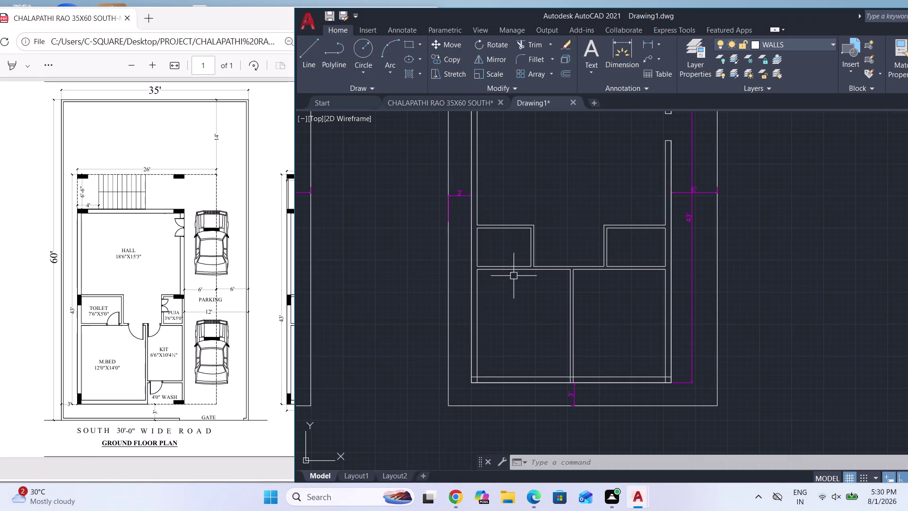
Slide and narrow the reference PDF window at the left, then cancel the leftover command.
drag(201, 19, 160, 16)
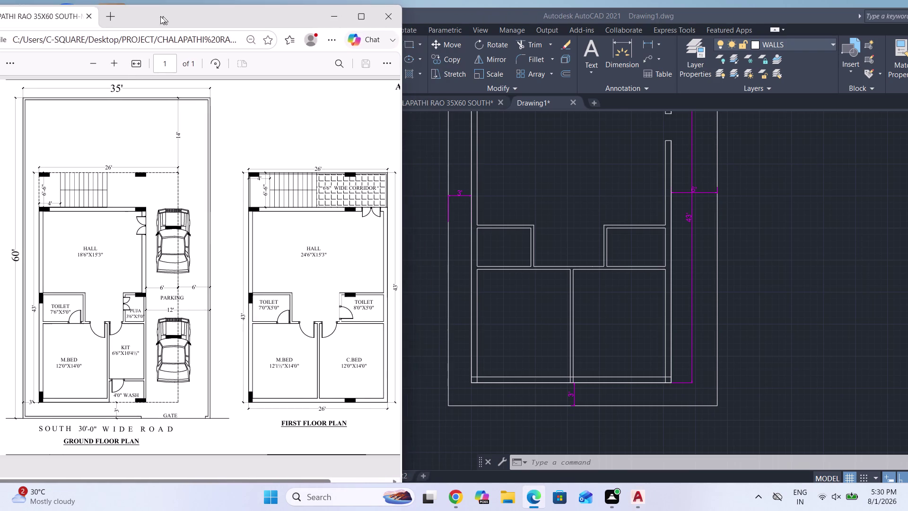
drag(160, 16, 150, 17)
drag(230, 18, 109, 13)
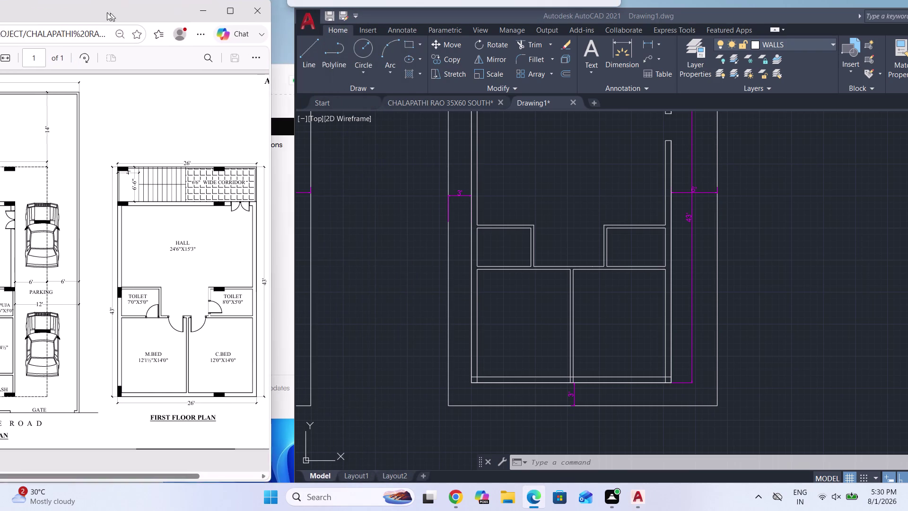
drag(109, 13, 82, 11)
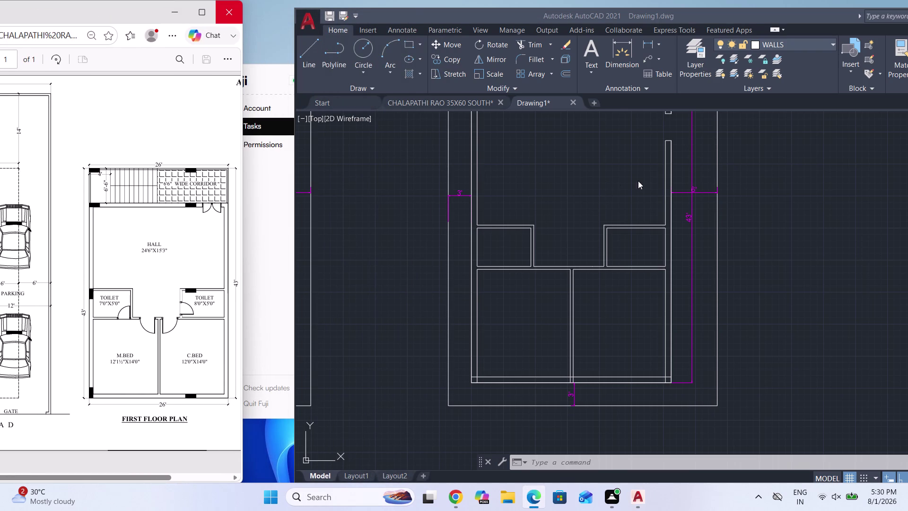
click(601, 179)
key(Escape)
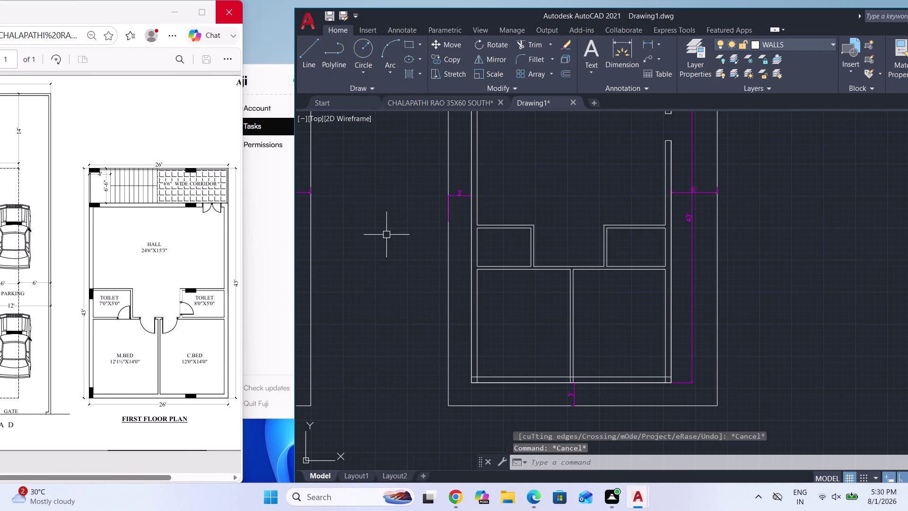
scroll(up, 3)
Attempt a line tracked 4.5" from the wall corner, then cancel the misplaced line.
key(l)
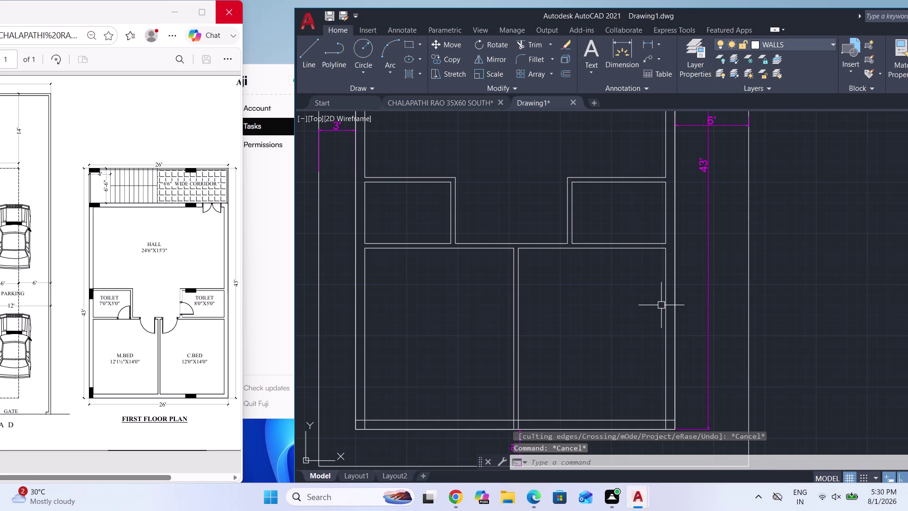
key(Return)
text(TK)
key(Return)
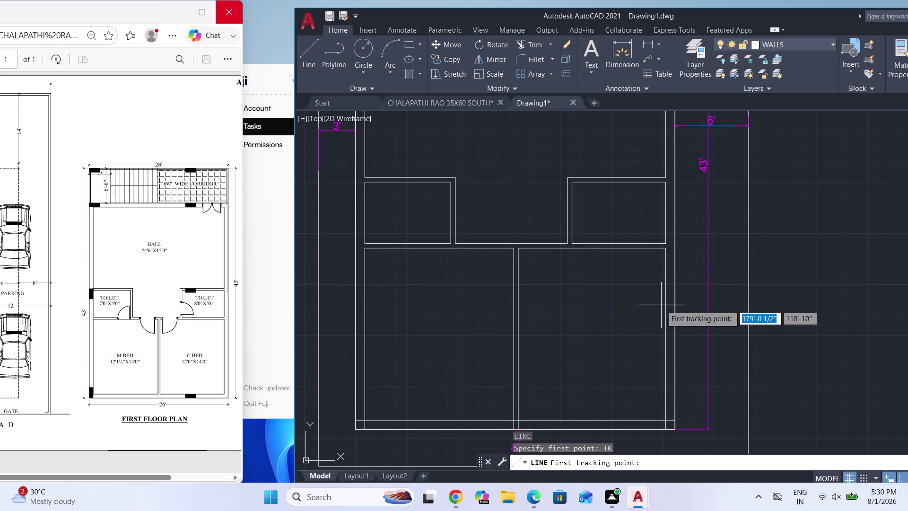
scroll(up, 3)
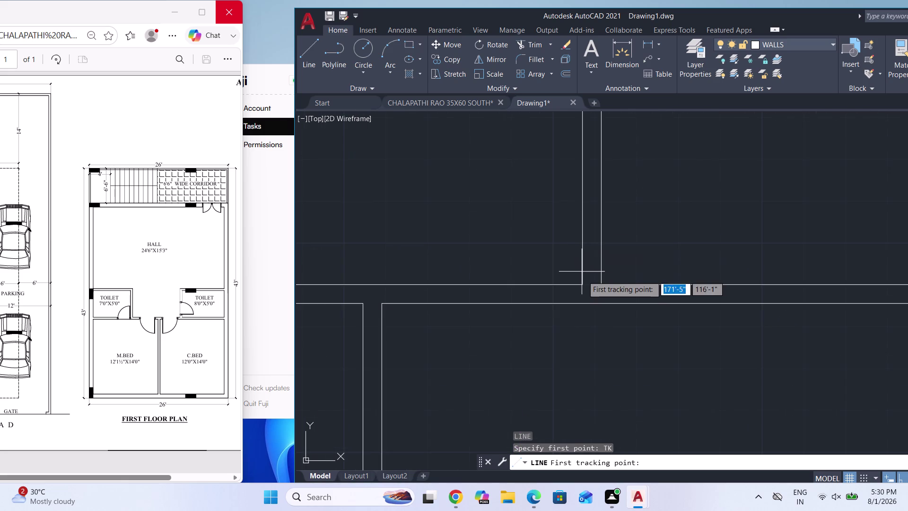
scroll(up, 3)
click(580, 285)
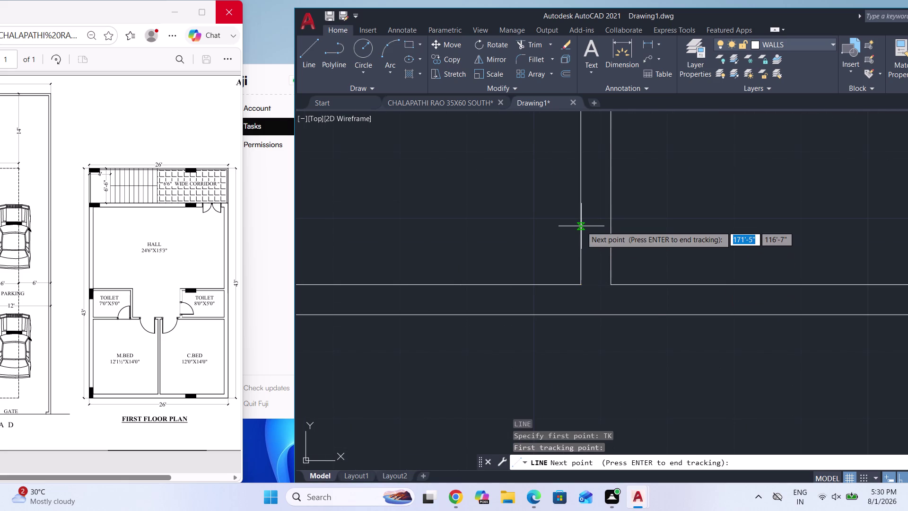
text(4.5)
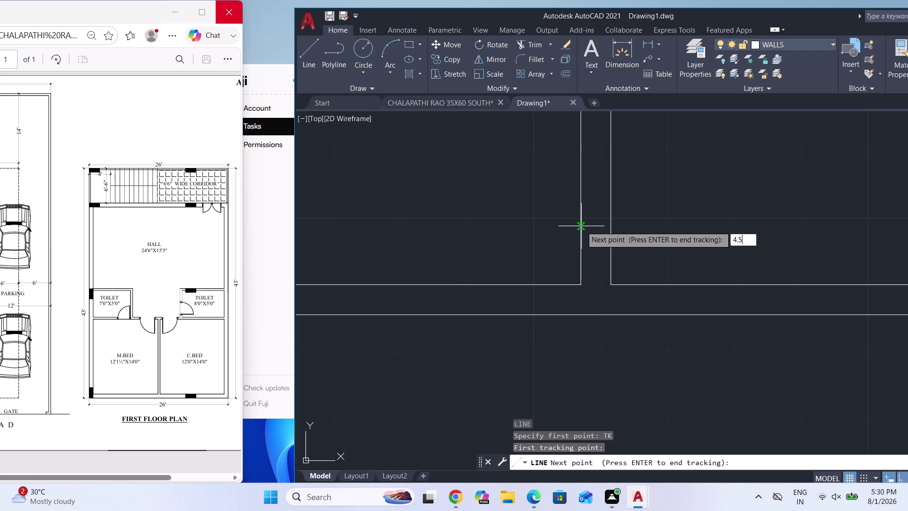
key(shift+quotedbl)
key(Return)
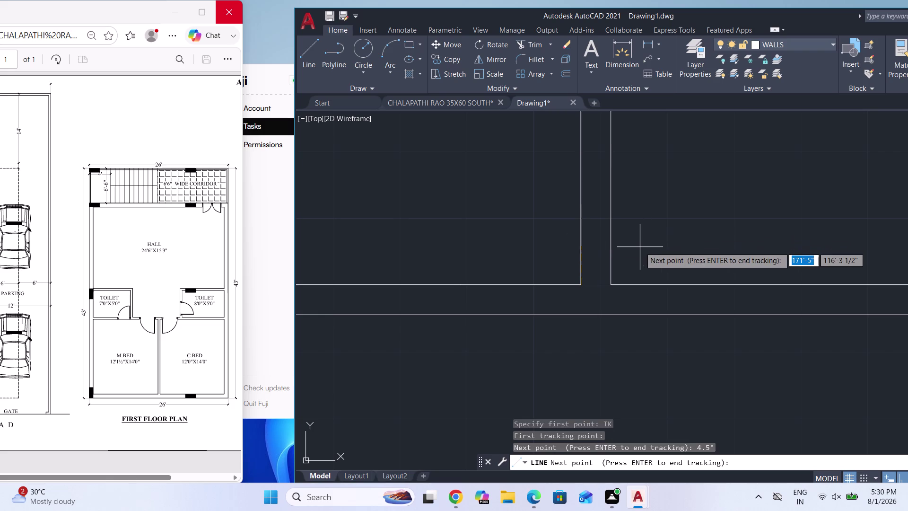
key(Return)
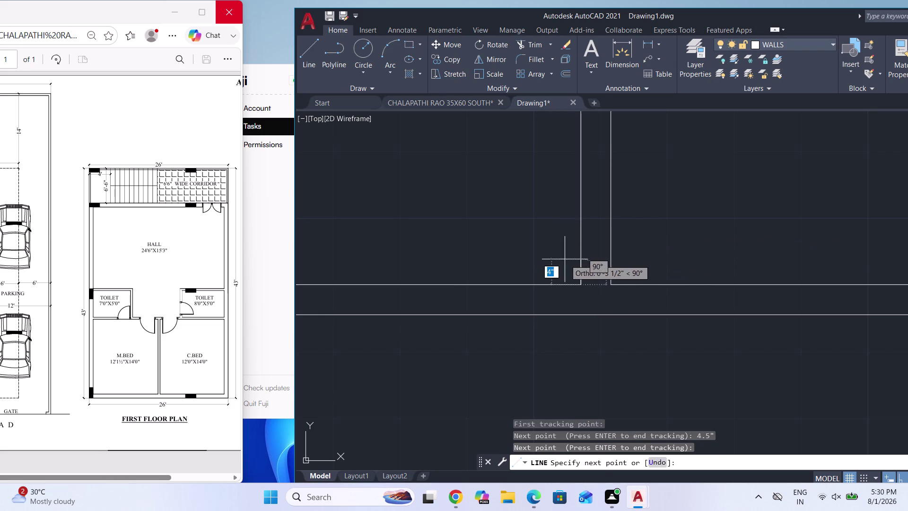
key(Escape)
Draw the short closing wall line starting 4.5" from the wall corner.
key(l)
key(Return)
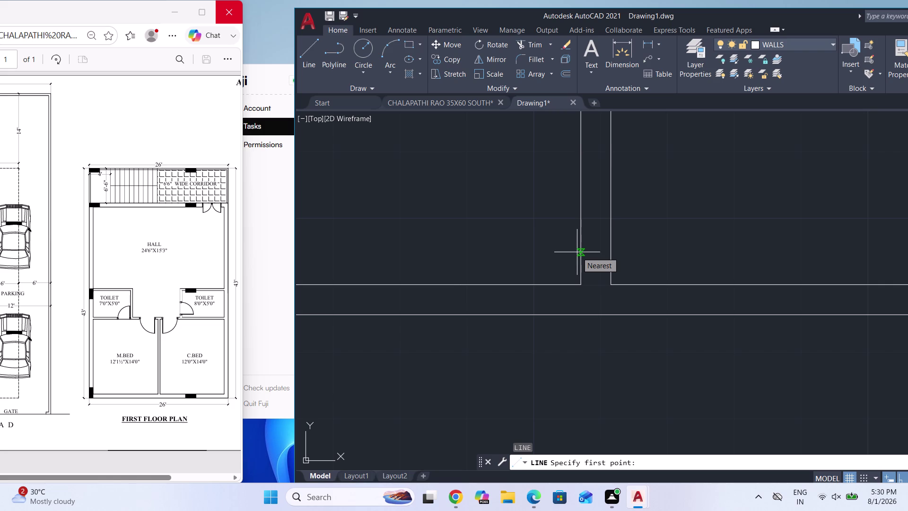
text(T)
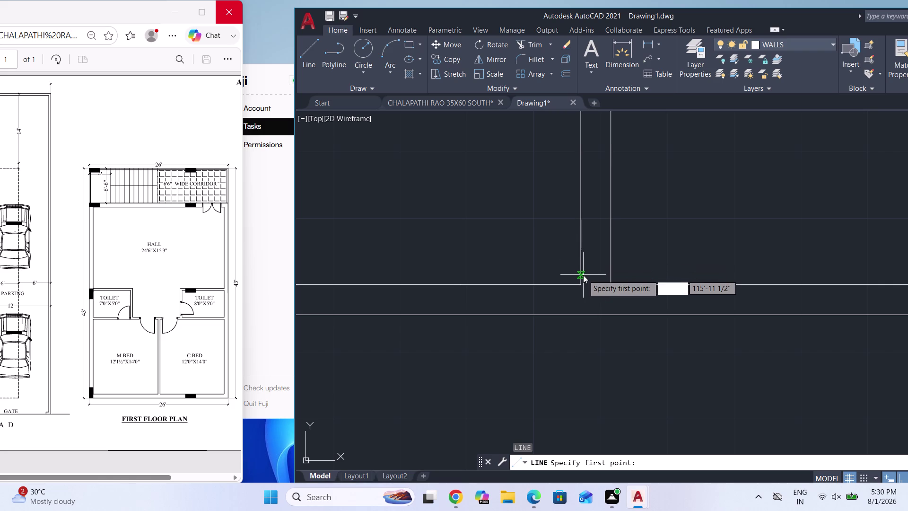
text(K)
key(Return)
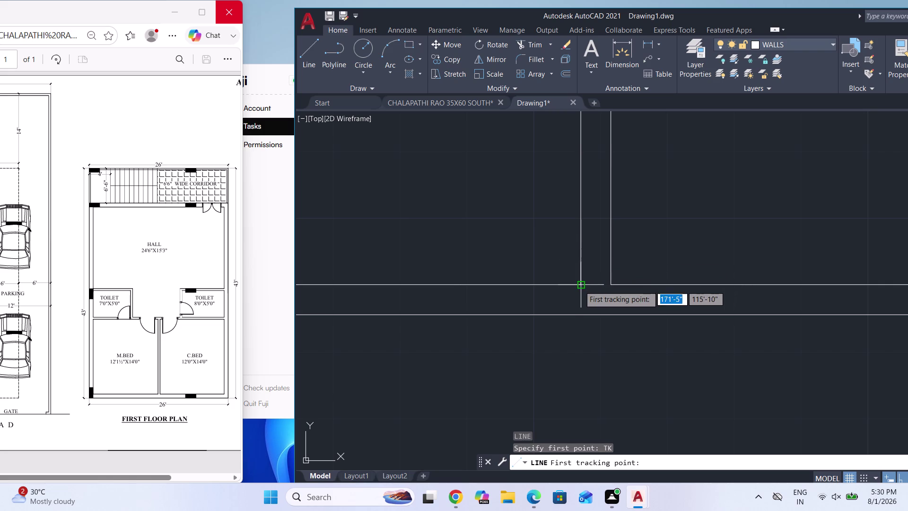
click(579, 285)
text(4)
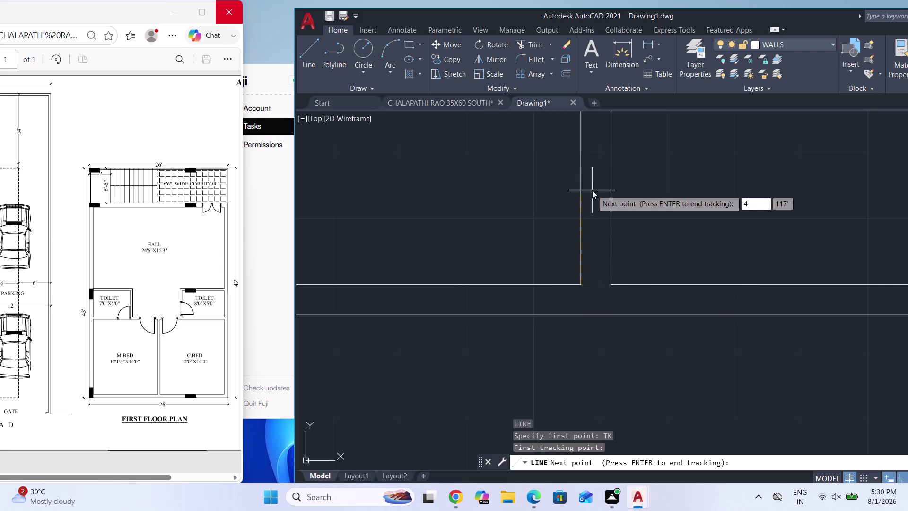
text(.5)
key(shift+quotedbl)
key(Return)
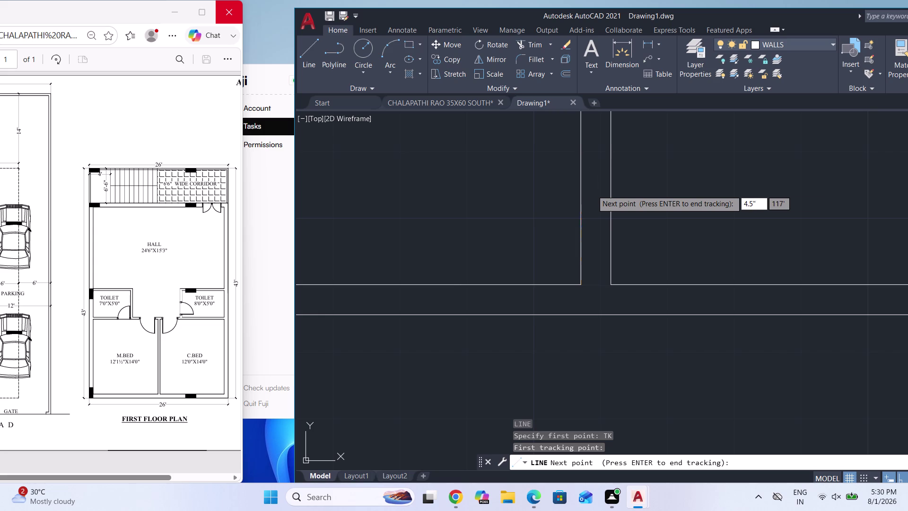
key(Return)
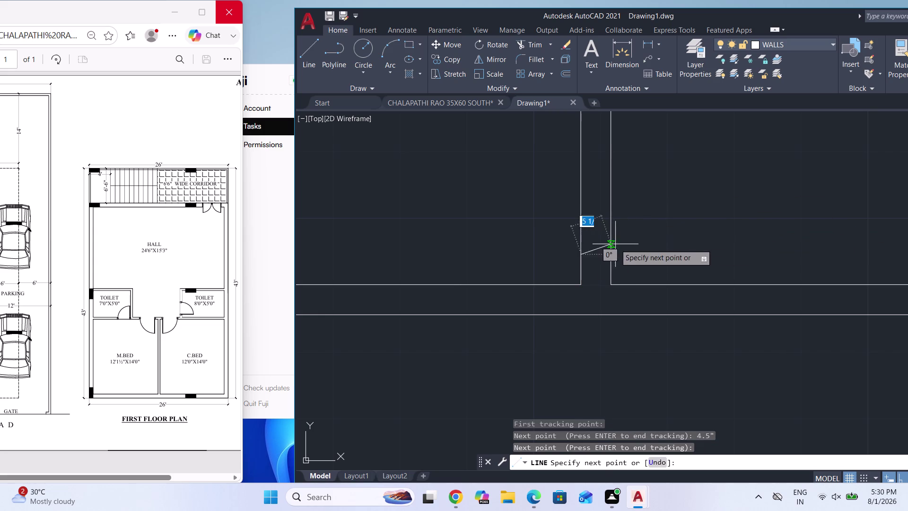
scroll(up, 3)
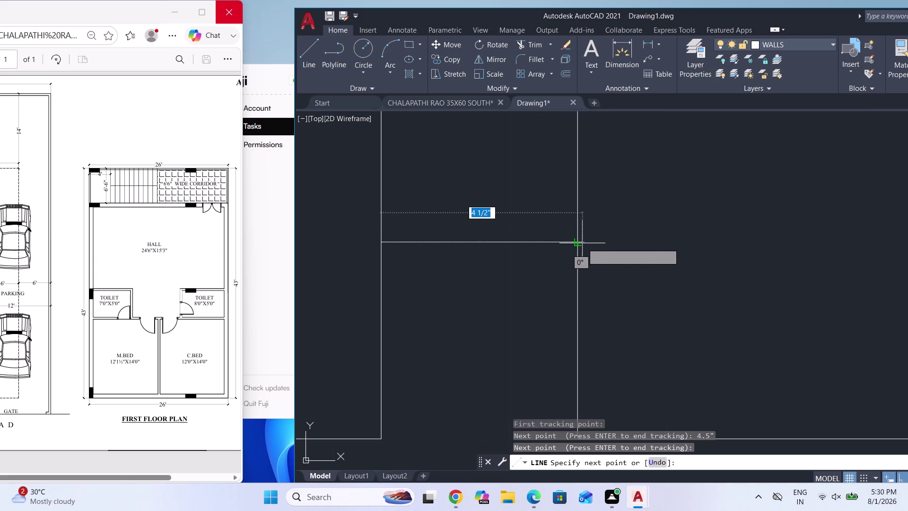
click(578, 243)
key(Escape)
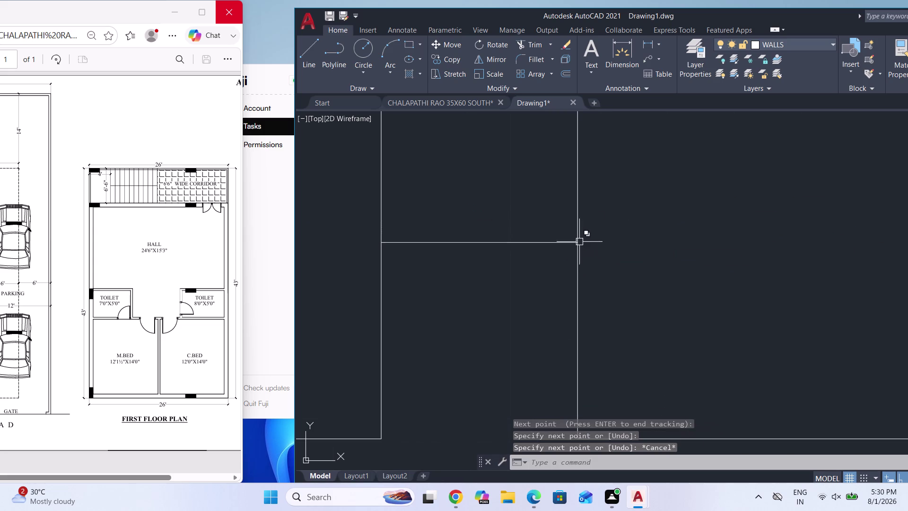
scroll(down, 3)
scroll(down, 3)
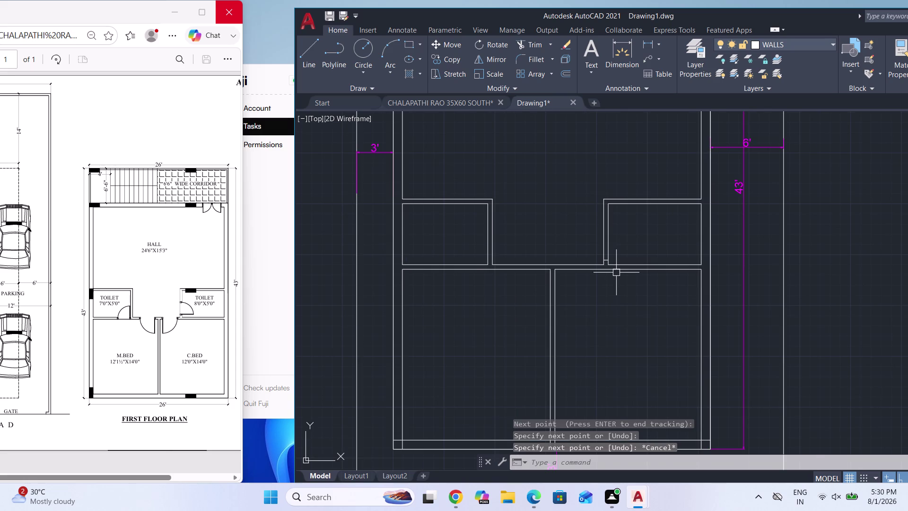
Draw a closing line starting 4.5" from the first partition wall corner using TK tracking.
scroll(up, 3)
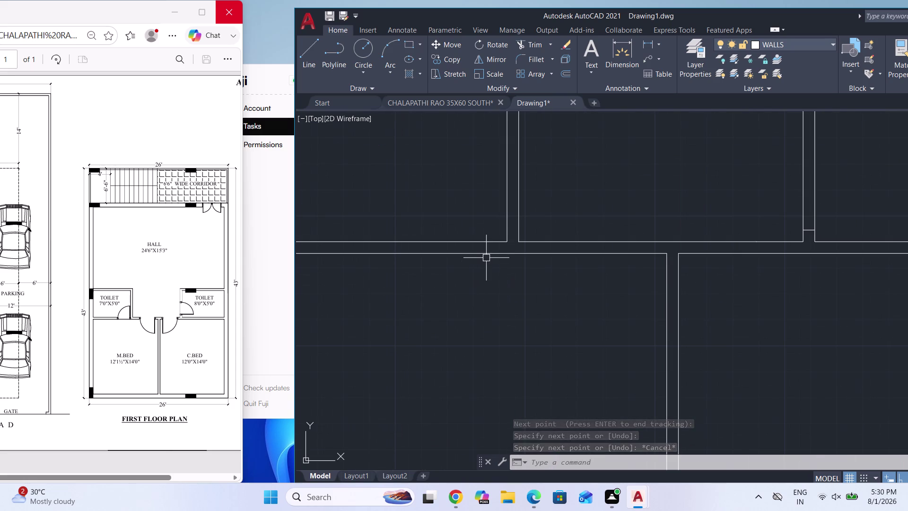
key(l)
key(Return)
text(TK)
key(Return)
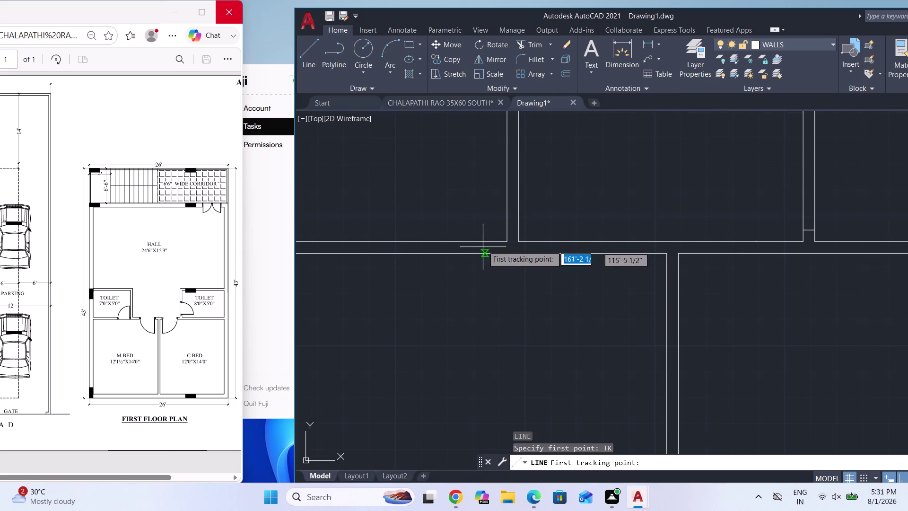
scroll(up, 3)
click(492, 248)
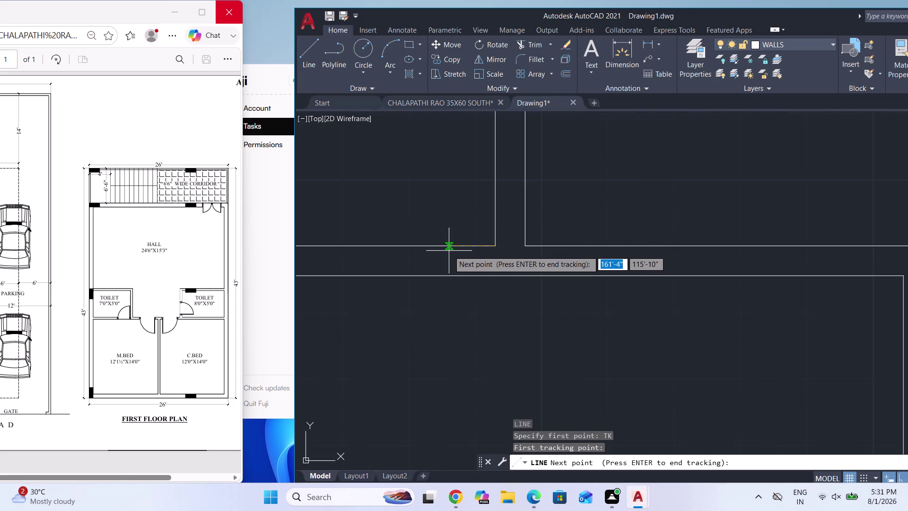
text(4.5)
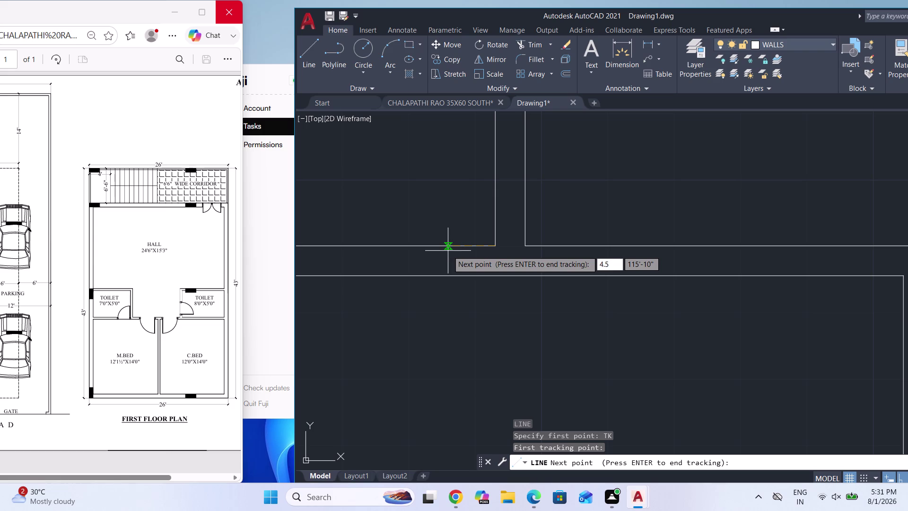
key(shift+quotedbl)
key(Return)
key(Return)
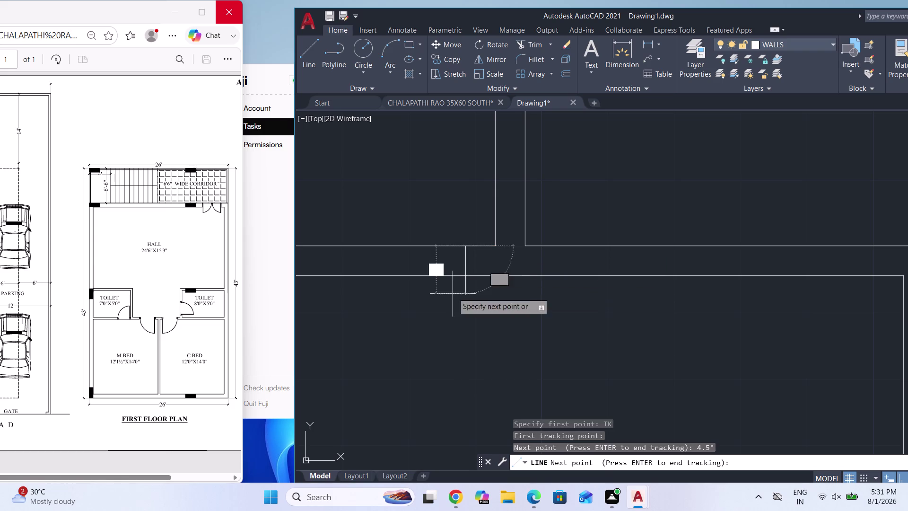
click(467, 276)
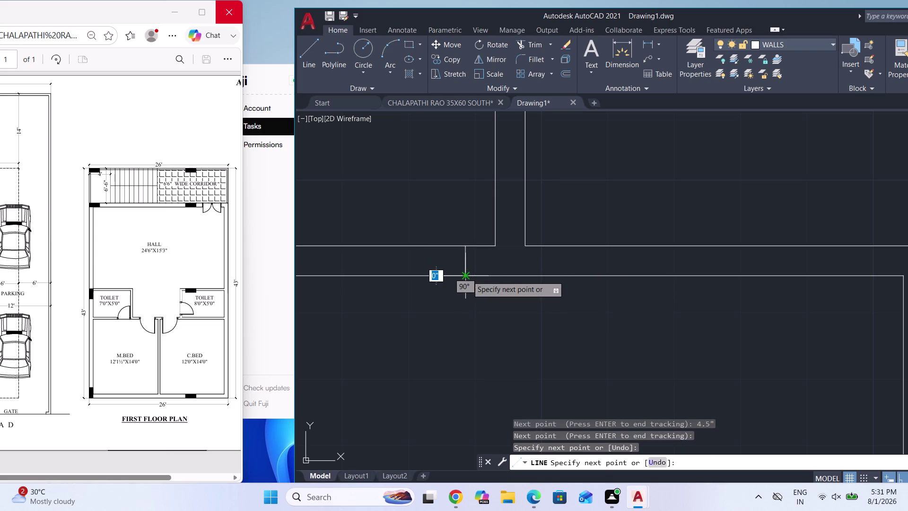
key(Escape)
scroll(down, 3)
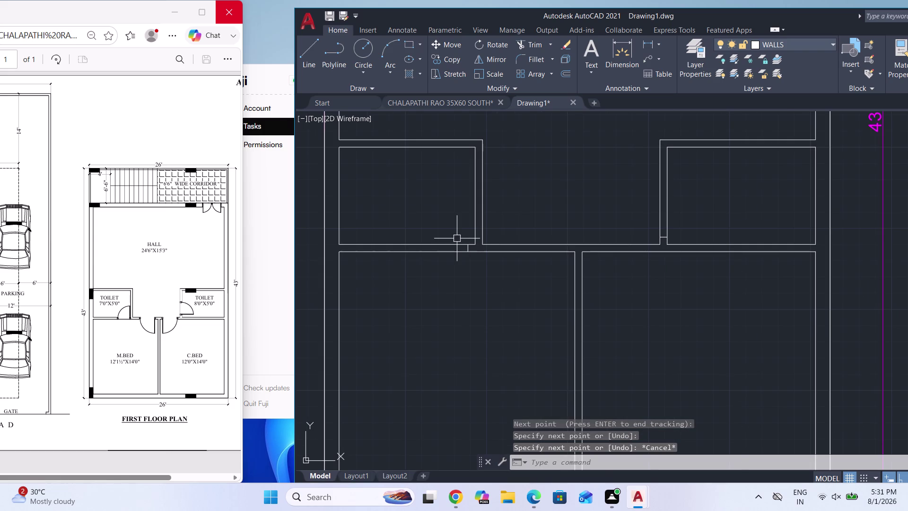
scroll(up, 3)
Draw a second closing line tracked 4.5" and 4.5" from another wall corner.
key(l)
key(Return)
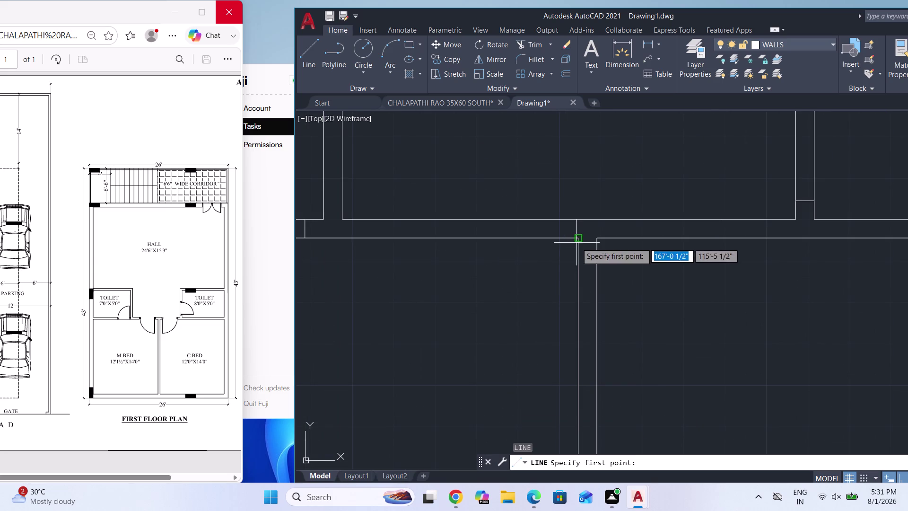
key(t)
key(k)
key(Return)
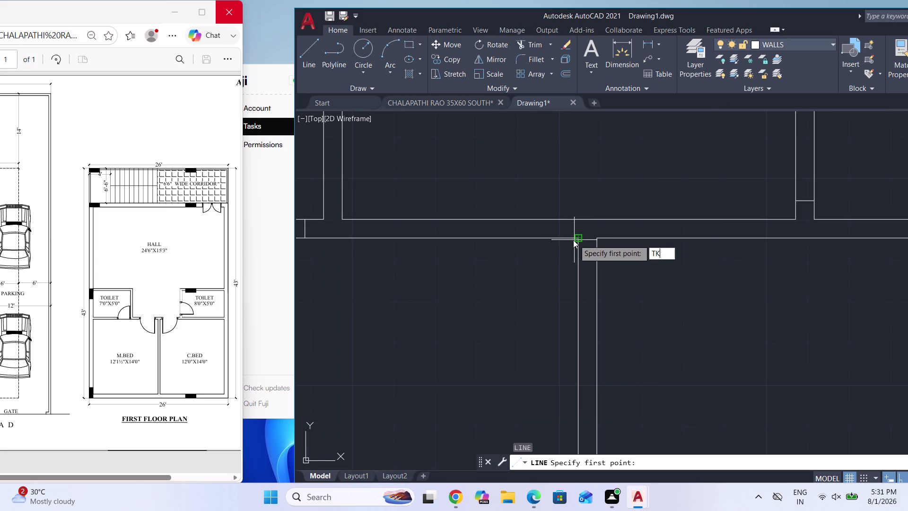
scroll(up, 3)
click(585, 230)
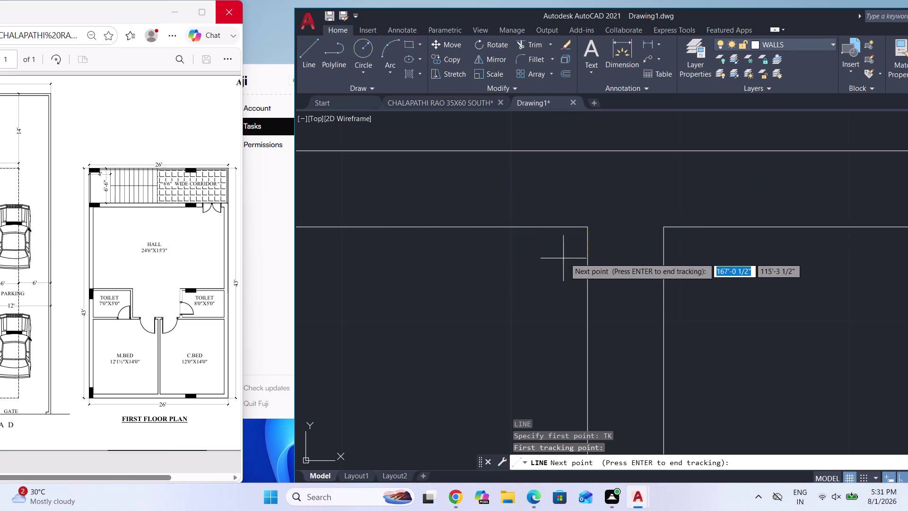
text(4)
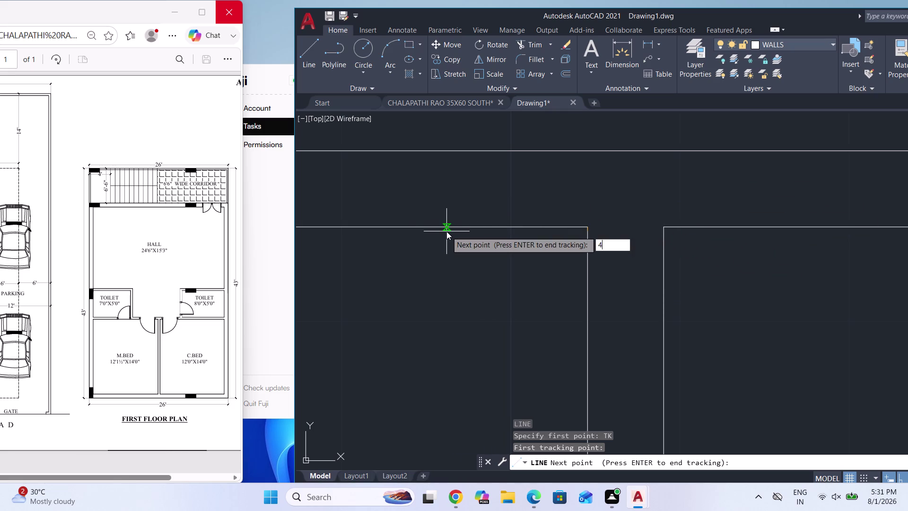
text(.)
key(5)
key(shift+quotedbl)
key(Return)
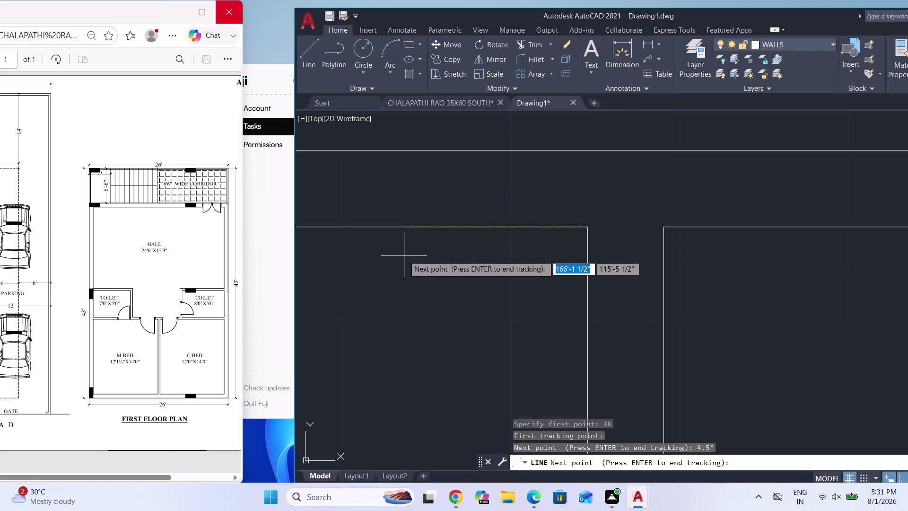
text(4.5)
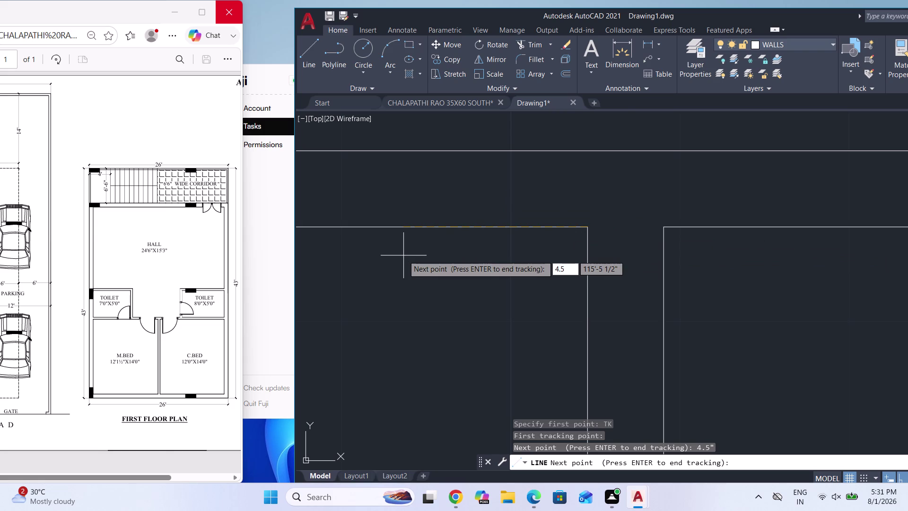
key(shift+quotedbl)
key(Return)
key(Return)
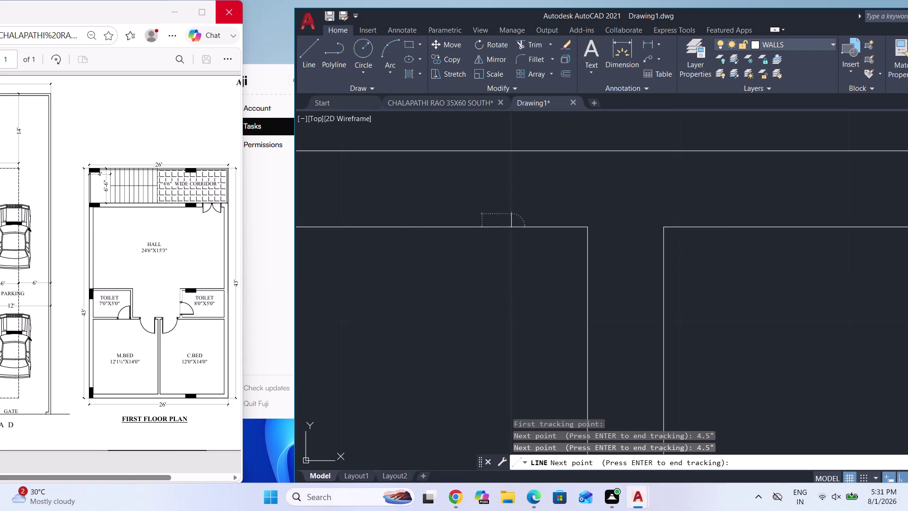
click(511, 149)
key(space)
scroll(down, 3)
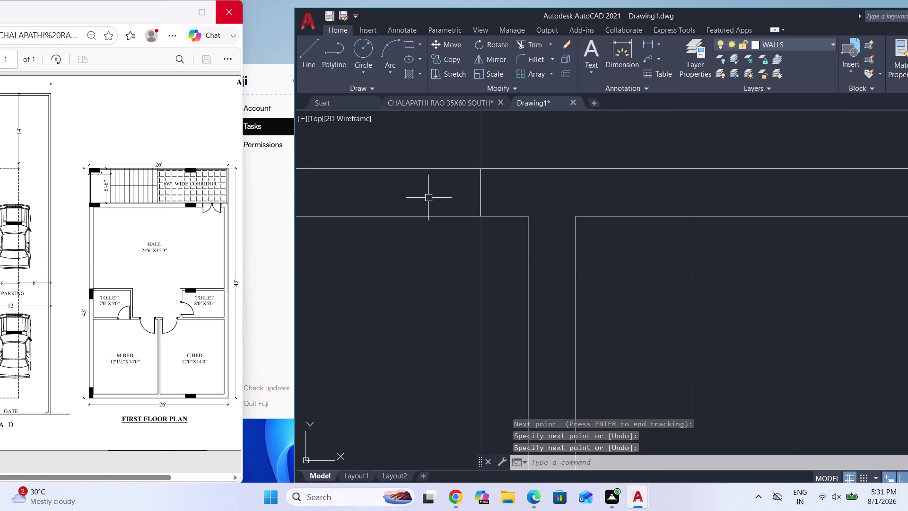
scroll(down, 3)
Draw a vertical closing line 4.5" from the central wall junction corner.
key(l)
key(Return)
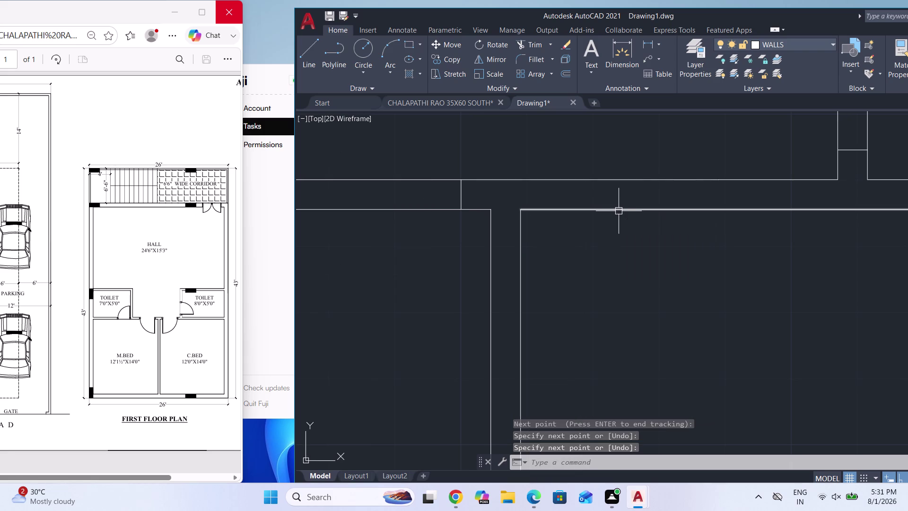
text(TK)
key(Return)
scroll(up, 3)
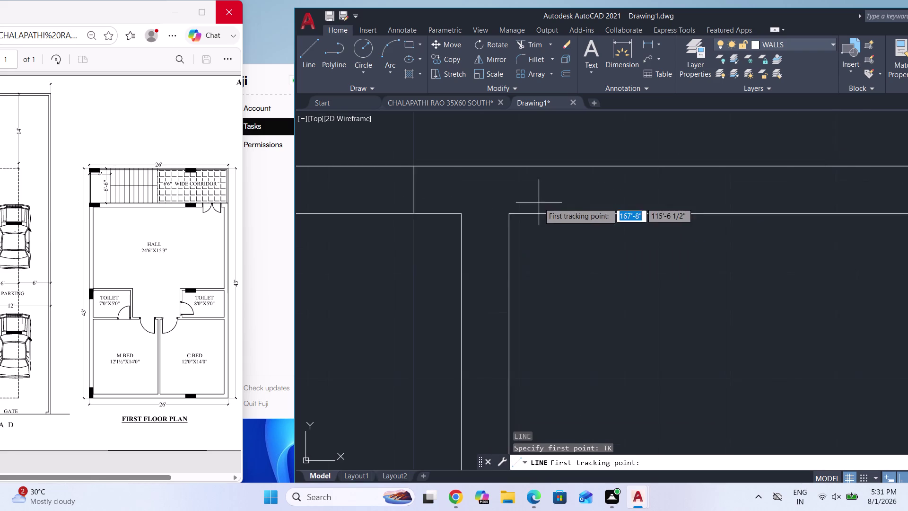
scroll(up, 3)
click(490, 220)
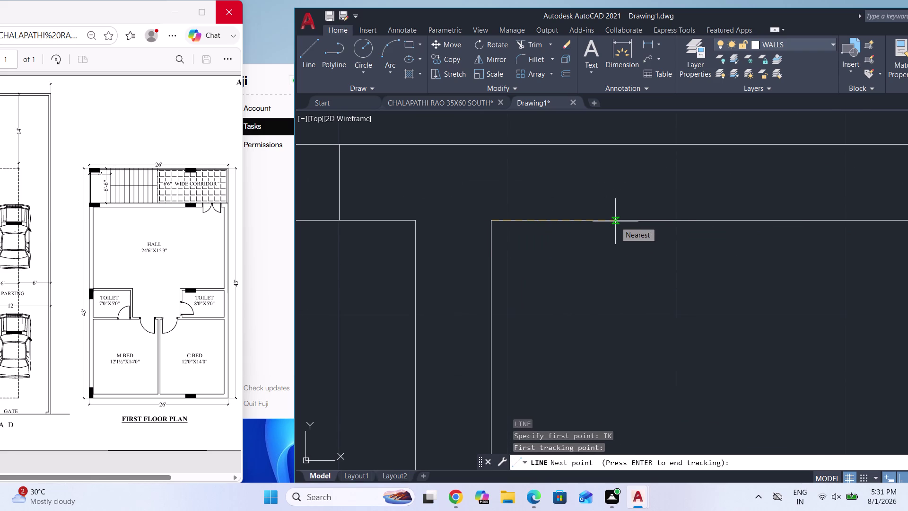
text(4.)
key(5)
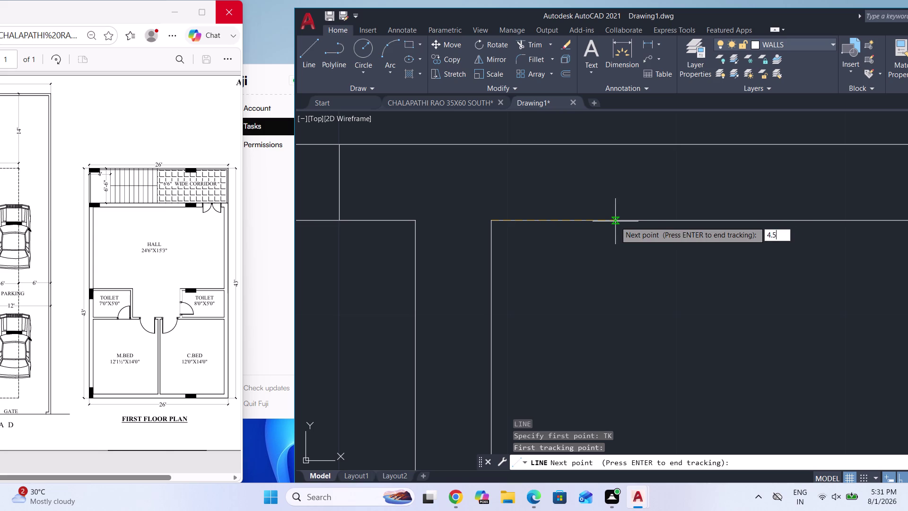
key(shift+quotedbl)
key(Return)
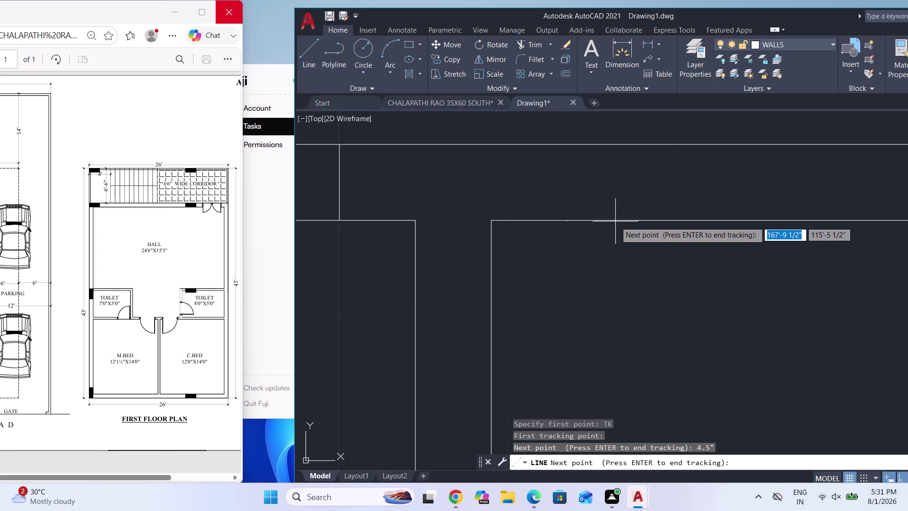
key(Return)
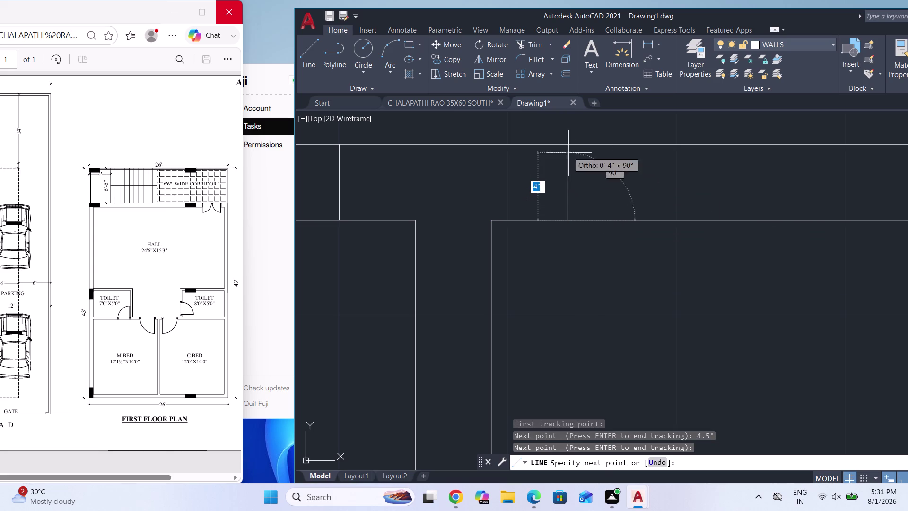
click(566, 147)
key(Escape)
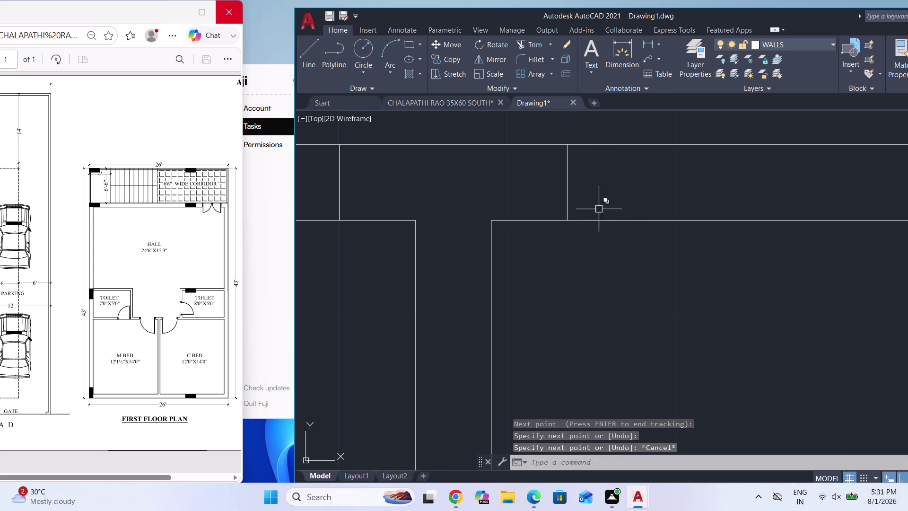
scroll(down, 3)
scroll(down, 3)
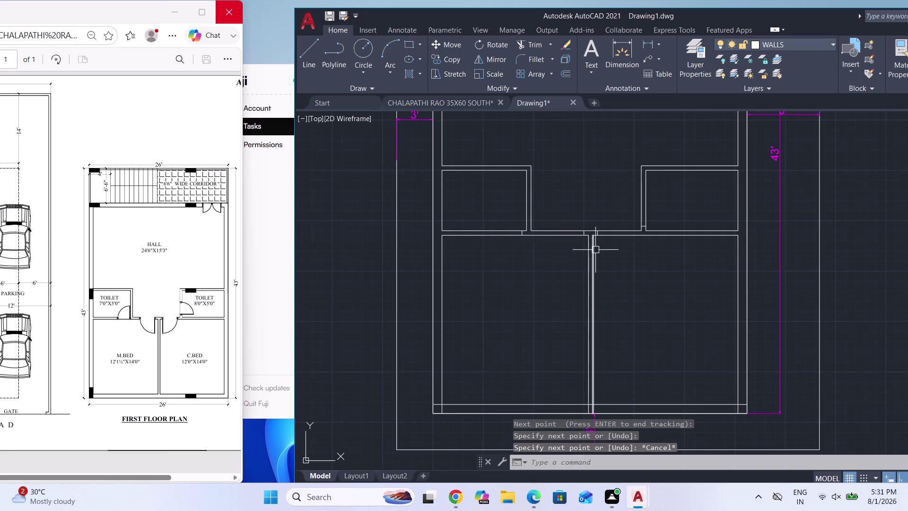
Offset two short wall lines 3' at the central junction.
key(o)
key(Return)
key(3)
key(apostrophe)
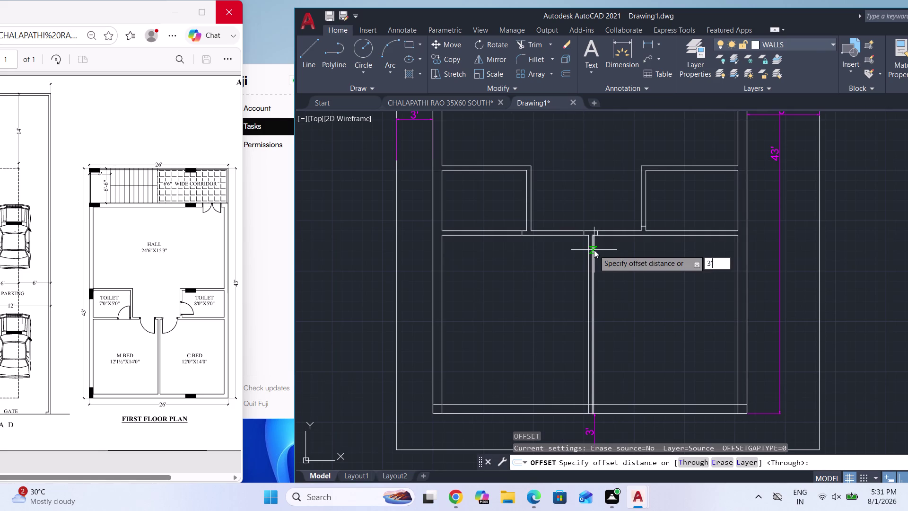
key(Return)
scroll(up, 3)
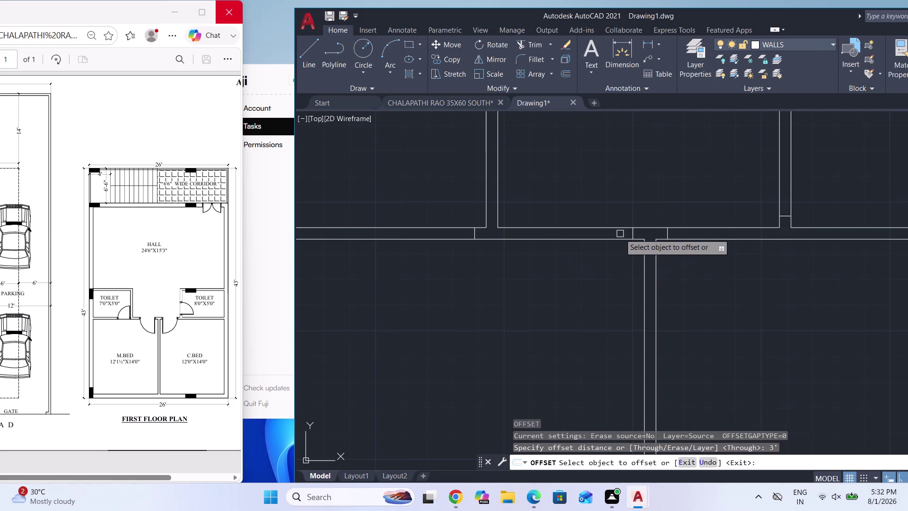
scroll(up, 3)
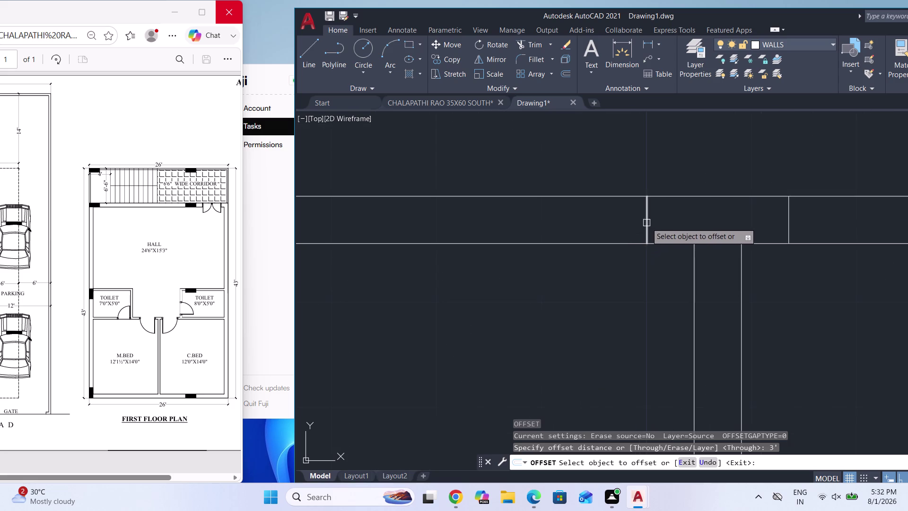
click(647, 223)
click(500, 223)
scroll(down, 3)
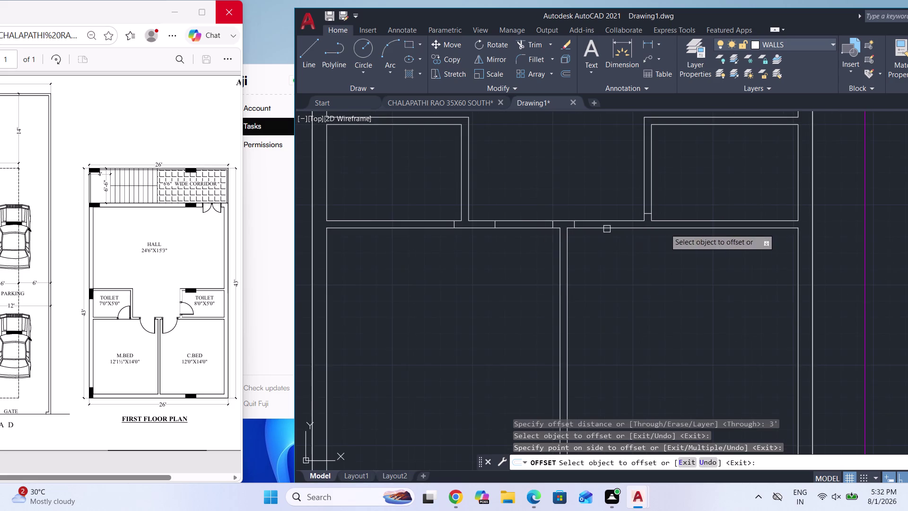
scroll(up, 3)
scroll(down, 3)
scroll(up, 3)
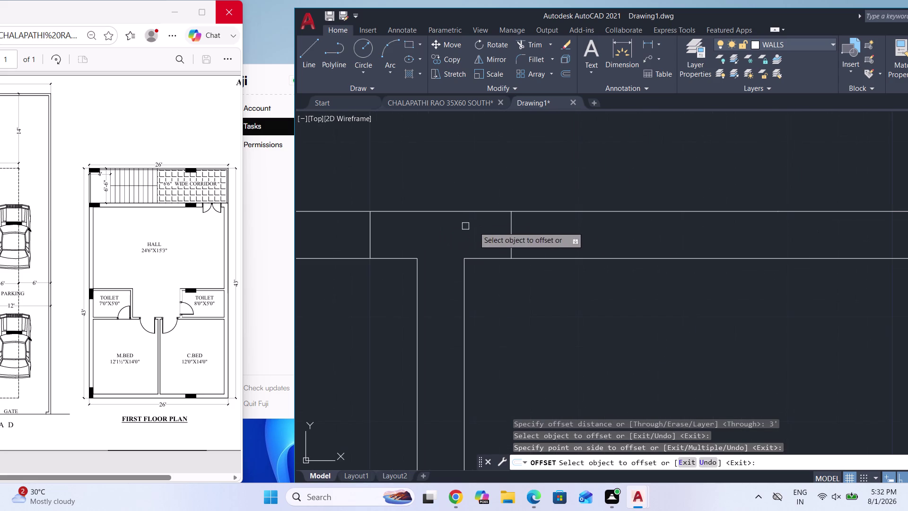
click(510, 230)
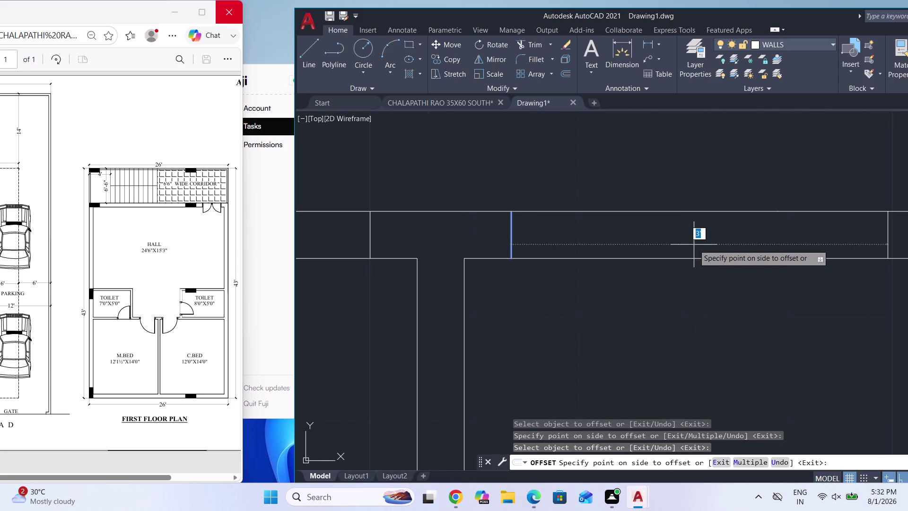
click(694, 245)
scroll(down, 3)
scroll(down, 3)
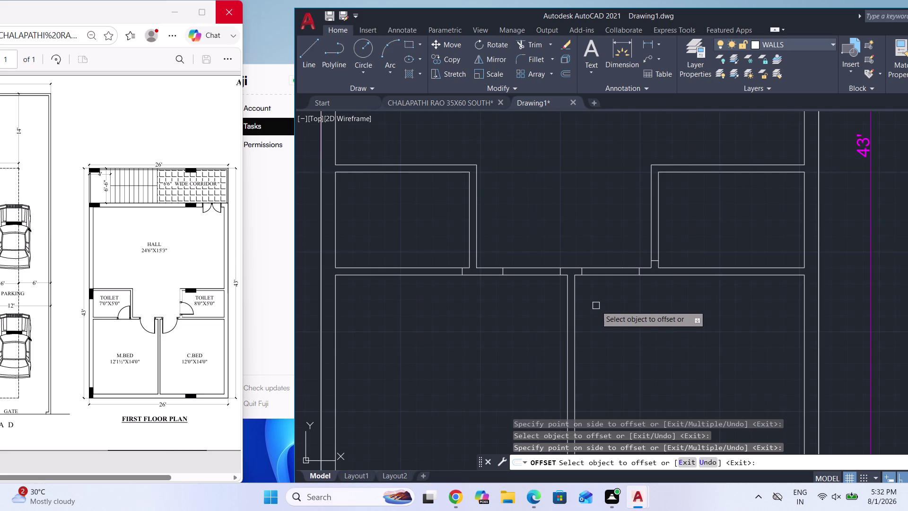
Offset a partition line 2.5' to the left to mark an opening edge.
key(o)
key(Return)
key(2)
text(.)
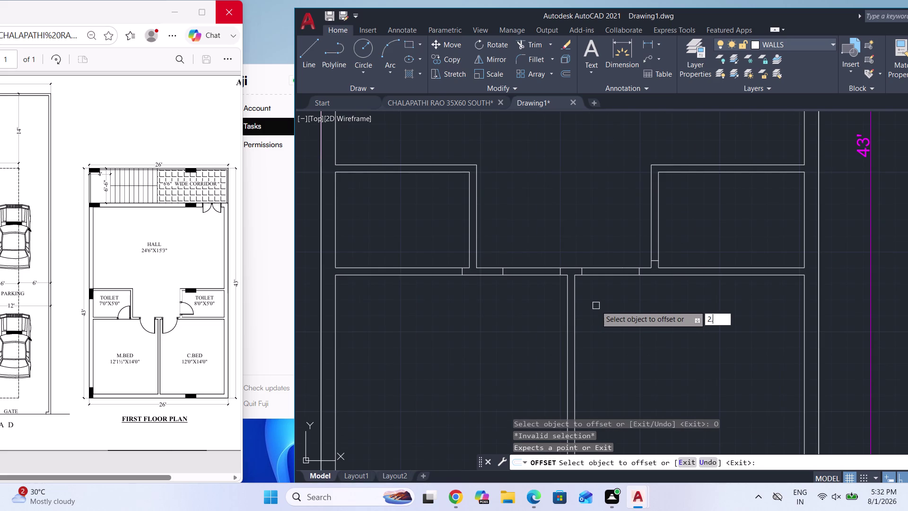
text(5')
key(Return)
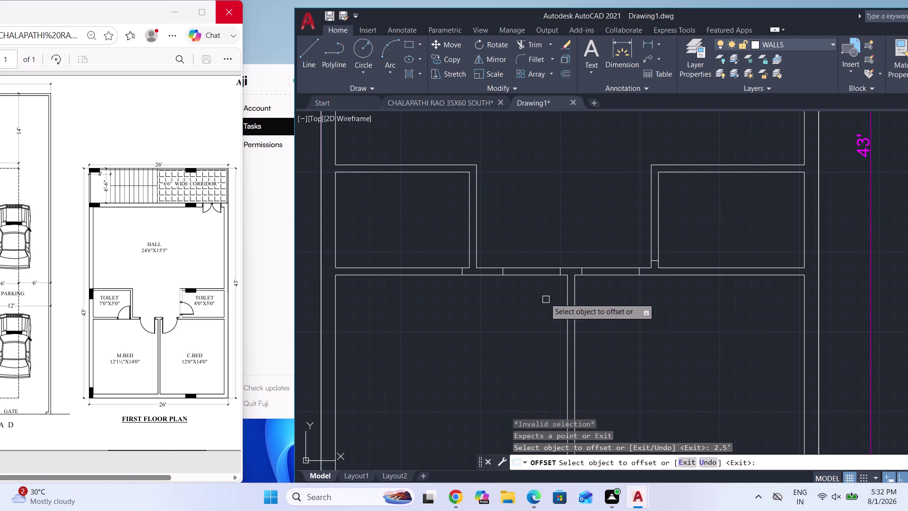
scroll(up, 3)
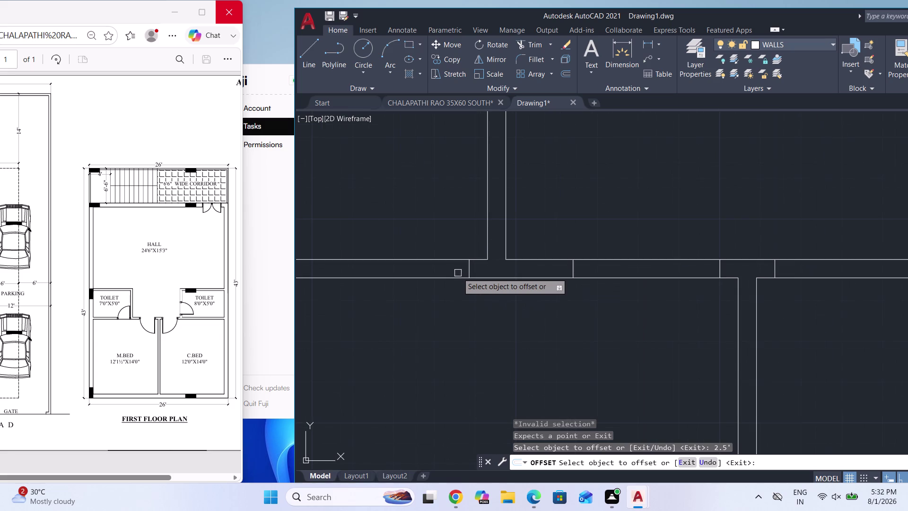
click(468, 268)
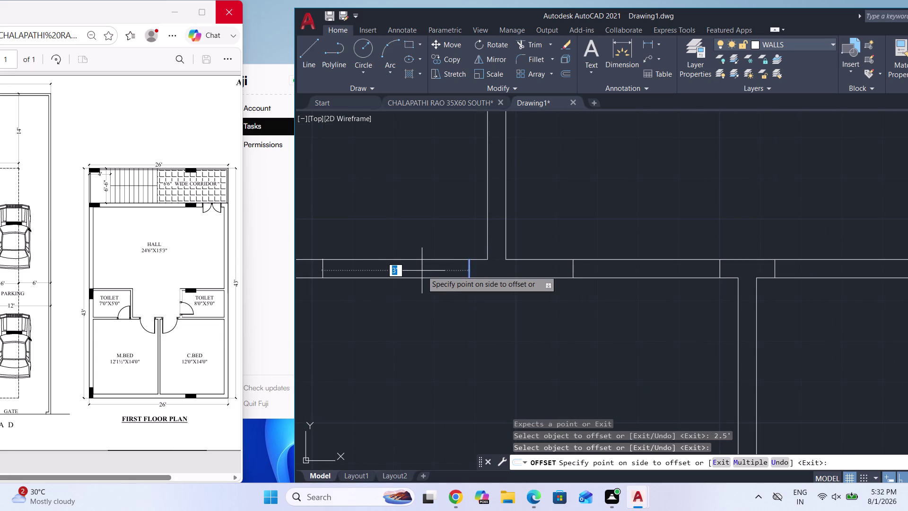
text(2.5)
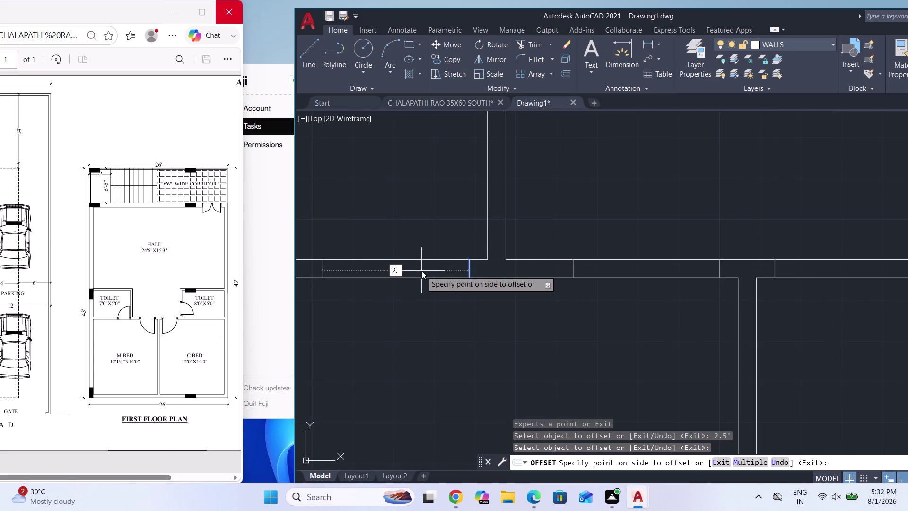
text(')
key(Return)
Offset a short wall line 2.5' upward to mark another opening edge.
scroll(down, 3)
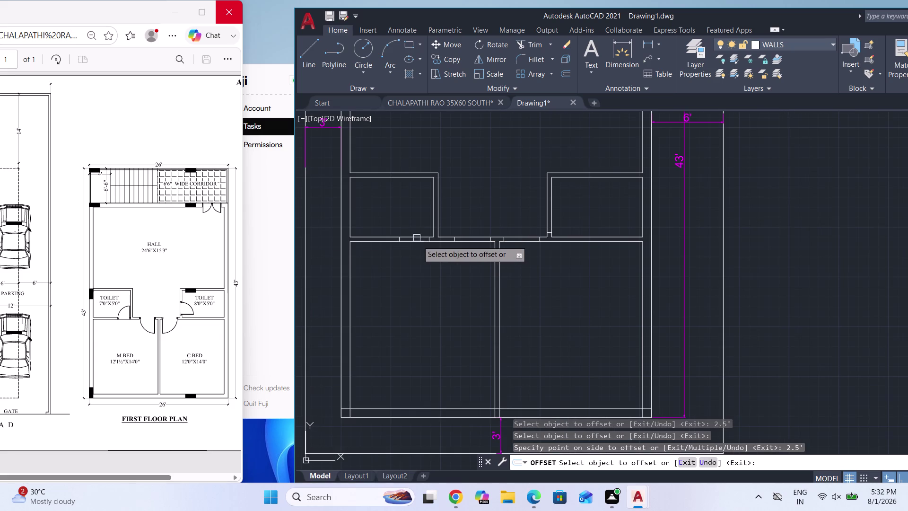
scroll(up, 3)
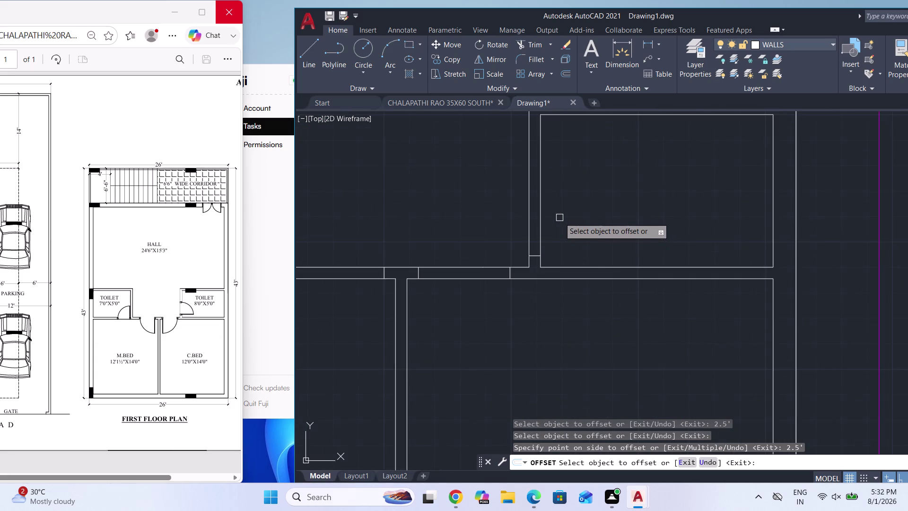
scroll(up, 3)
click(465, 343)
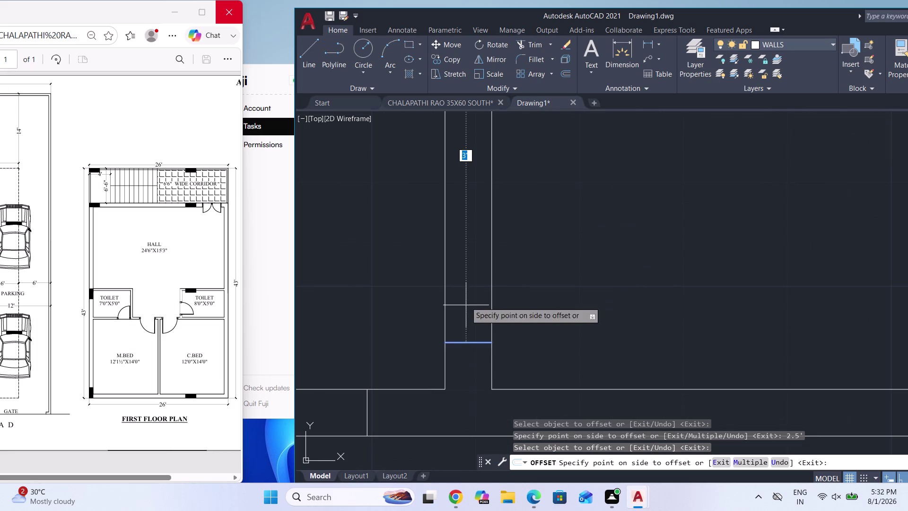
text(2.)
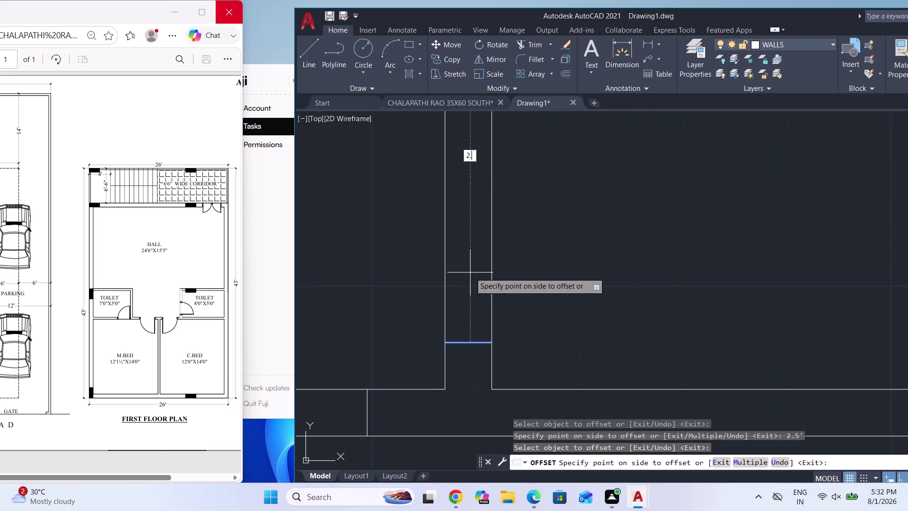
key(5)
key(apostrophe)
key(Return)
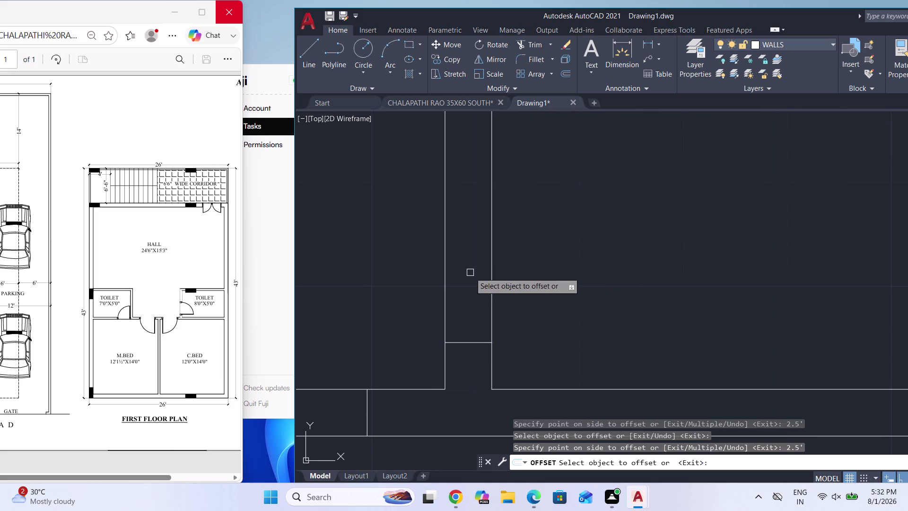
scroll(down, 3)
scroll(down, 3)
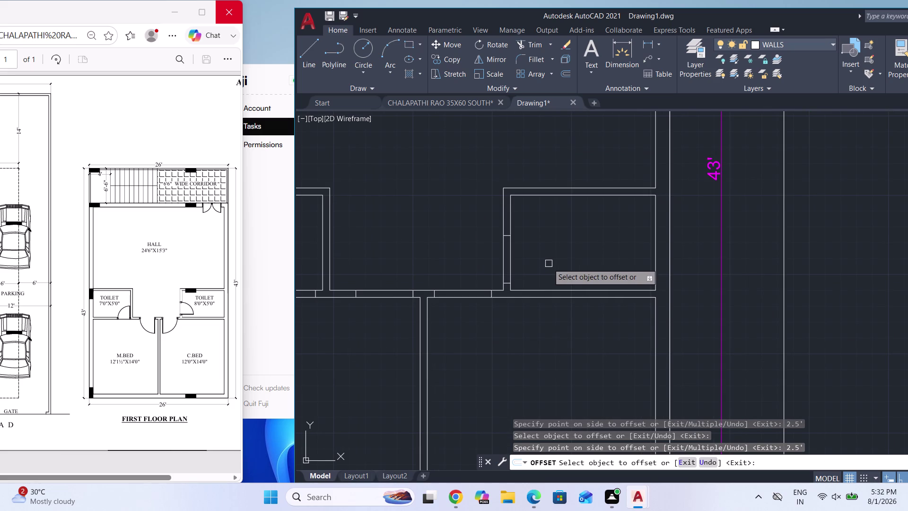
key(Escape)
scroll(down, 3)
Fence-trim wall lines across two openings at the central junction.
text(TR)
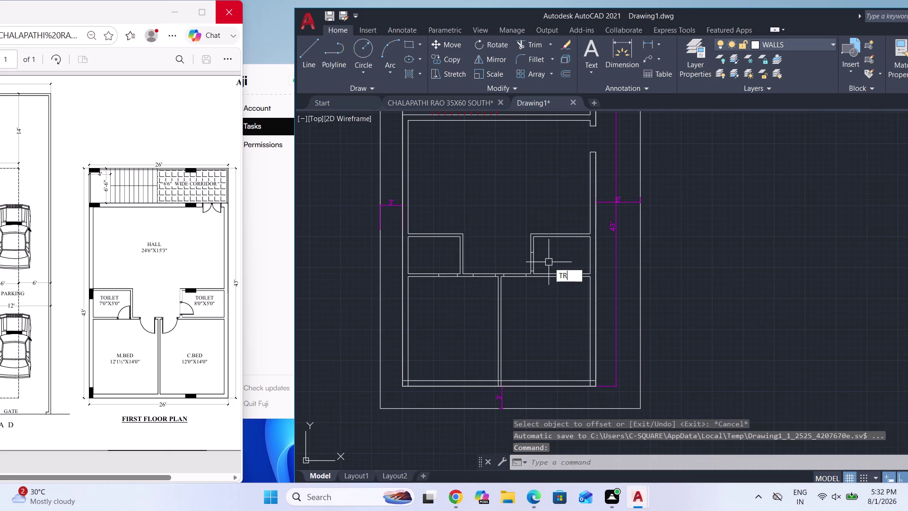
key(Return)
key(Return)
scroll(up, 3)
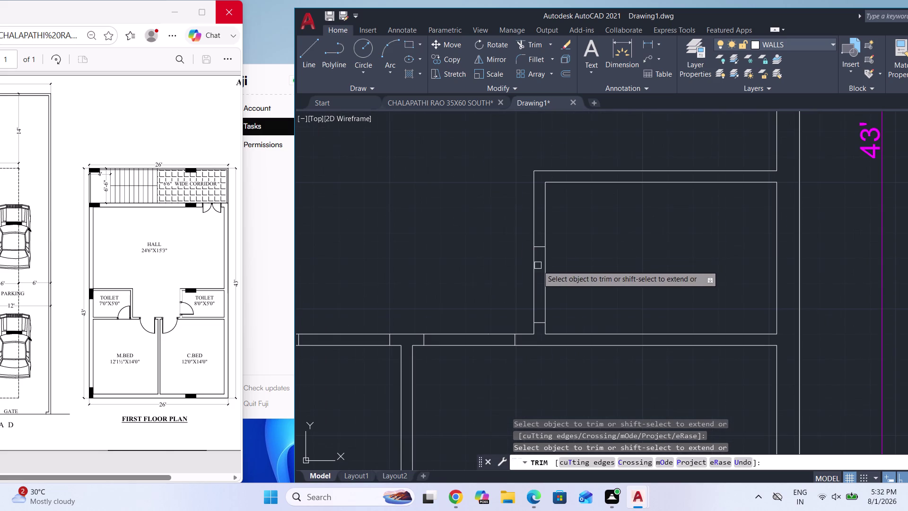
click(563, 280)
click(505, 280)
scroll(down, 3)
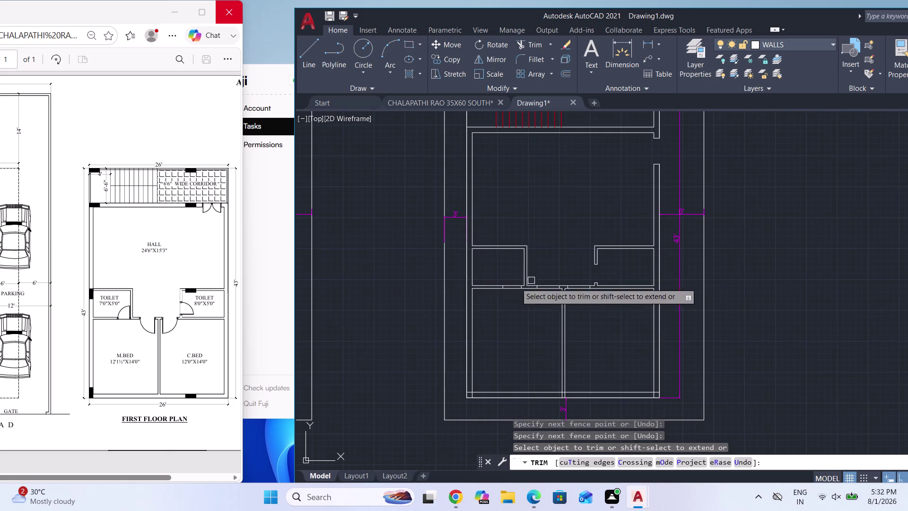
scroll(up, 3)
click(566, 251)
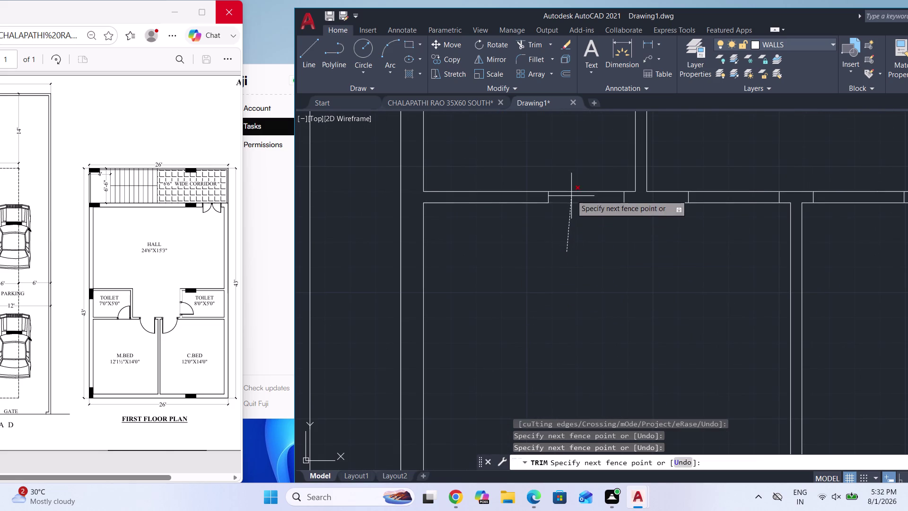
click(571, 185)
scroll(down, 3)
Trim the remaining wall pieces inside the door gaps between hall, toilets and bedrooms.
click(679, 245)
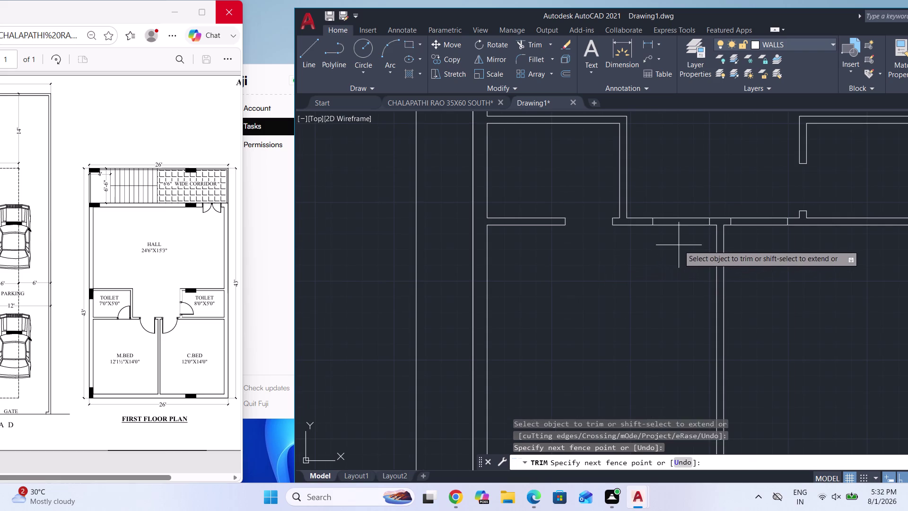
click(679, 204)
scroll(down, 3)
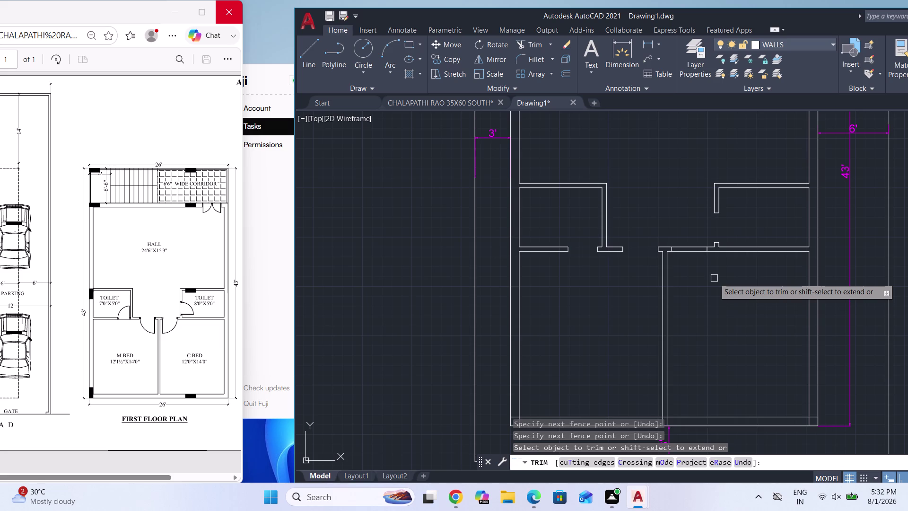
scroll(up, 3)
click(689, 289)
click(677, 233)
scroll(down, 3)
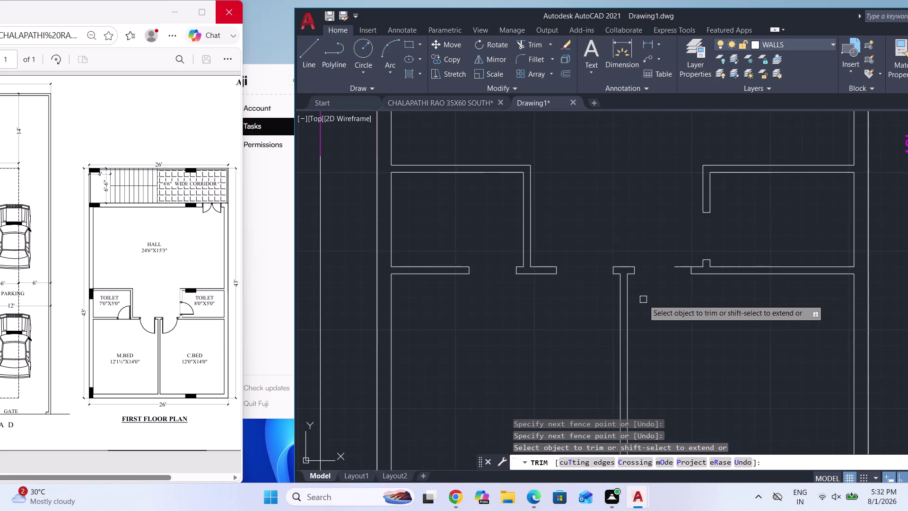
click(680, 267)
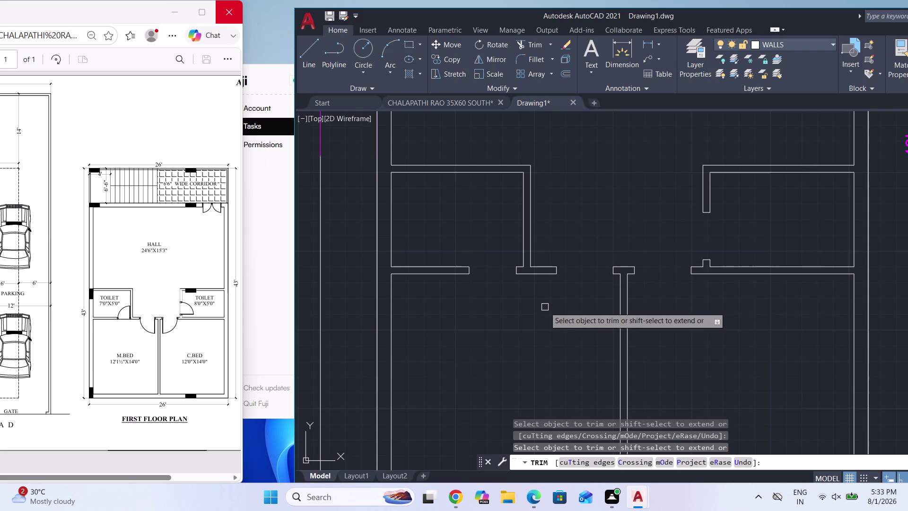
scroll(down, 3)
scroll(down, 3)
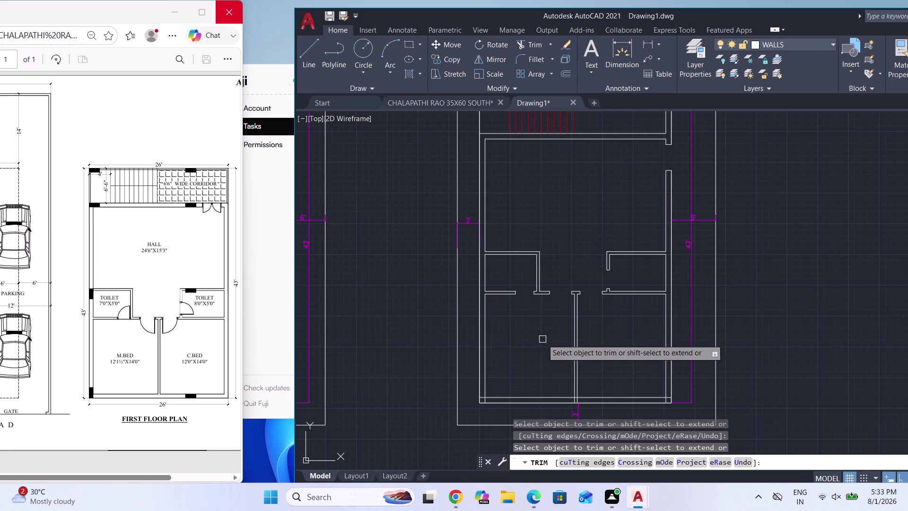
key(Escape)
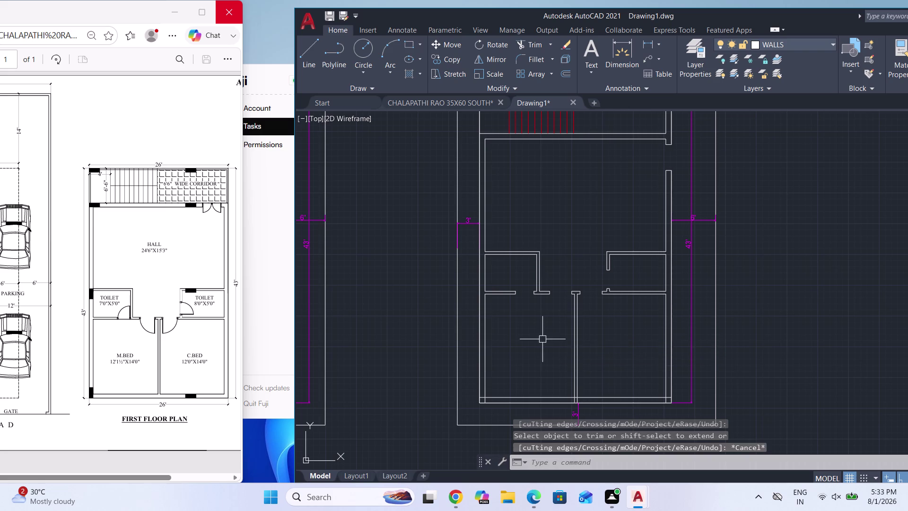
scroll(down, 3)
scroll(down, 3)
scroll(up, 3)
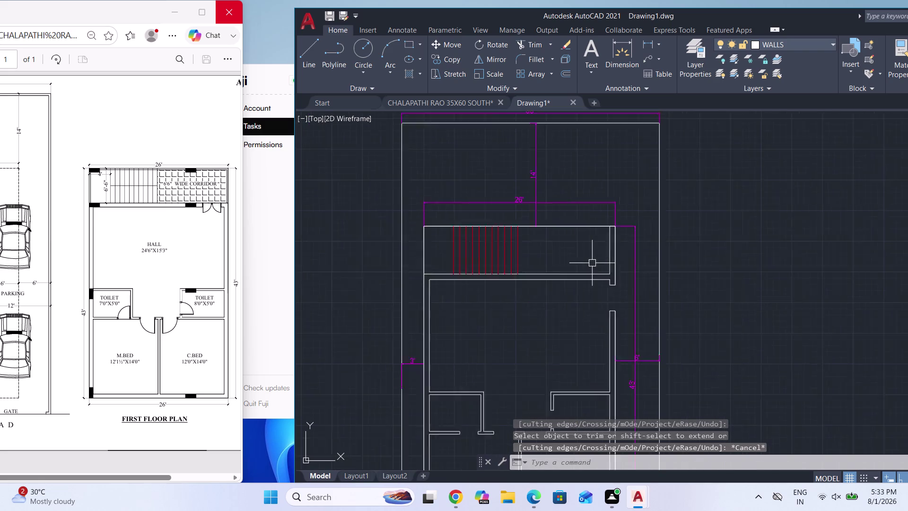
Draw a wall cross line tracked 9" from the wall corner down to the lower wall.
scroll(up, 3)
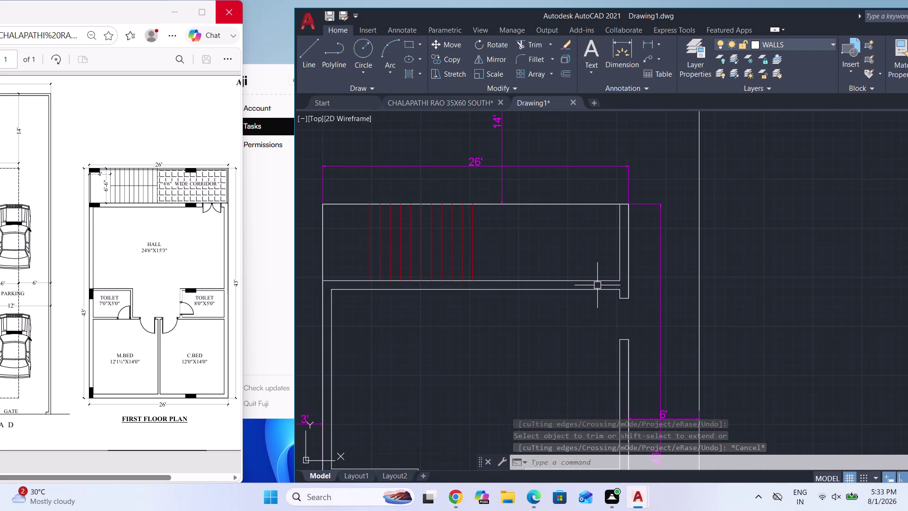
scroll(up, 3)
key(l)
key(Return)
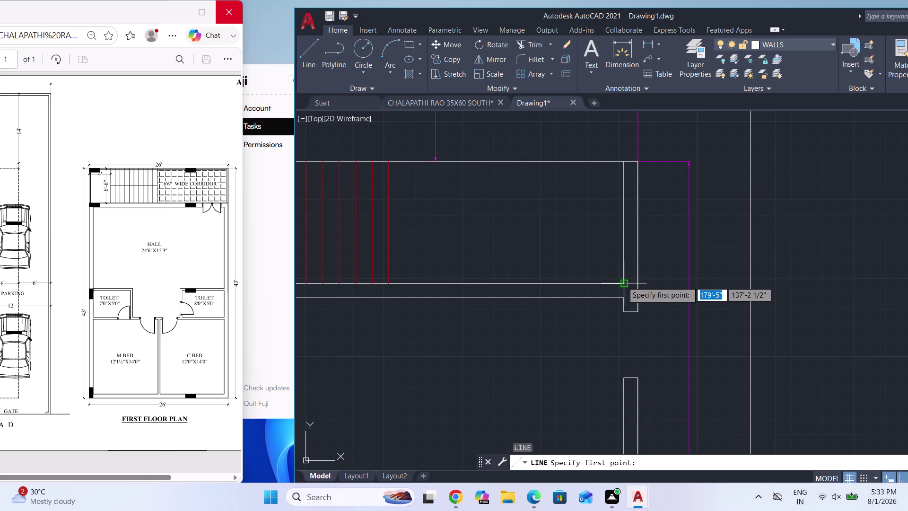
text(TK)
key(Return)
scroll(up, 3)
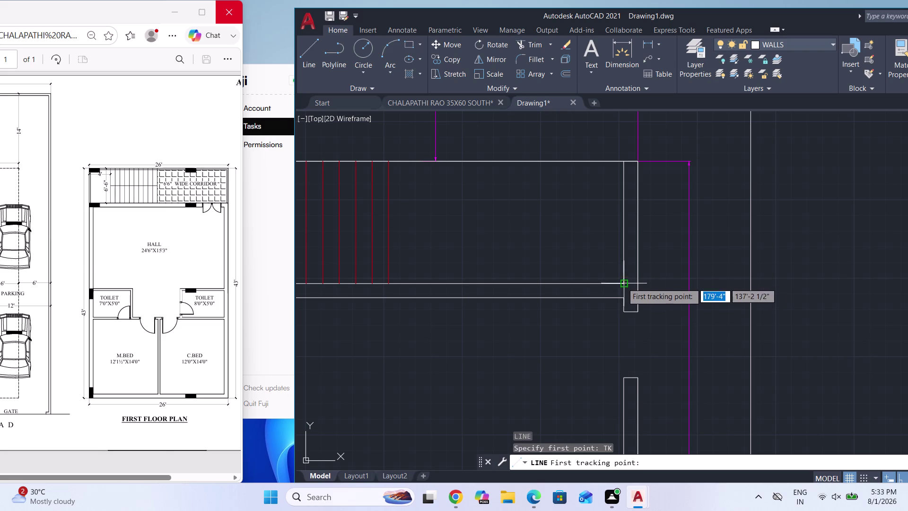
click(622, 285)
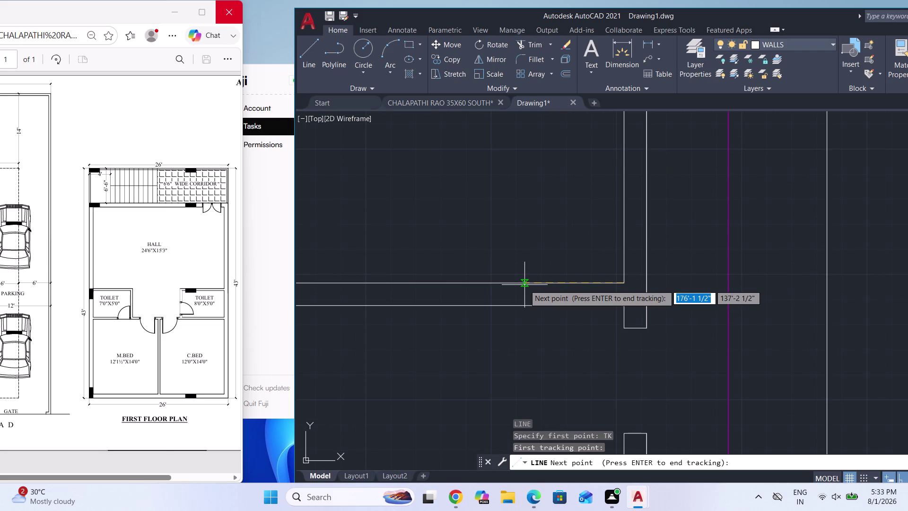
key(9)
key(shift+quotedbl)
key(Return)
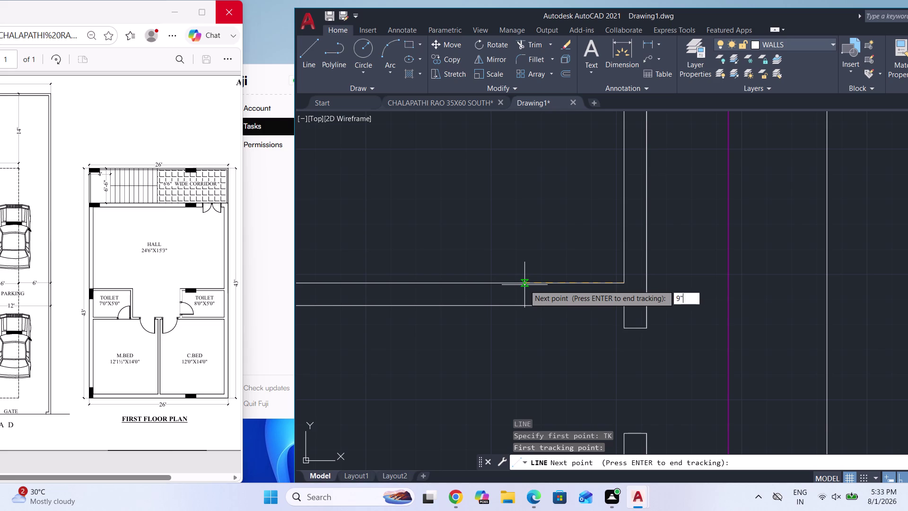
key(Return)
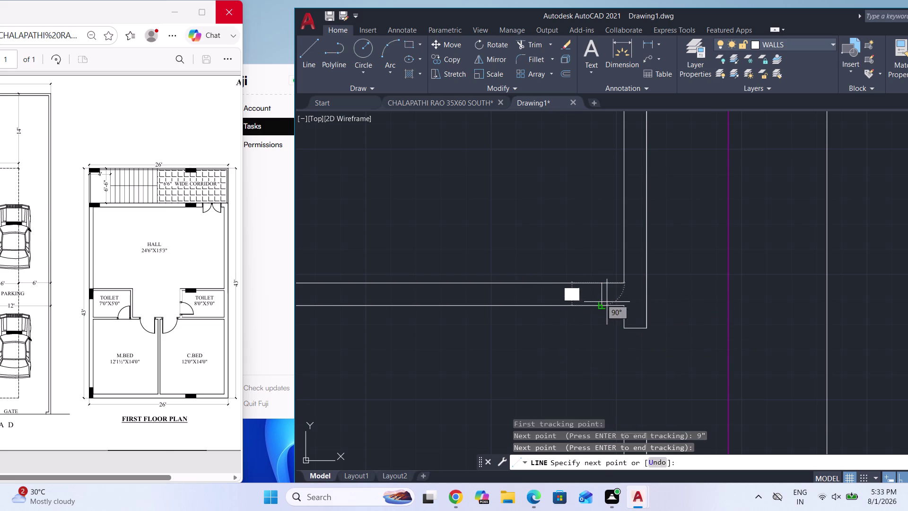
click(600, 303)
key(Escape)
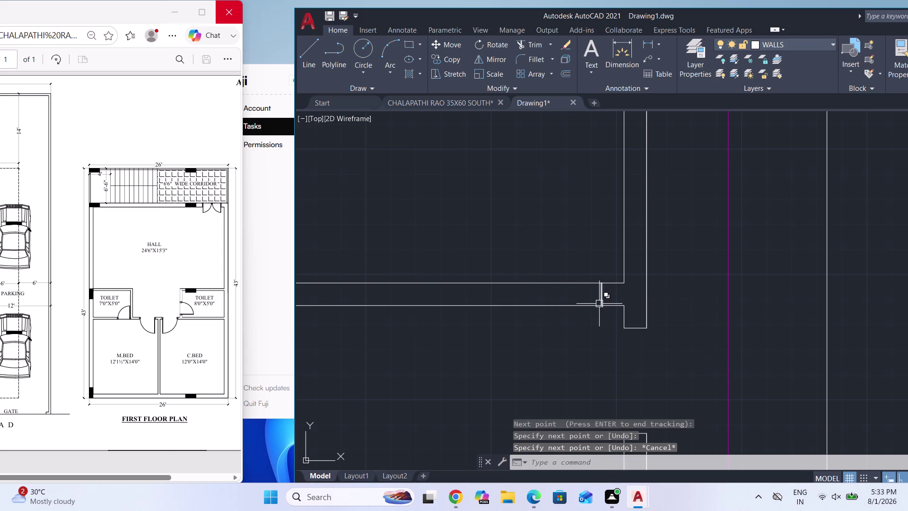
Offset the new cross line by 3'6".
key(o)
key(Return)
key(Return)
click(601, 295)
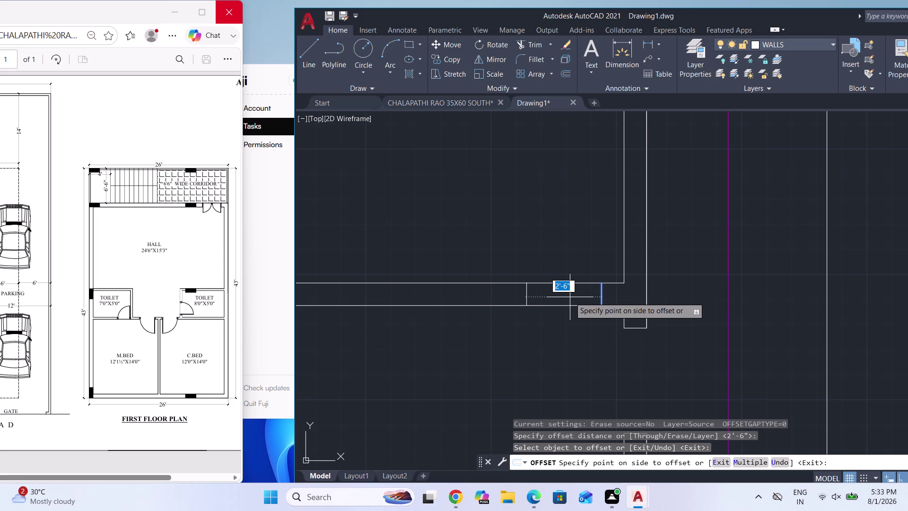
text(3'6")
key(Return)
key(Escape)
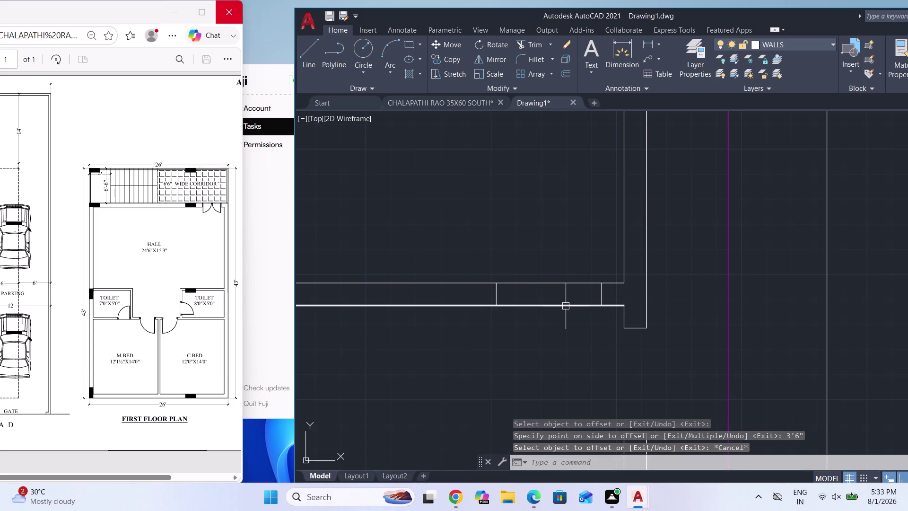
Trim two excess wall line pieces using all lines as cutting edges.
text(TR)
key(Return)
key(Return)
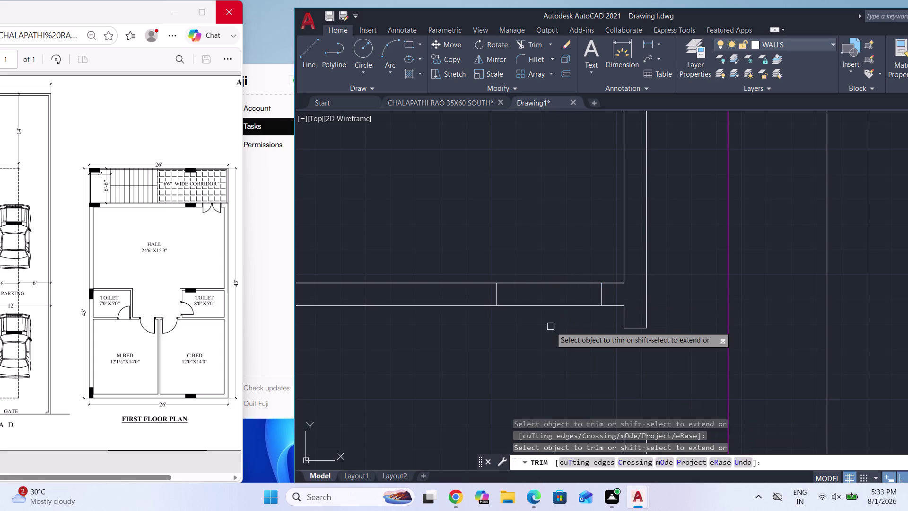
click(549, 327)
click(545, 270)
key(Escape)
scroll(down, 3)
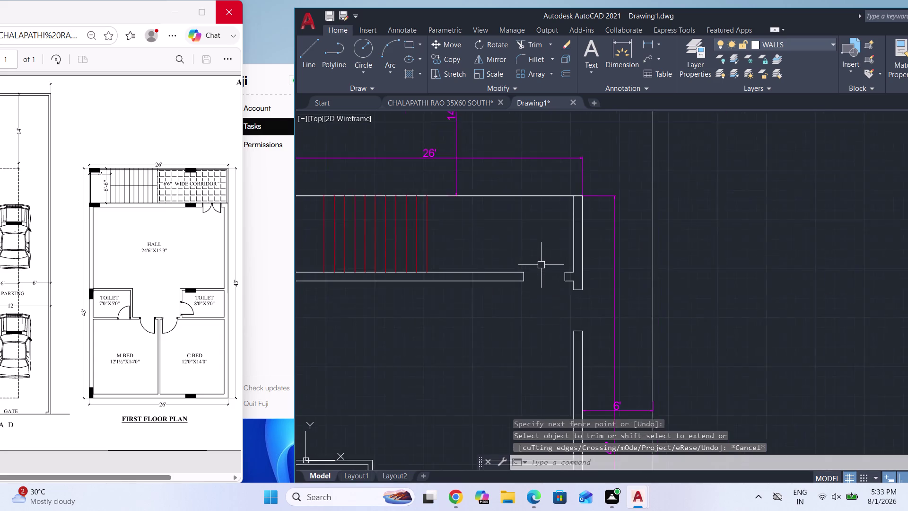
scroll(down, 3)
Extend two wall lines to meet the wall.
text(EX)
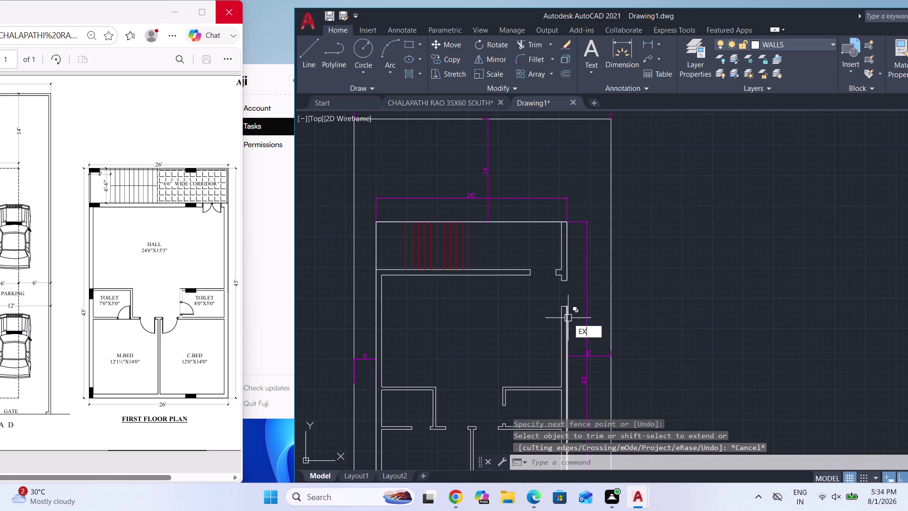
key(Return)
key(Return)
scroll(up, 3)
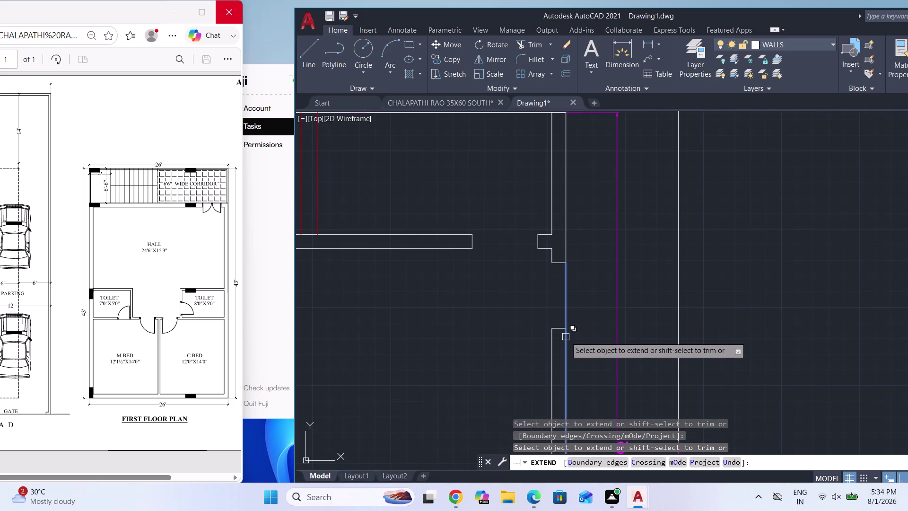
click(566, 337)
click(550, 348)
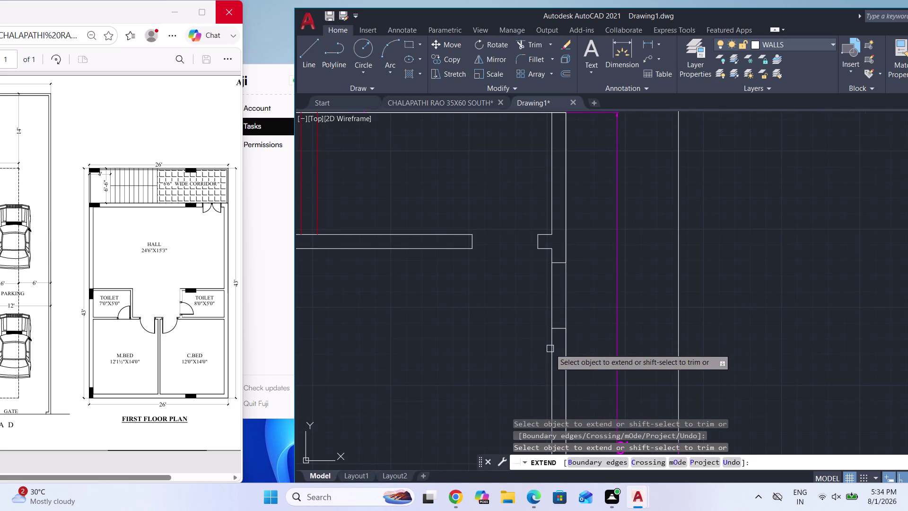
key(Escape)
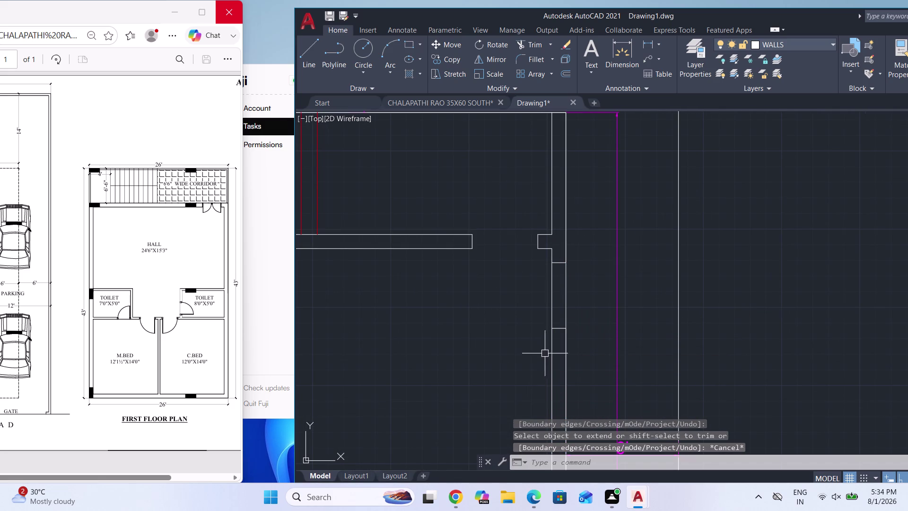
Erase the two short 9" cross lines in the wall and zoom out.
scroll(up, 3)
click(561, 341)
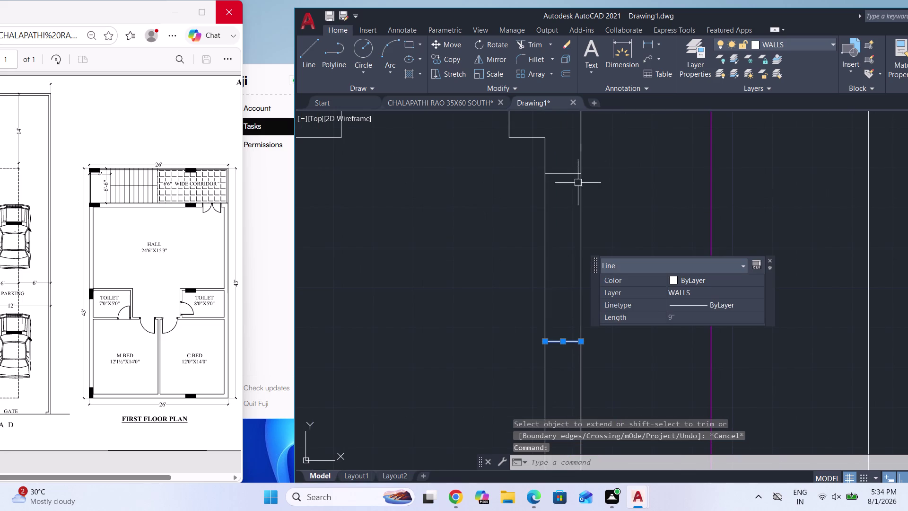
click(569, 173)
key(Delete)
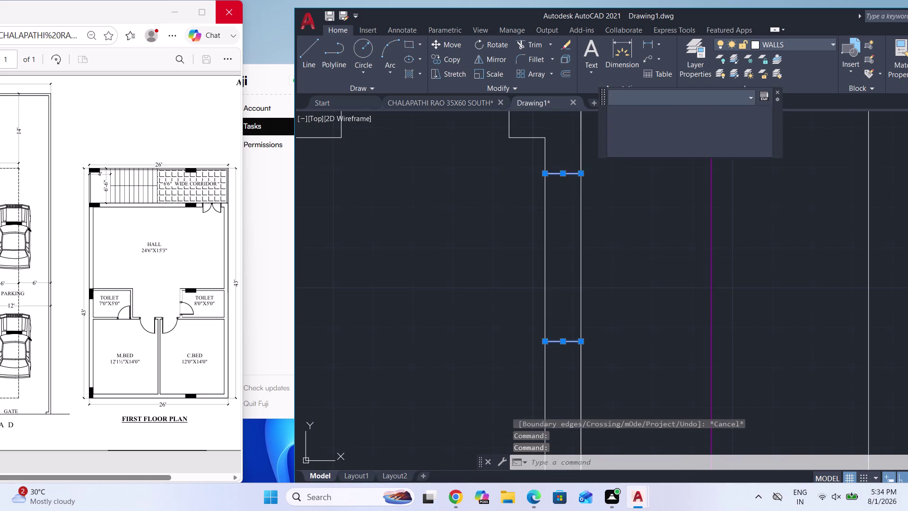
scroll(down, 3)
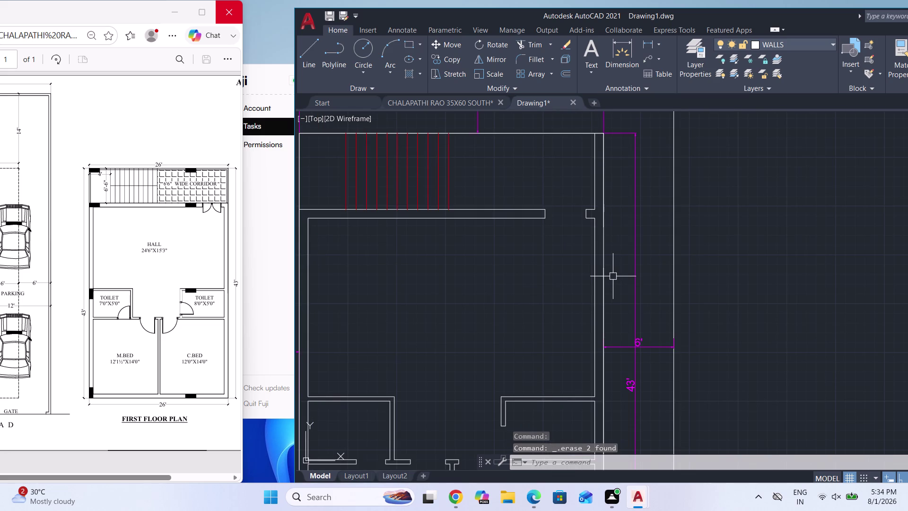
scroll(down, 3)
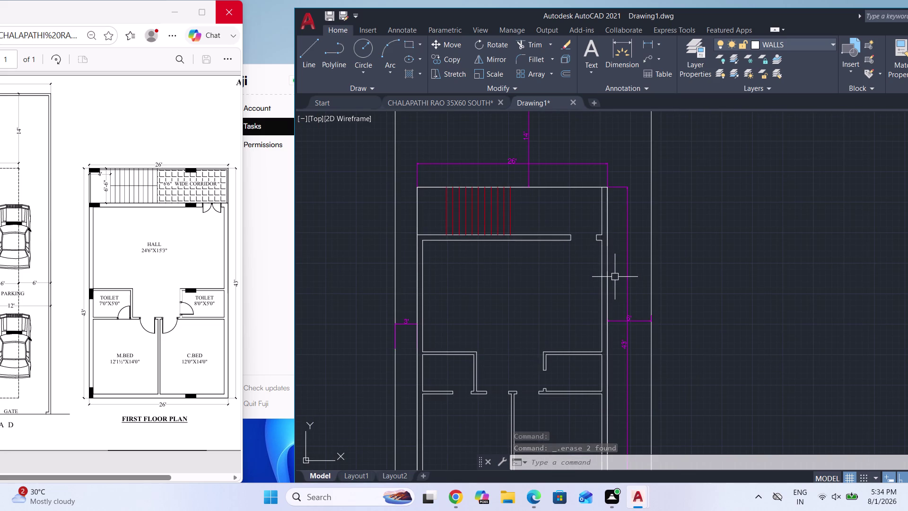
key(Escape)
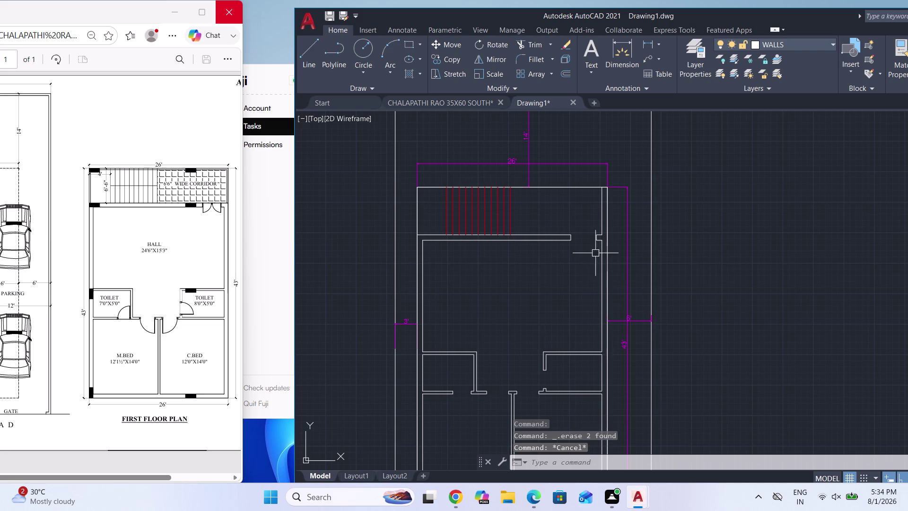
scroll(down, 3)
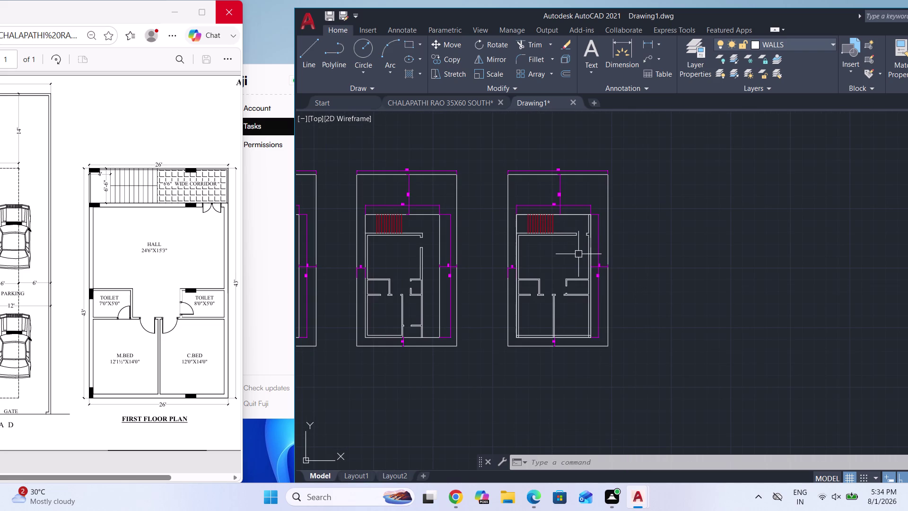
Place the Door - Imperial block from the Architectural palette right of the plans, opened 90°.
key(ctrl+3)
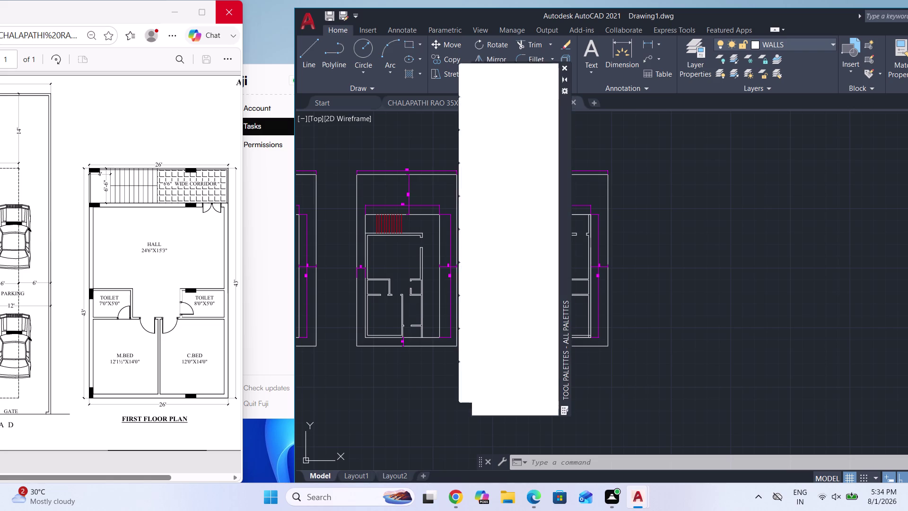
click(519, 103)
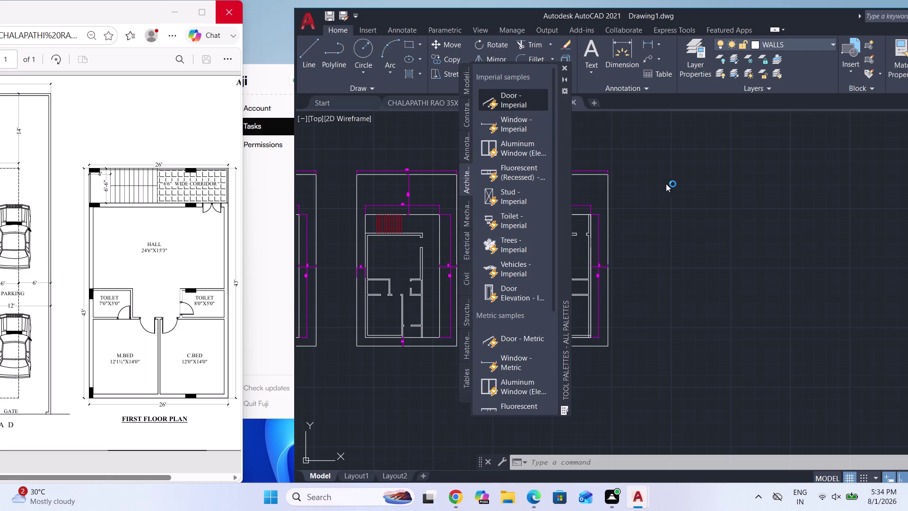
click(690, 221)
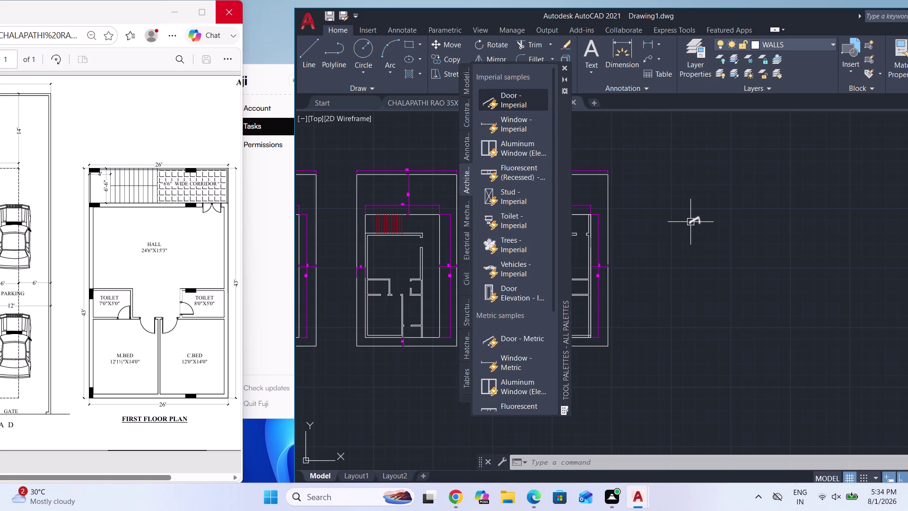
key(Escape)
click(563, 69)
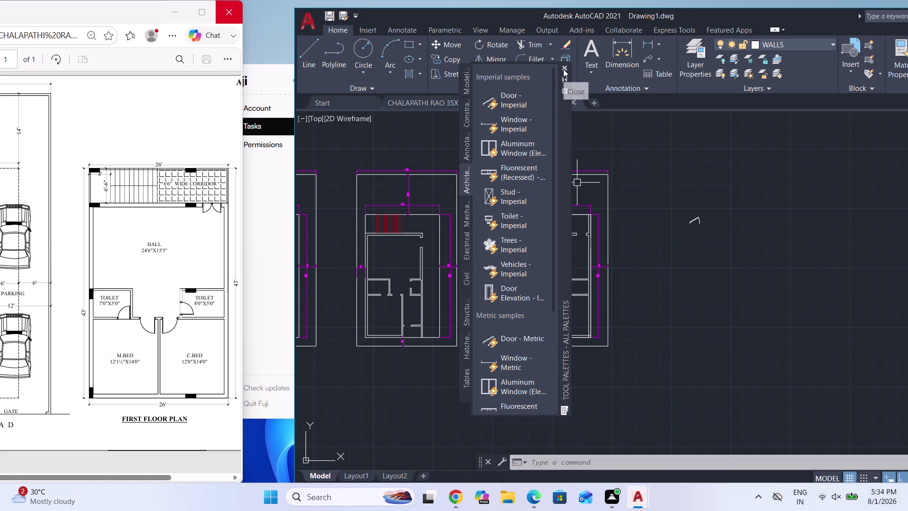
scroll(up, 3)
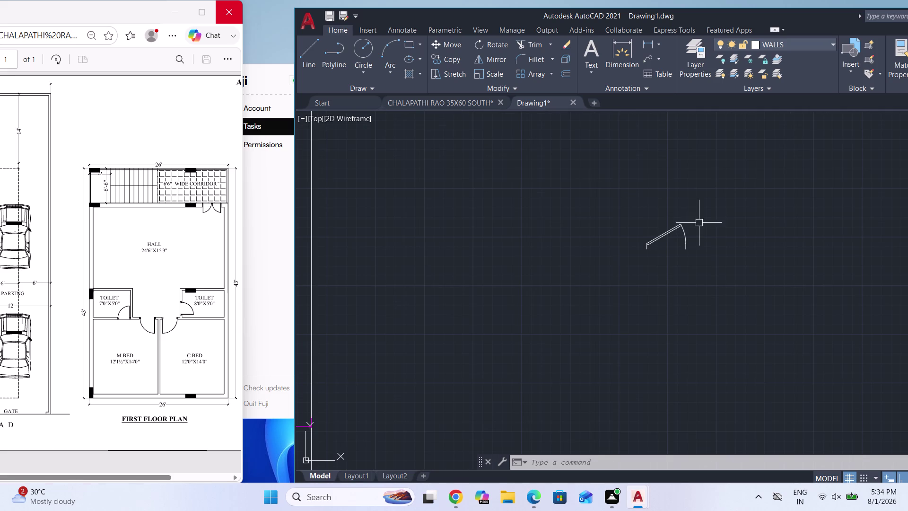
click(683, 226)
click(640, 231)
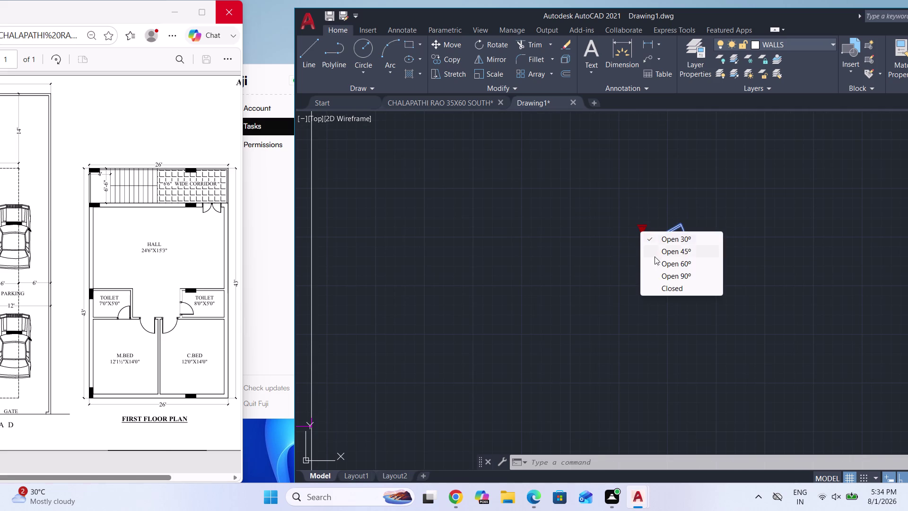
click(674, 277)
Move the door block onto the DOORS layer.
key(Escape)
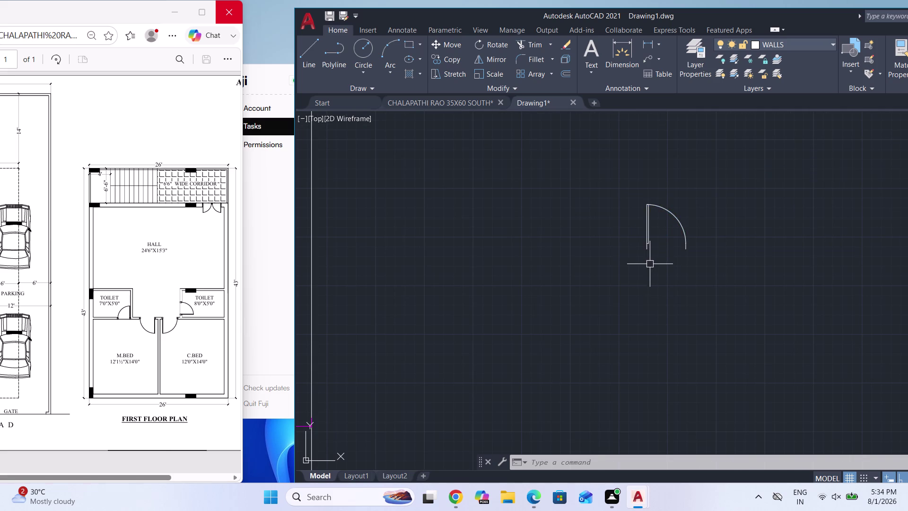
click(648, 238)
click(772, 41)
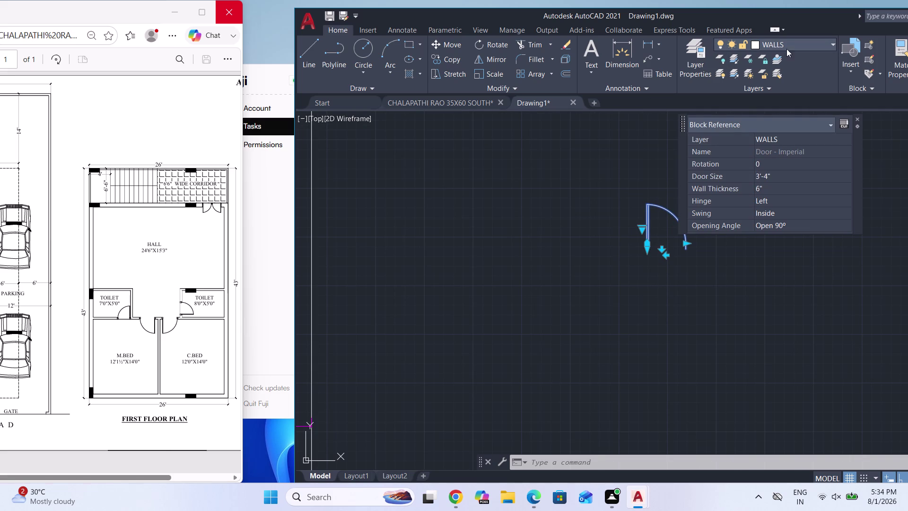
click(770, 112)
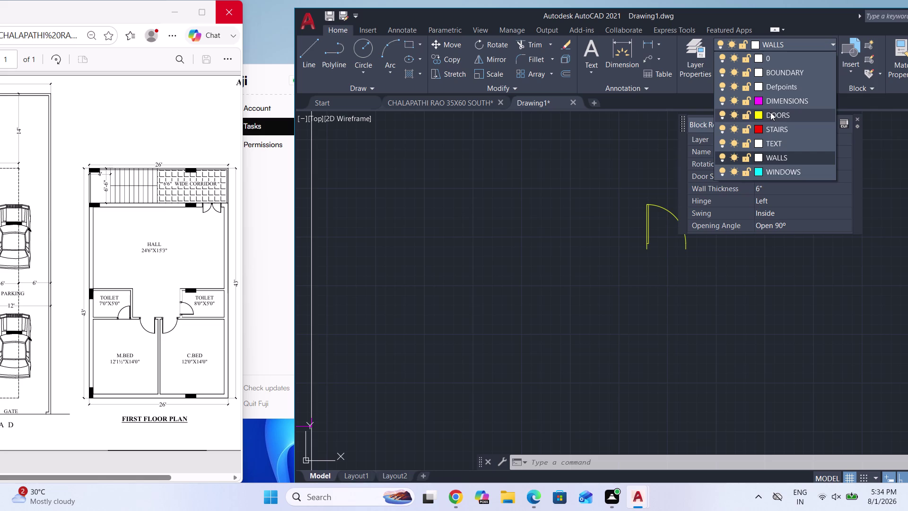
key(Escape)
scroll(up, 3)
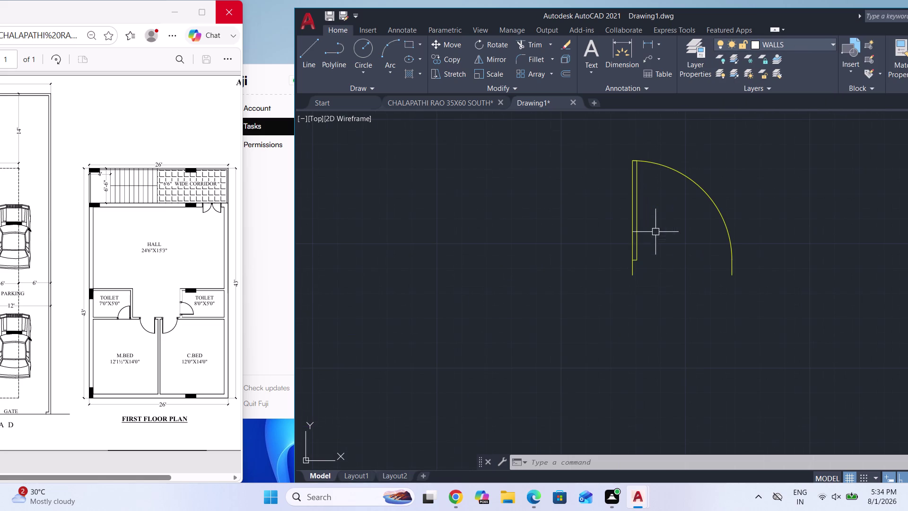
click(632, 256)
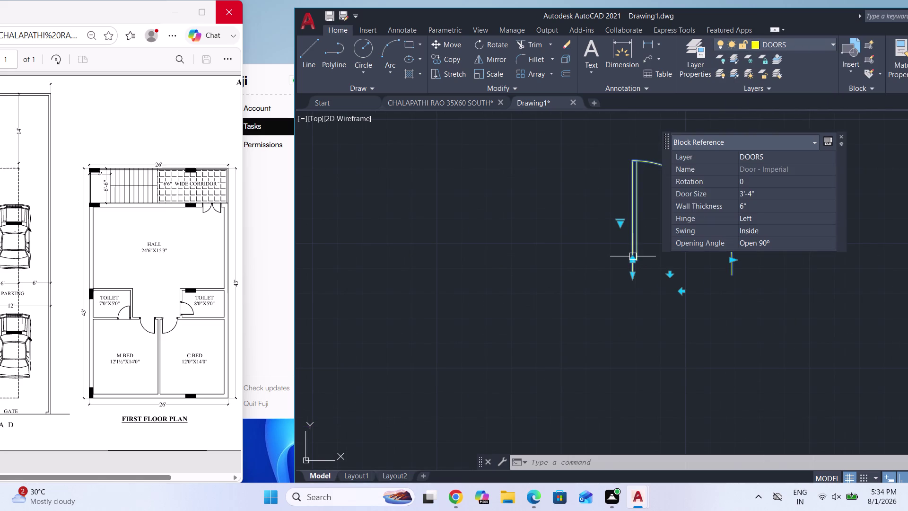
Mirror the door, keeping the original, to form a double door.
text(MI)
key(Return)
click(735, 273)
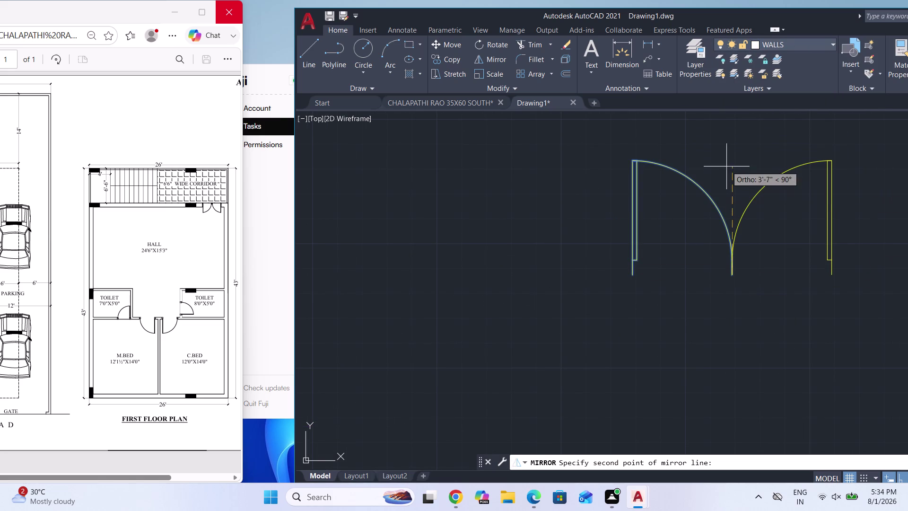
click(726, 164)
drag(748, 205, 726, 165)
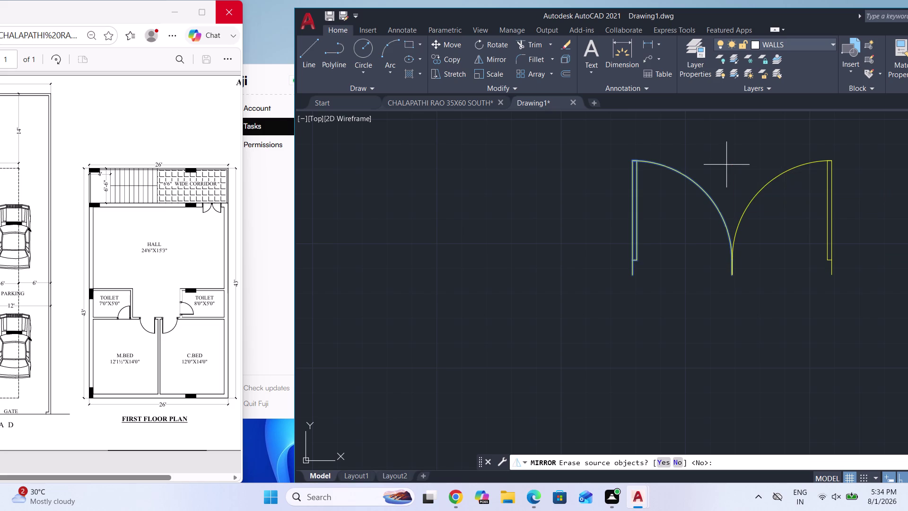
scroll(down, 3)
scroll(down, 3)
key(Escape)
click(712, 255)
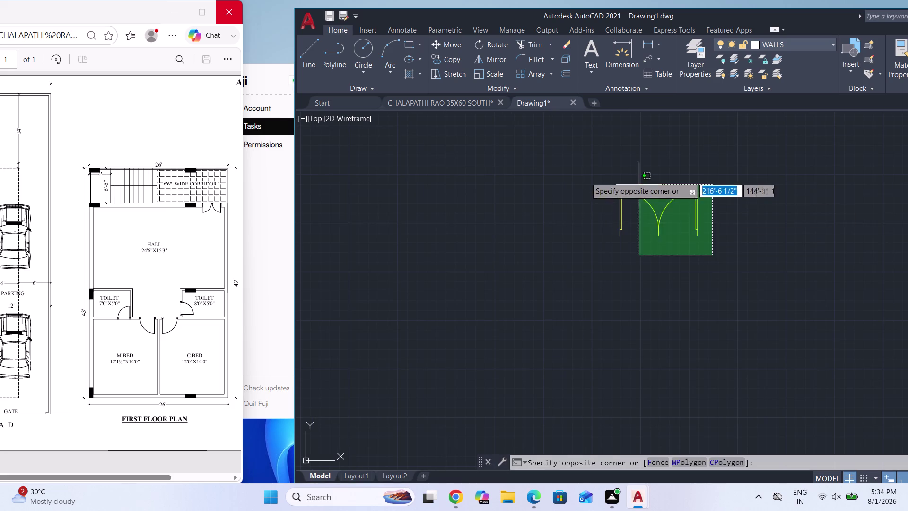
click(585, 177)
Scale the double door by reference down to a 3' total width.
text(SC)
key(Return)
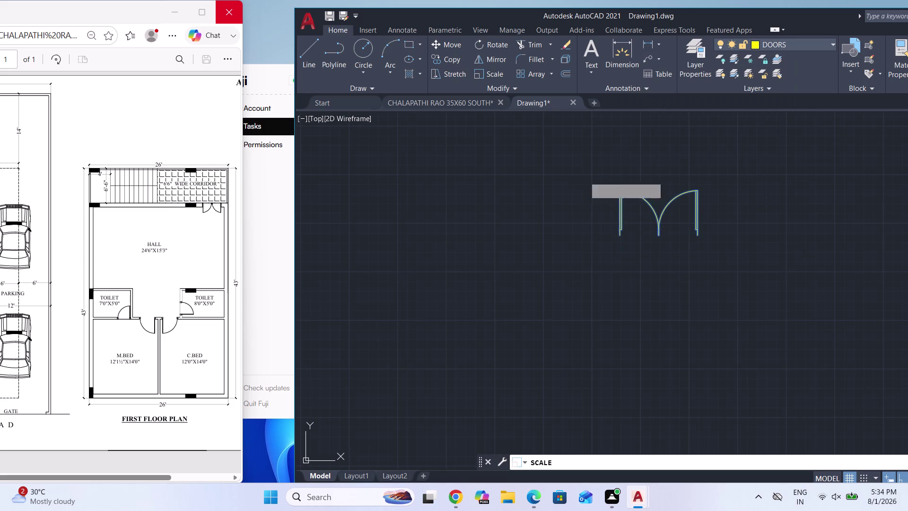
scroll(up, 3)
click(629, 224)
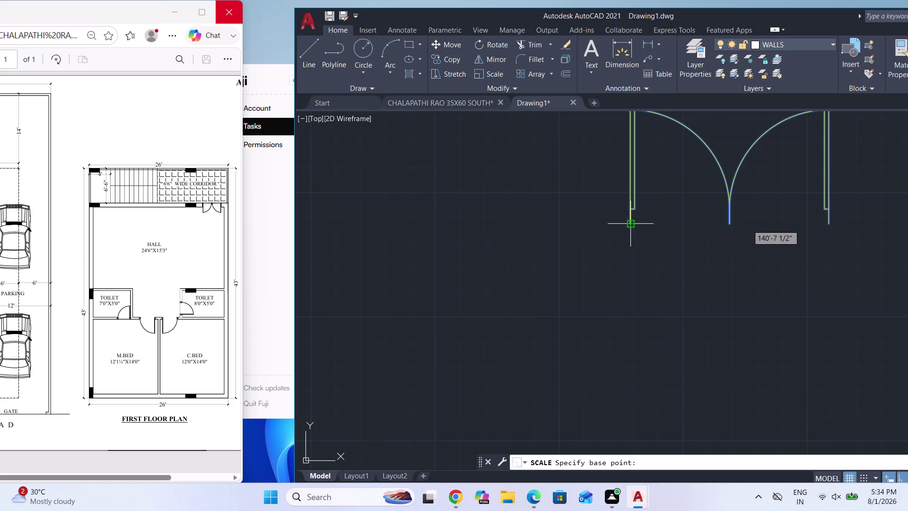
key(r)
key(Return)
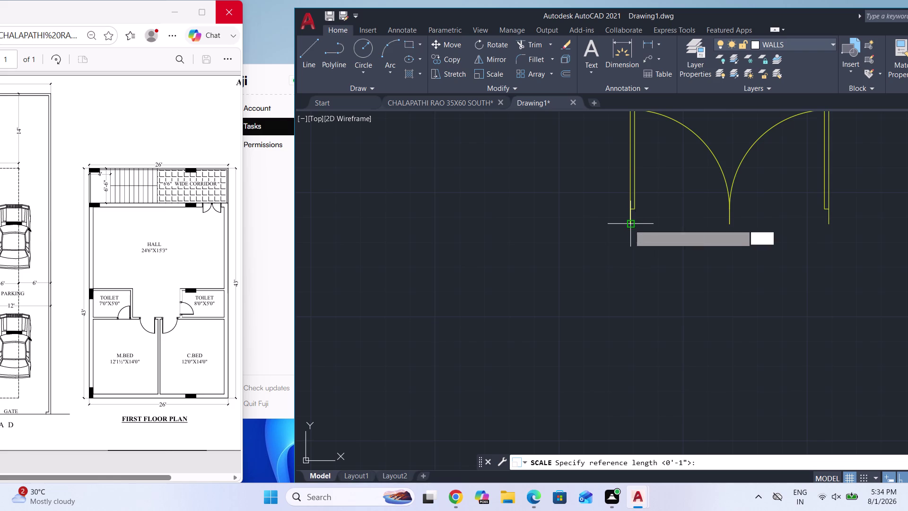
click(629, 225)
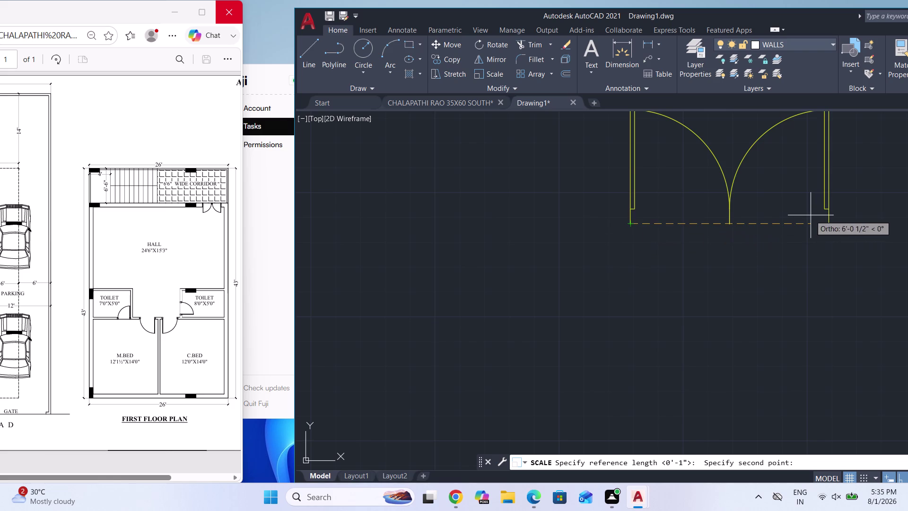
click(826, 221)
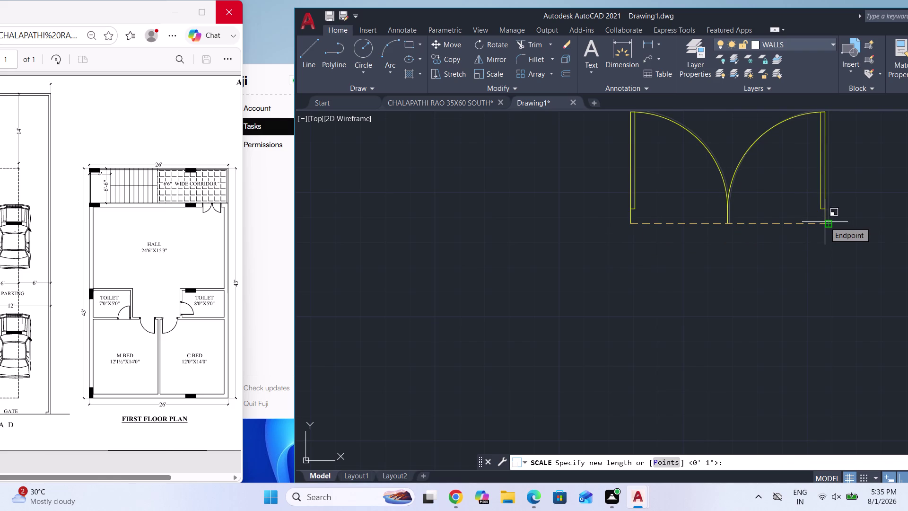
text(3.)
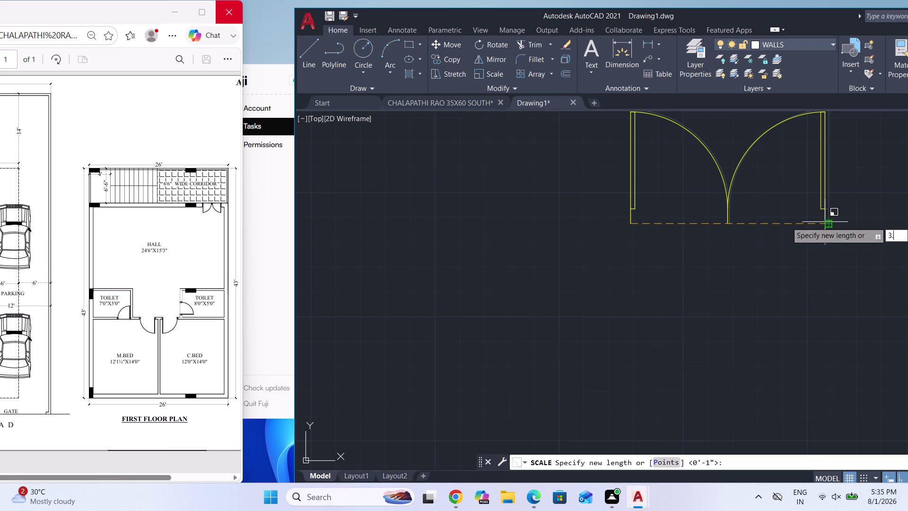
text(5')
key(Return)
scroll(down, 3)
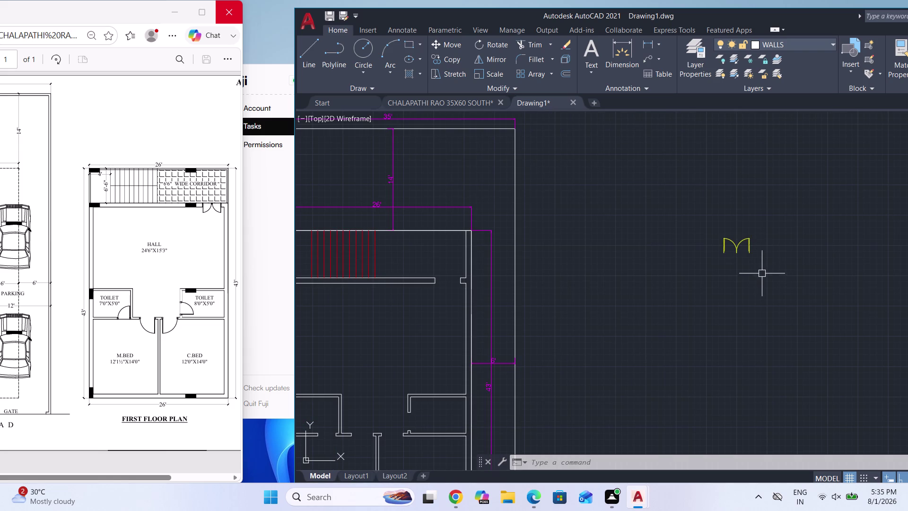
Mirror the double door to place a copy below the original.
click(762, 271)
click(708, 226)
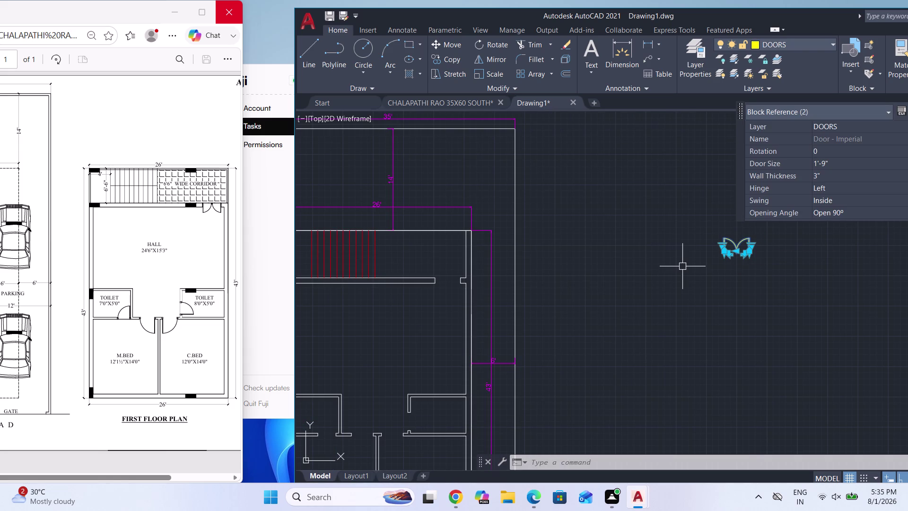
text(MI)
key(Return)
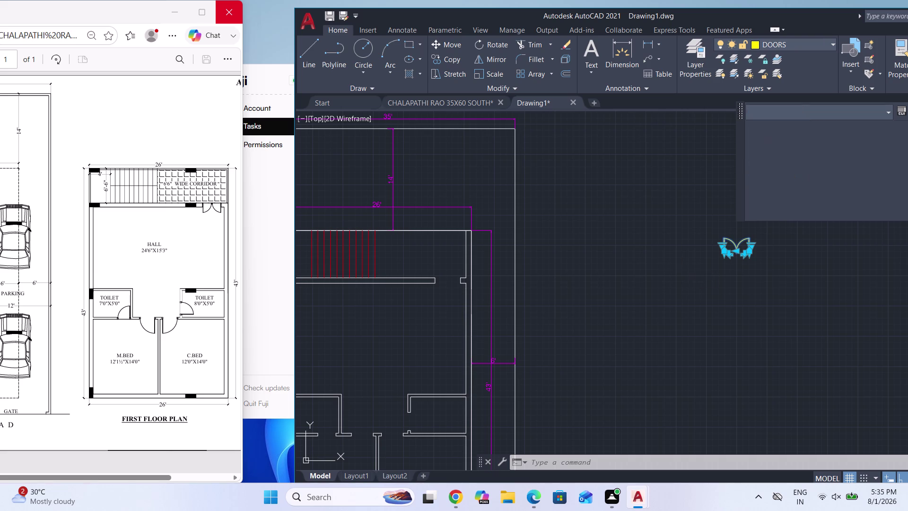
click(763, 261)
click(703, 261)
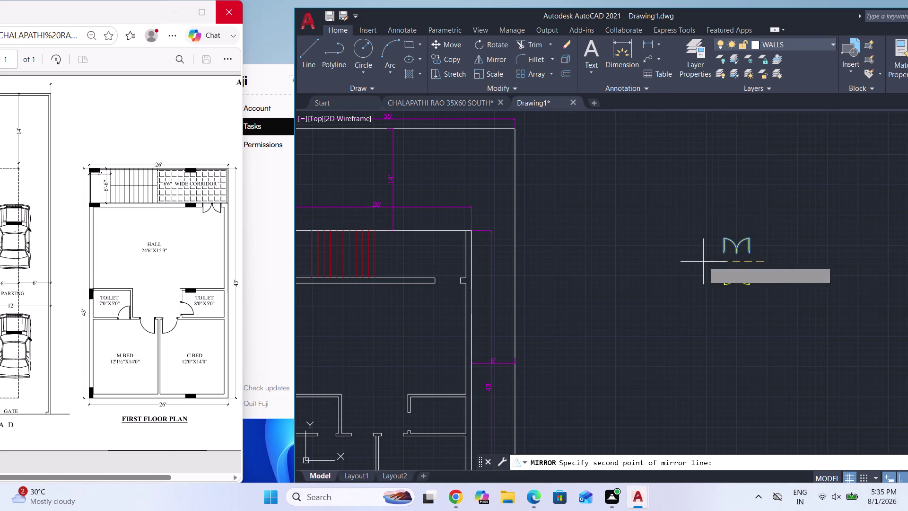
drag(726, 303, 703, 262)
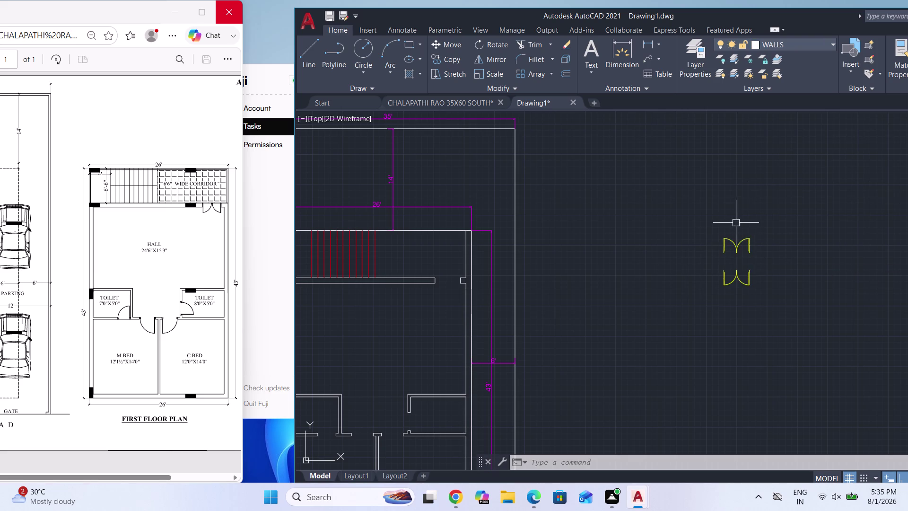
click(736, 243)
Rotate the upper double door 90° so it swings sideways.
scroll(up, 3)
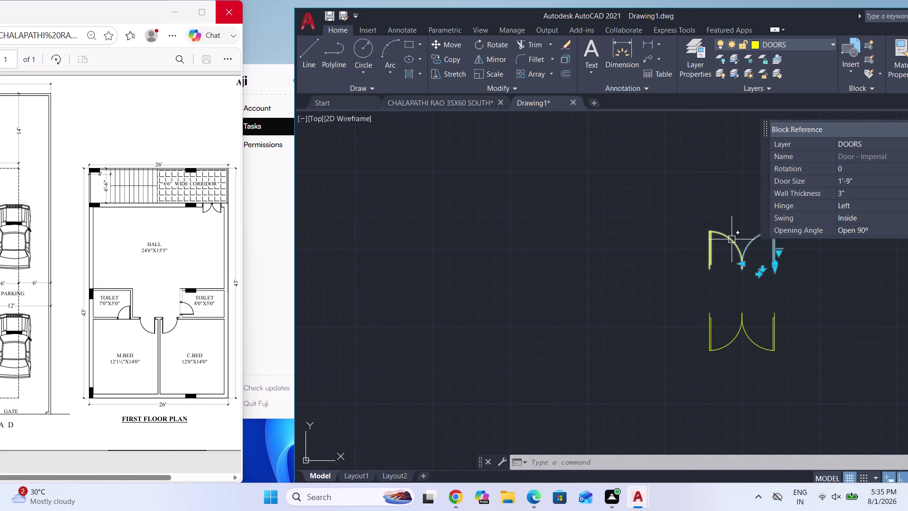
click(732, 239)
text(RO)
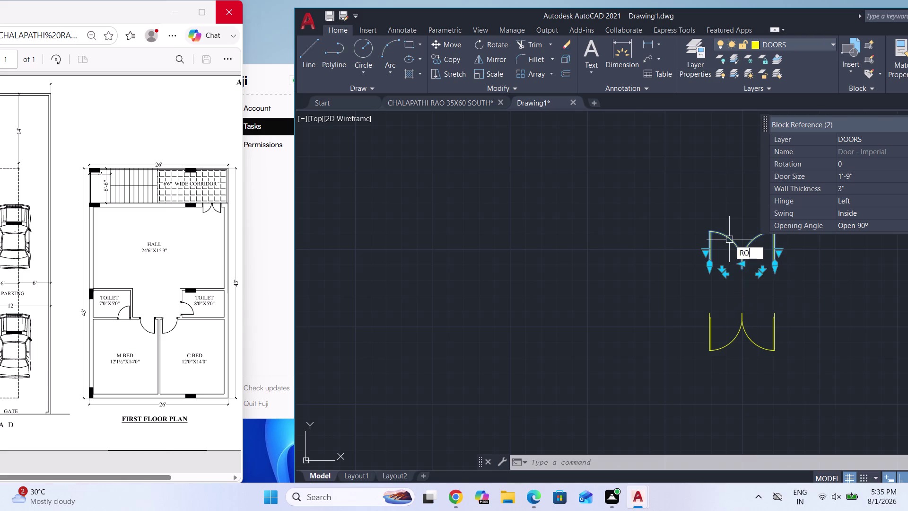
key(Return)
click(729, 217)
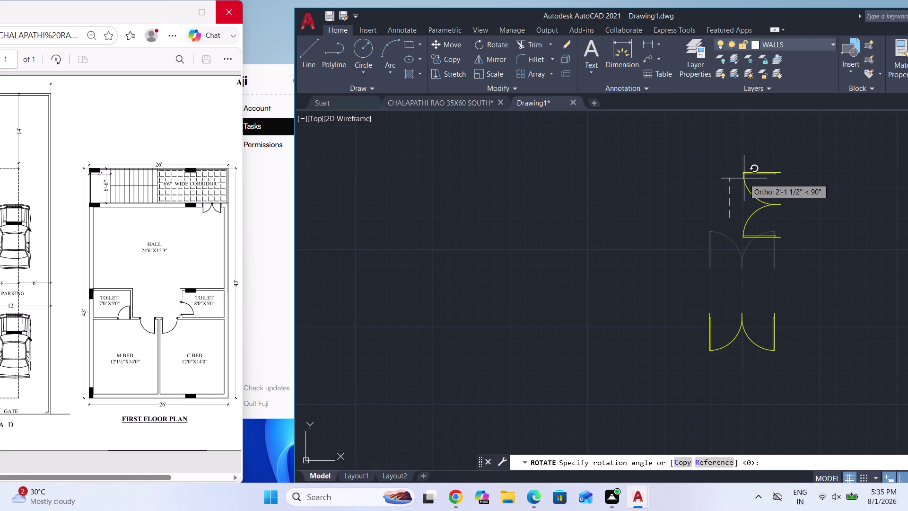
click(744, 178)
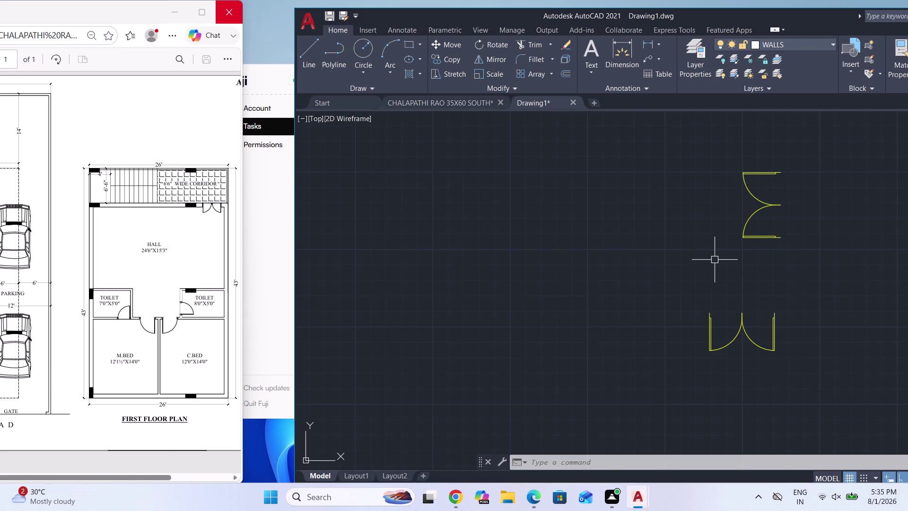
scroll(down, 3)
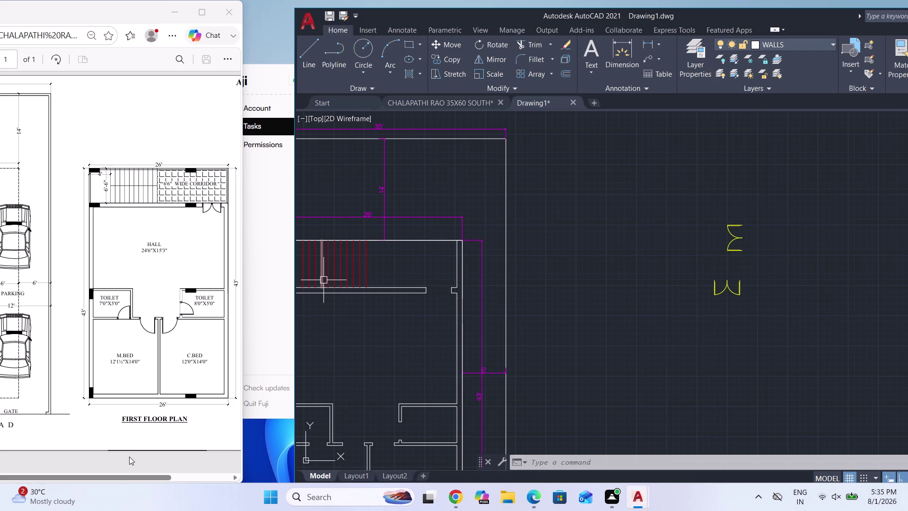
drag(124, 478, 0, 490)
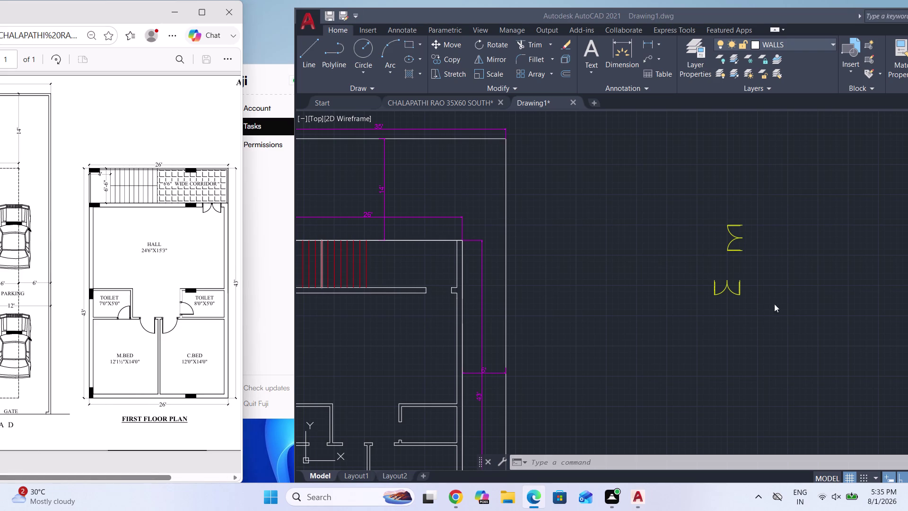
scroll(down, 3)
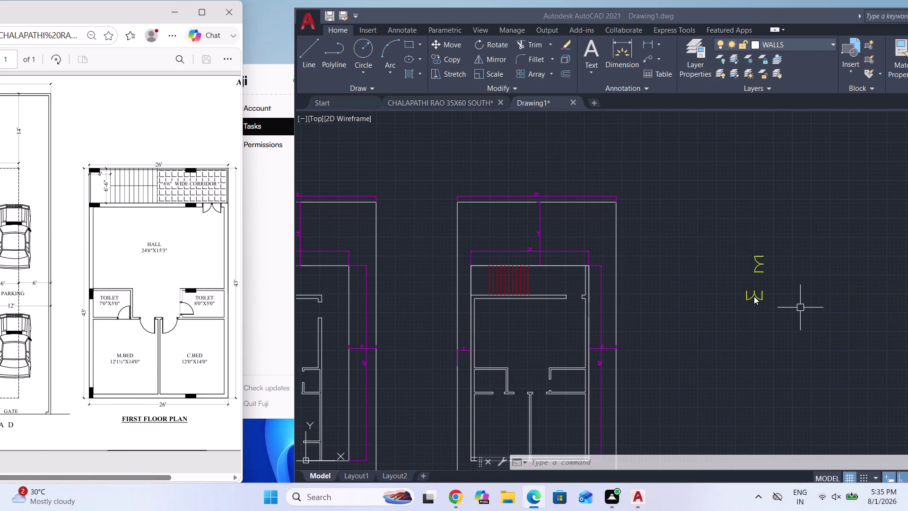
key(Escape)
Copy the lower 3' double door into the wall opening below the staircase.
click(760, 367)
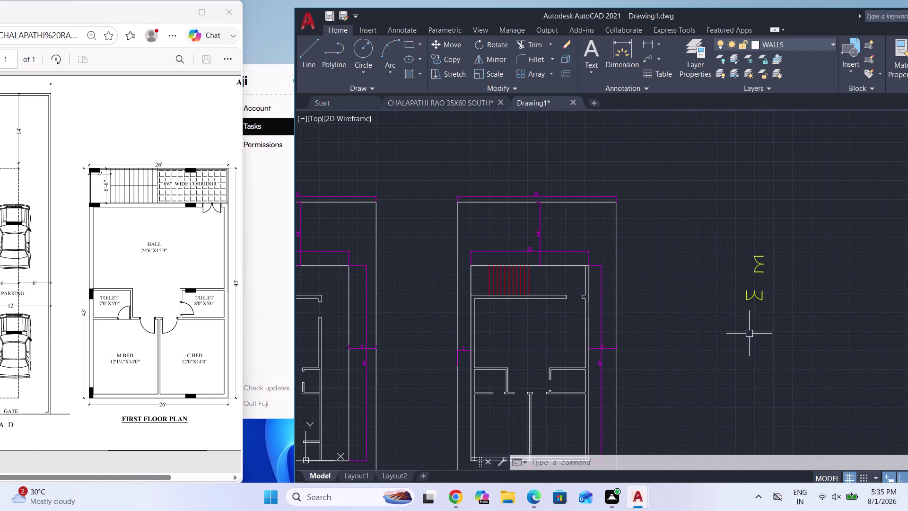
scroll(up, 3)
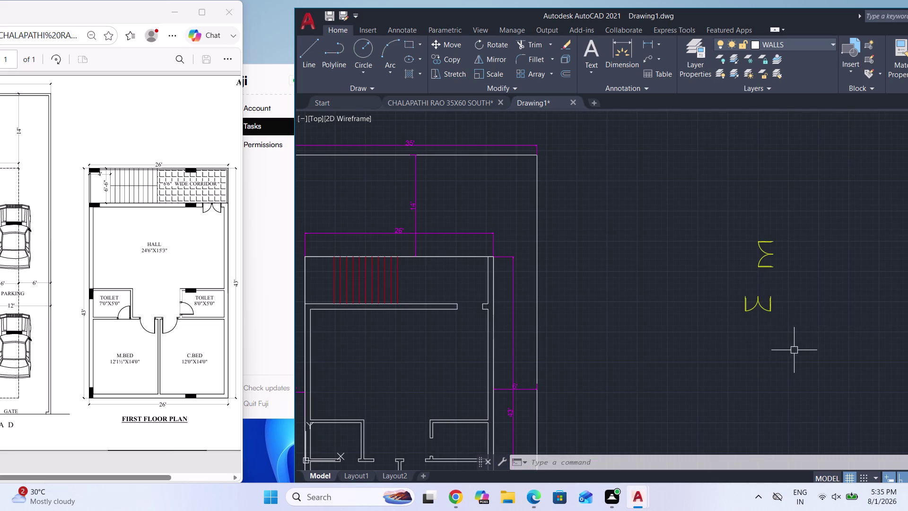
click(794, 350)
click(730, 292)
text(C)
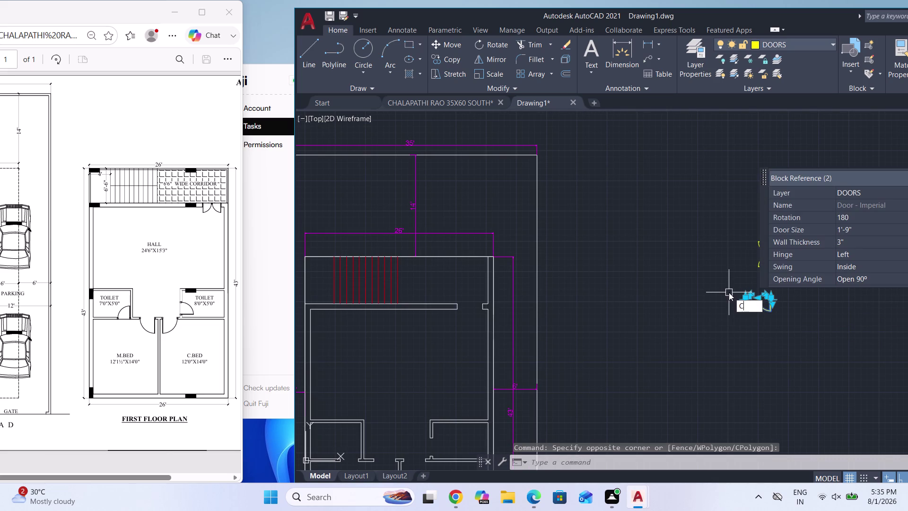
text(O)
key(Return)
scroll(up, 3)
scroll(up, 3)
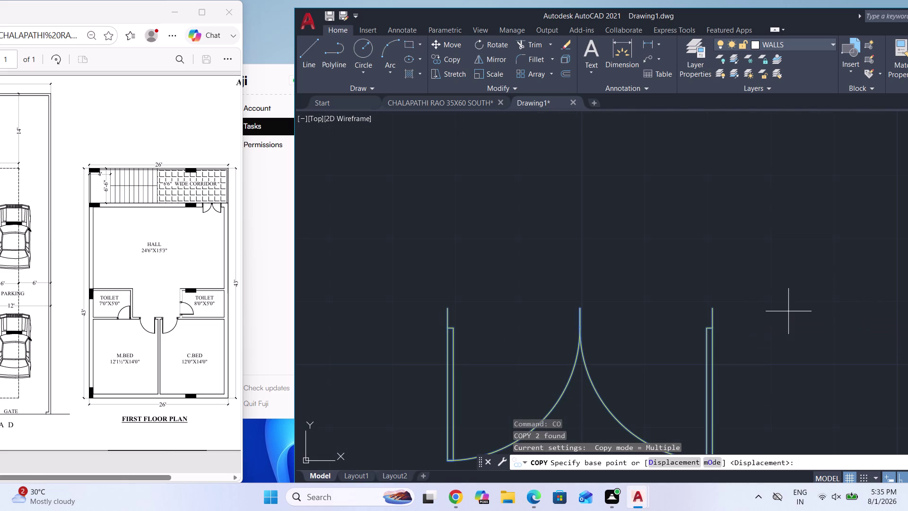
click(715, 309)
scroll(down, 3)
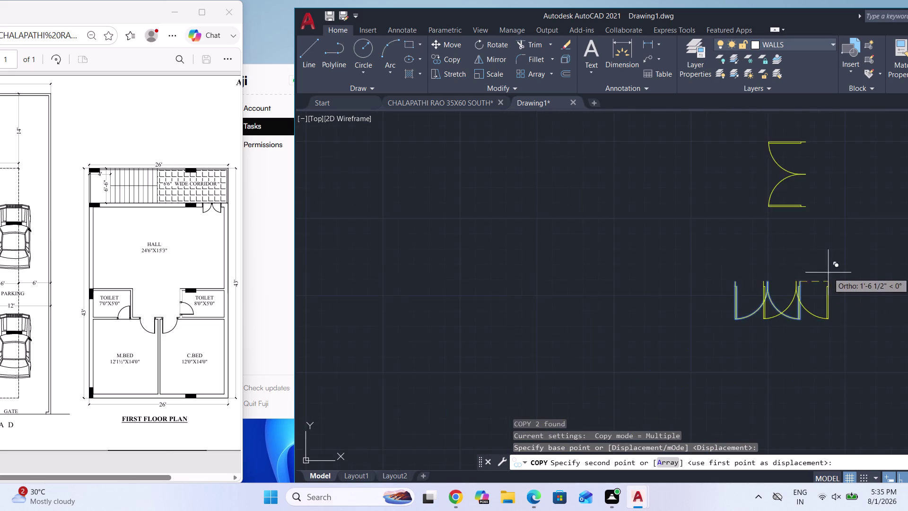
scroll(down, 3)
scroll(up, 3)
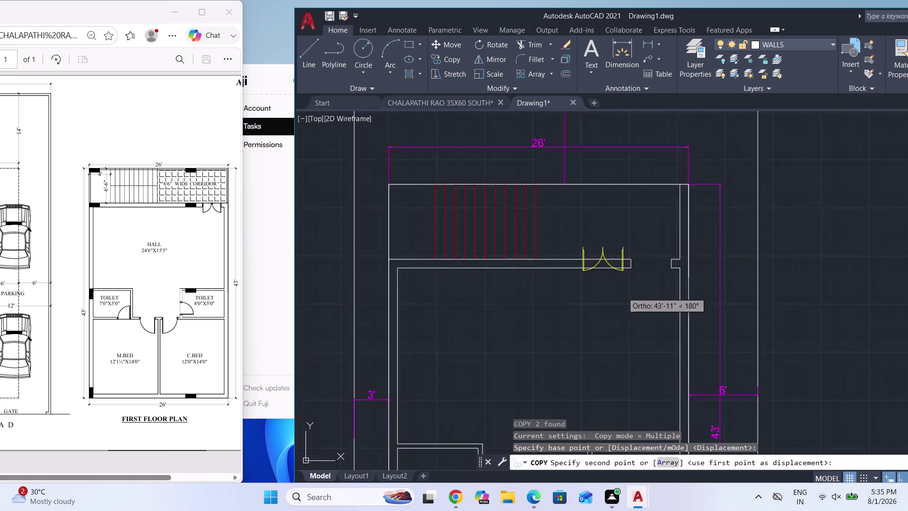
scroll(up, 3)
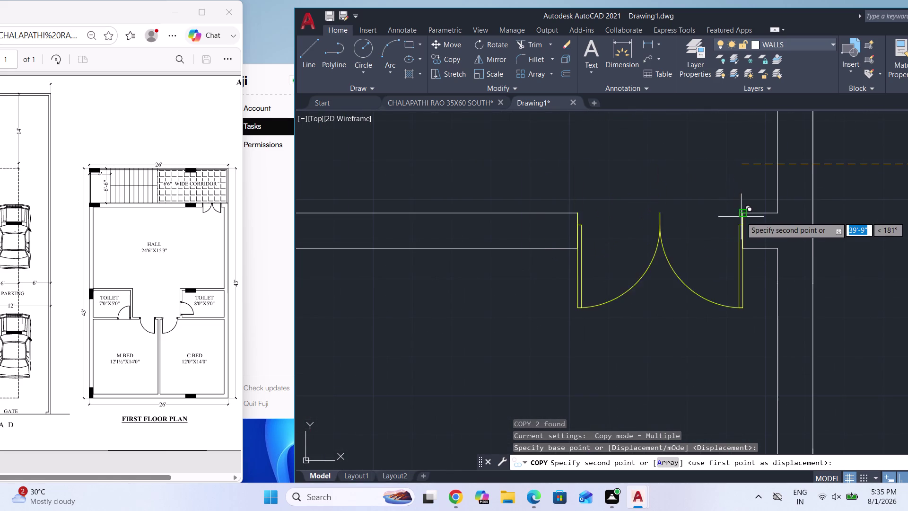
click(741, 216)
key(Escape)
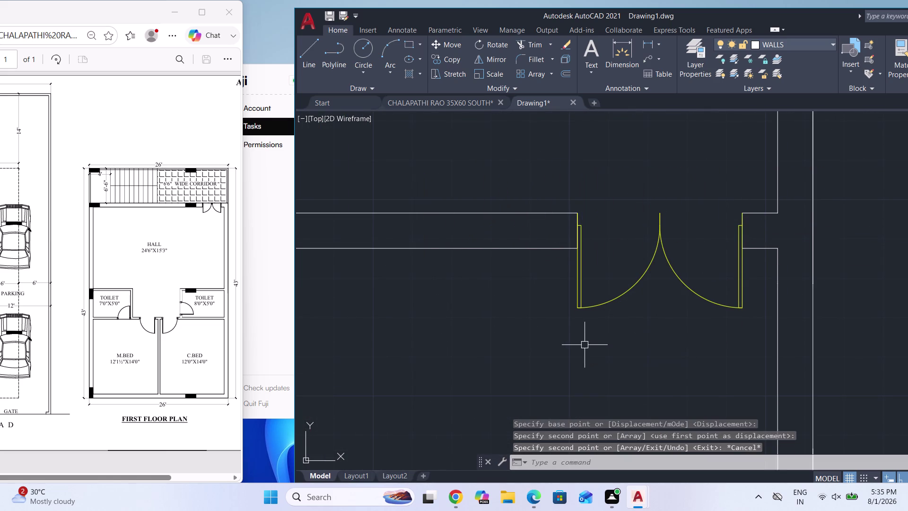
scroll(down, 3)
scroll(down, 3)
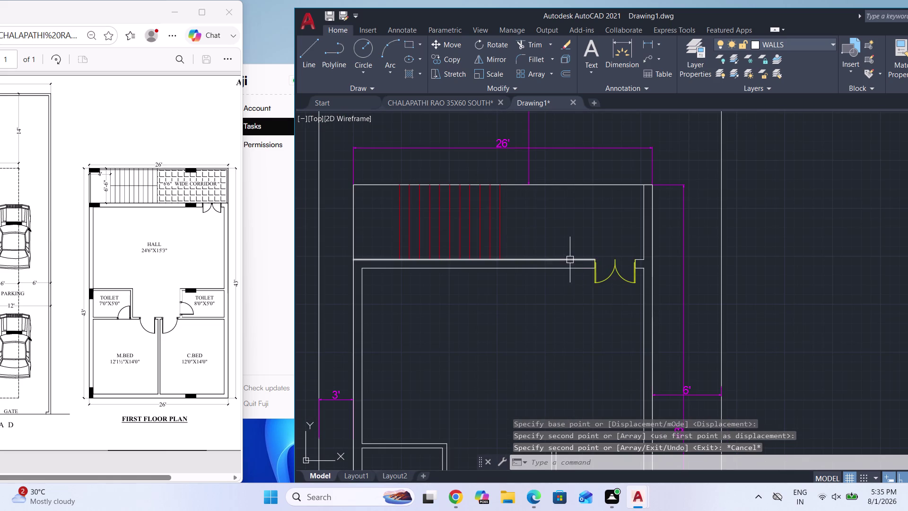
scroll(down, 3)
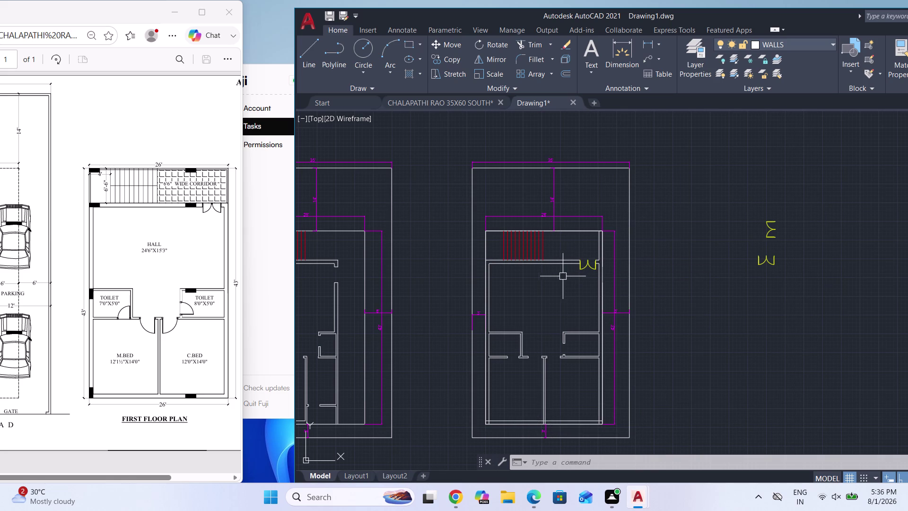
Copy the left door leaf from its hinge to a spot further left.
scroll(up, 3)
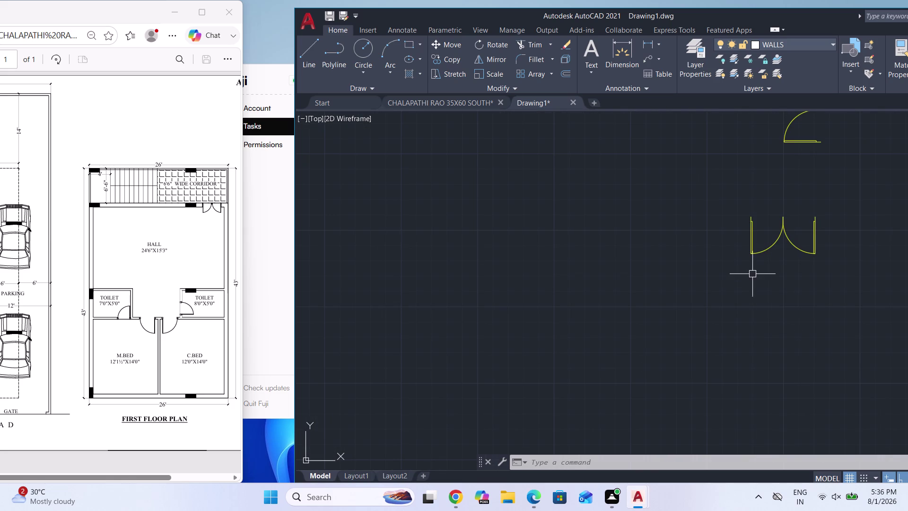
click(761, 251)
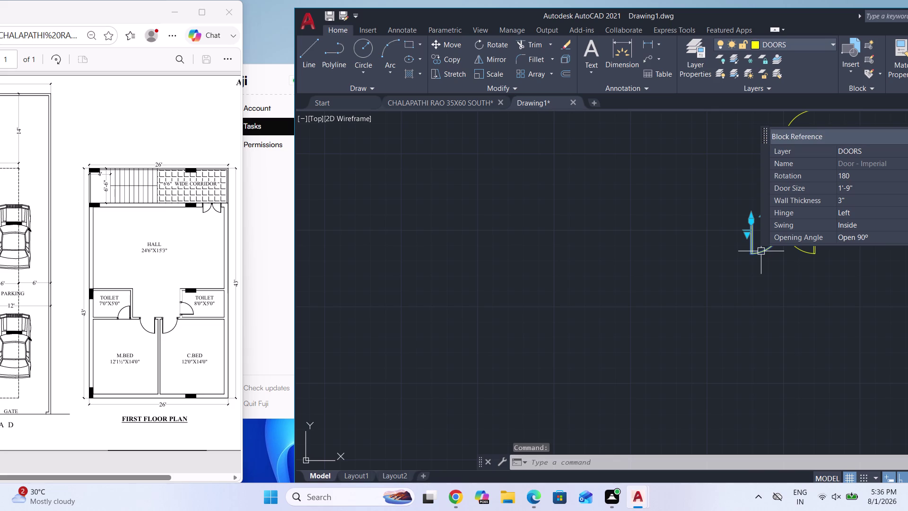
key(Escape)
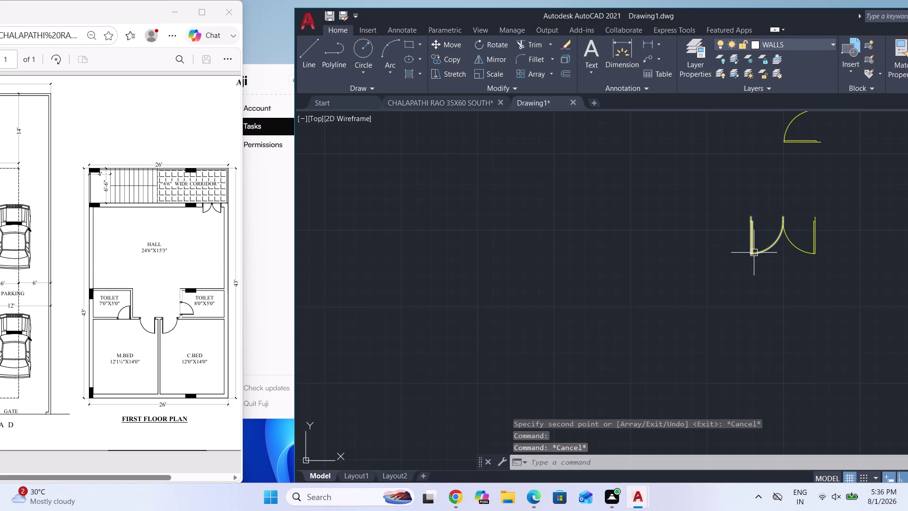
click(754, 252)
text(CO)
key(Return)
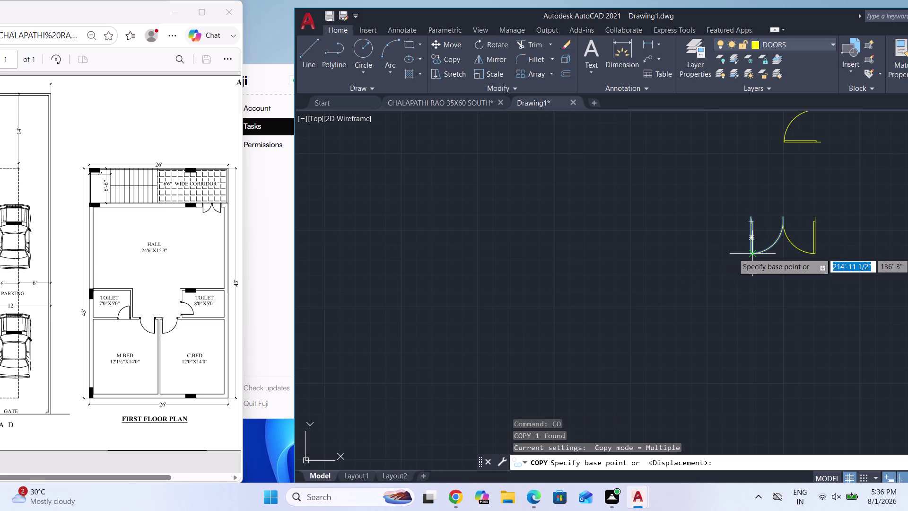
click(752, 253)
click(511, 252)
key(Escape)
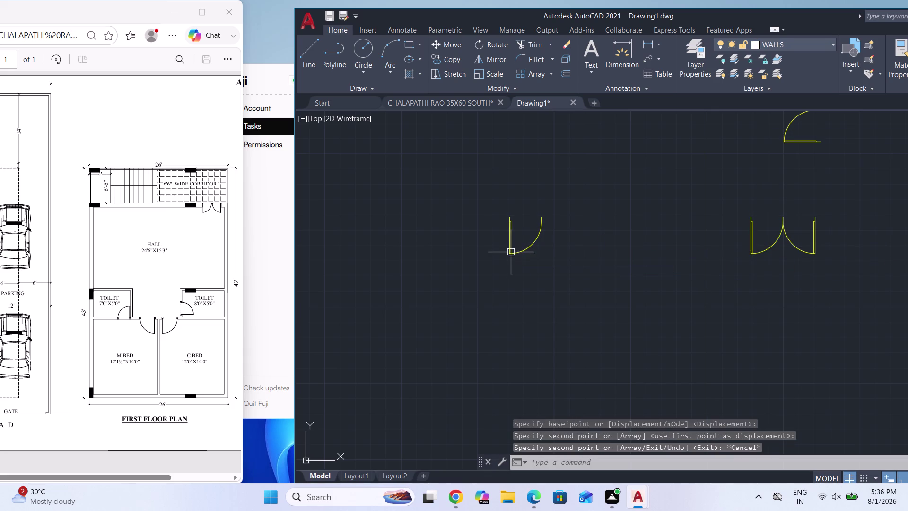
Scale the copied leaf by reference so its width becomes 3'.
click(511, 250)
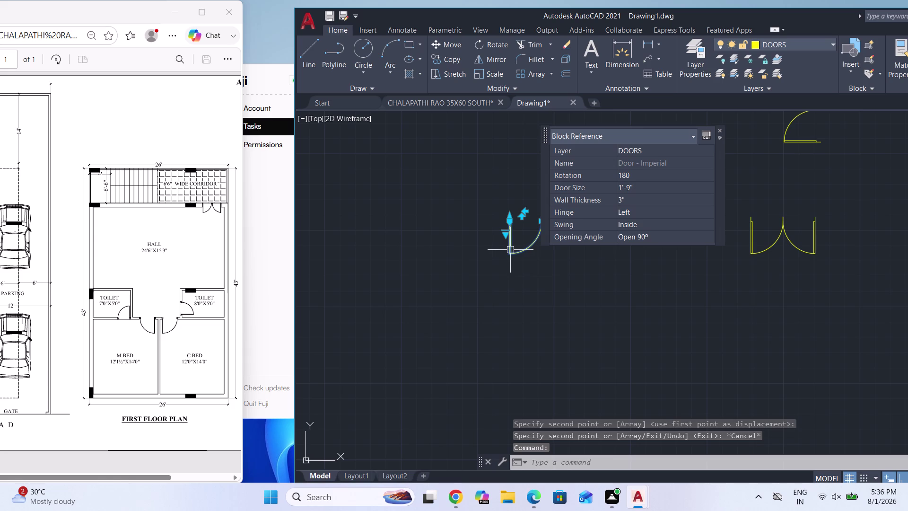
text(SC)
key(Return)
scroll(up, 3)
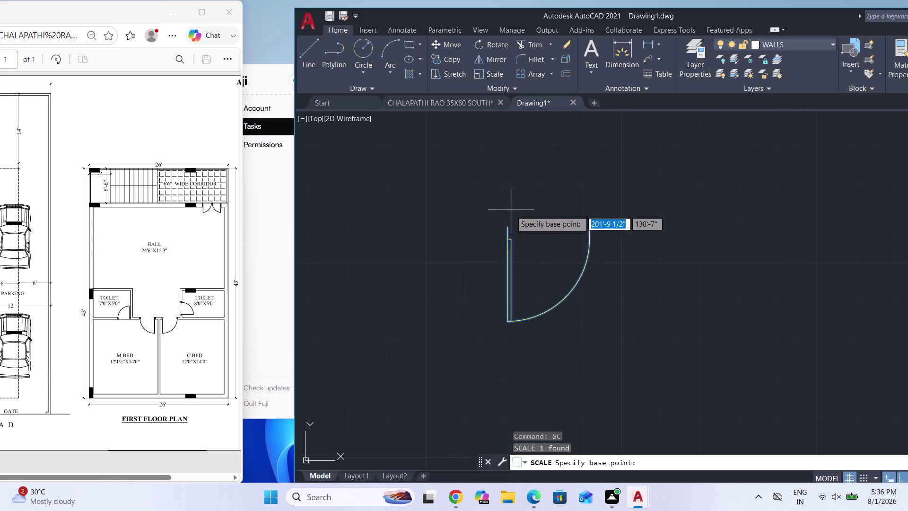
click(507, 227)
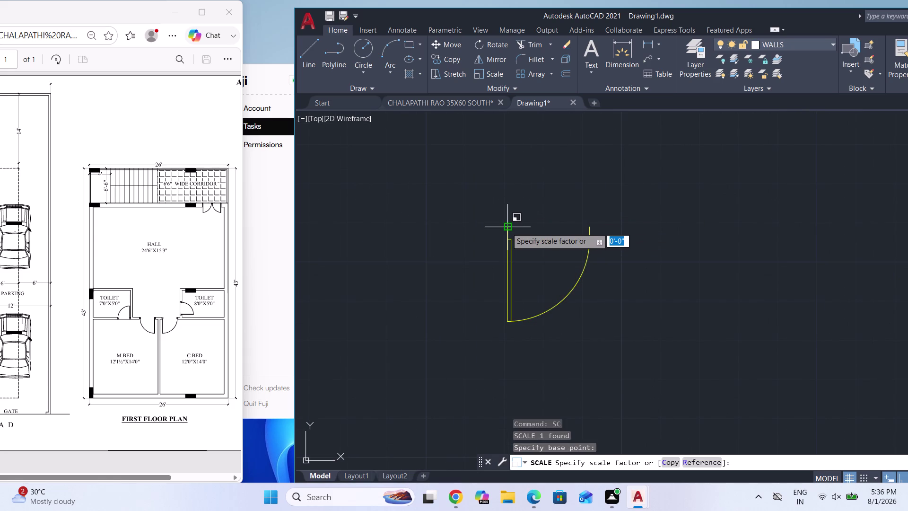
key(r)
key(Return)
click(506, 228)
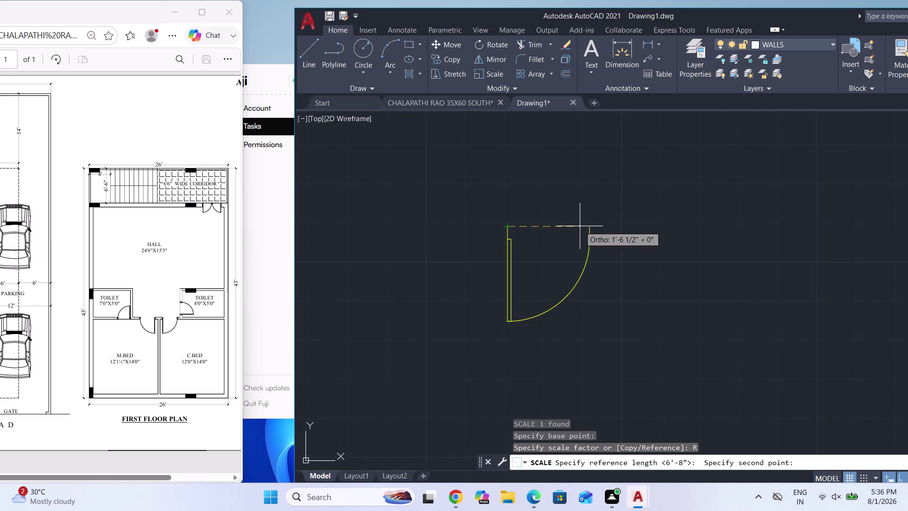
click(588, 226)
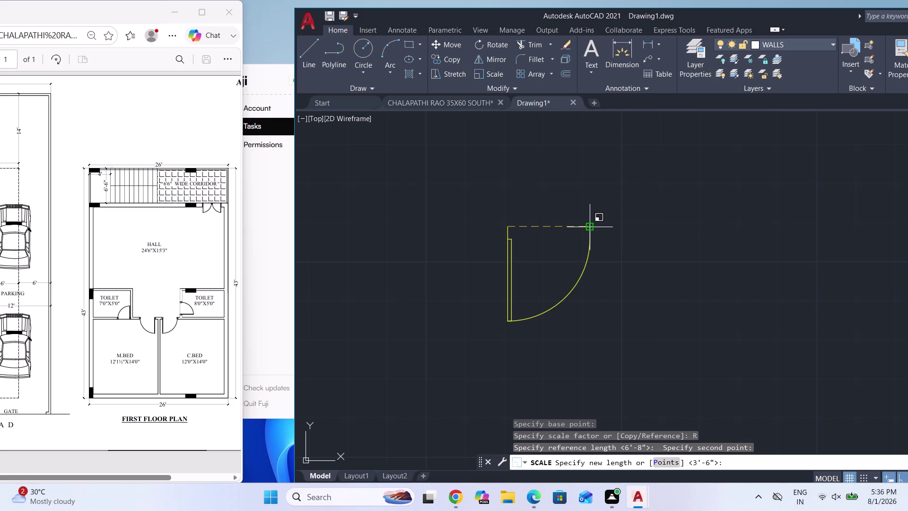
text(3')
key(Return)
Mirror the window-selected 3' door across a vertical line, keeping the original.
click(608, 215)
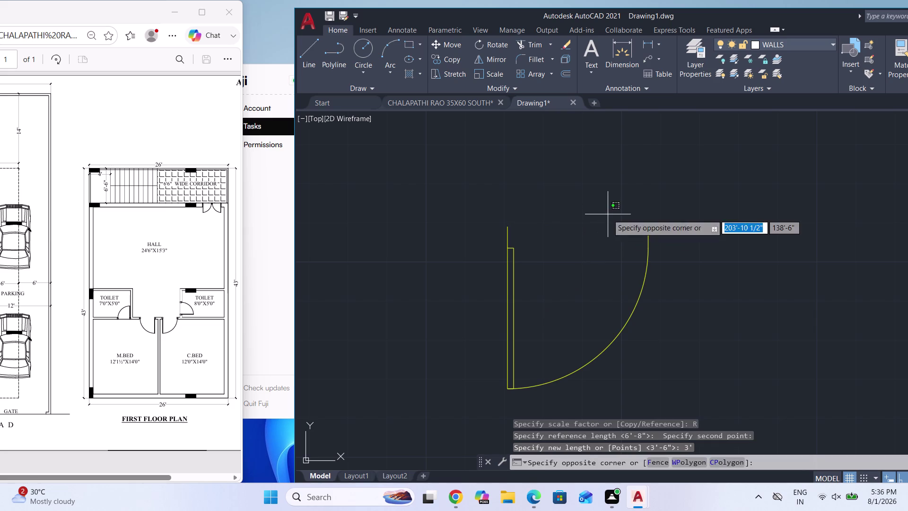
key(Escape)
scroll(down, 3)
click(672, 326)
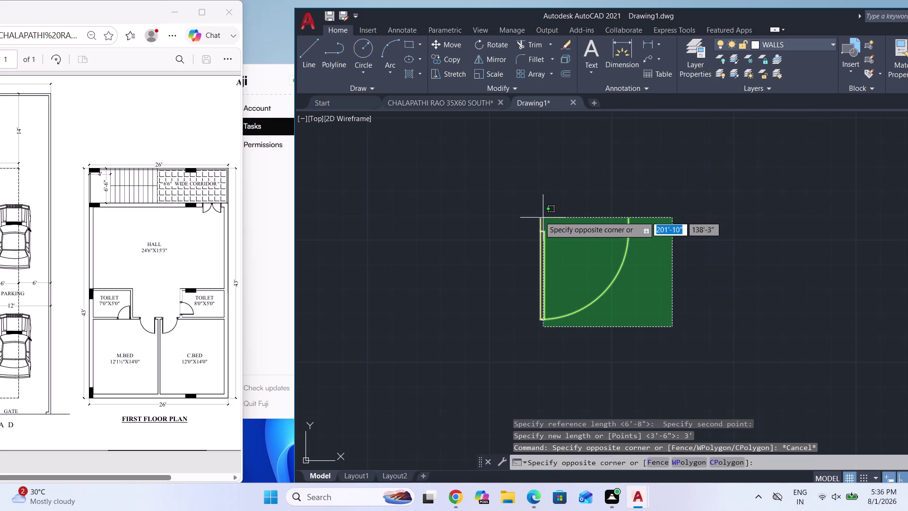
click(521, 210)
key(m)
key(i)
key(Return)
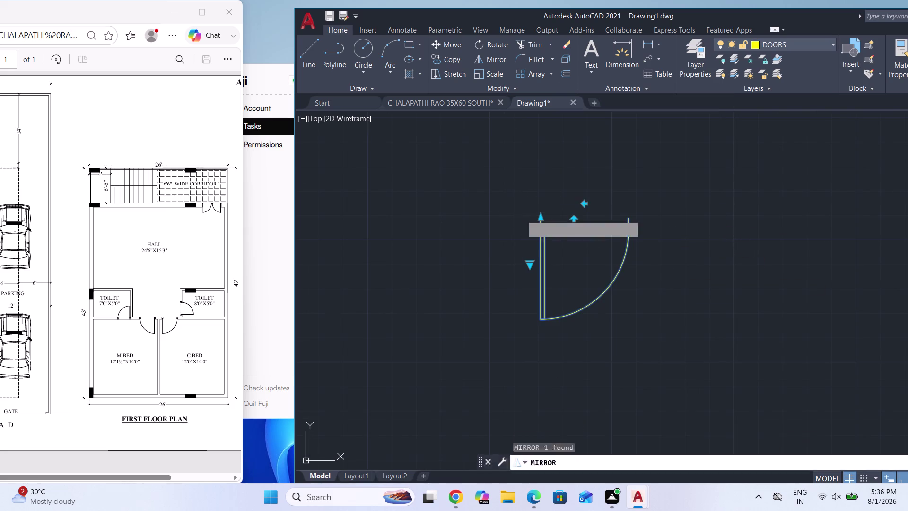
click(509, 338)
click(519, 180)
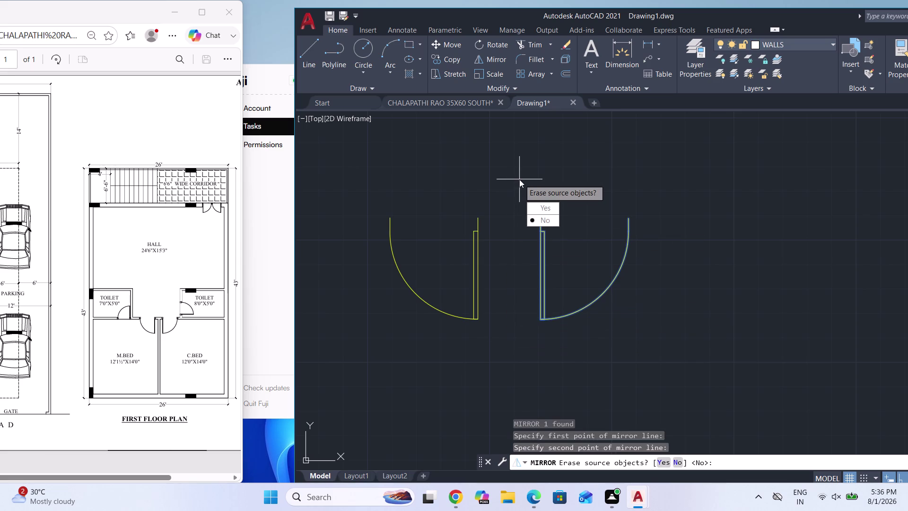
drag(543, 220, 519, 179)
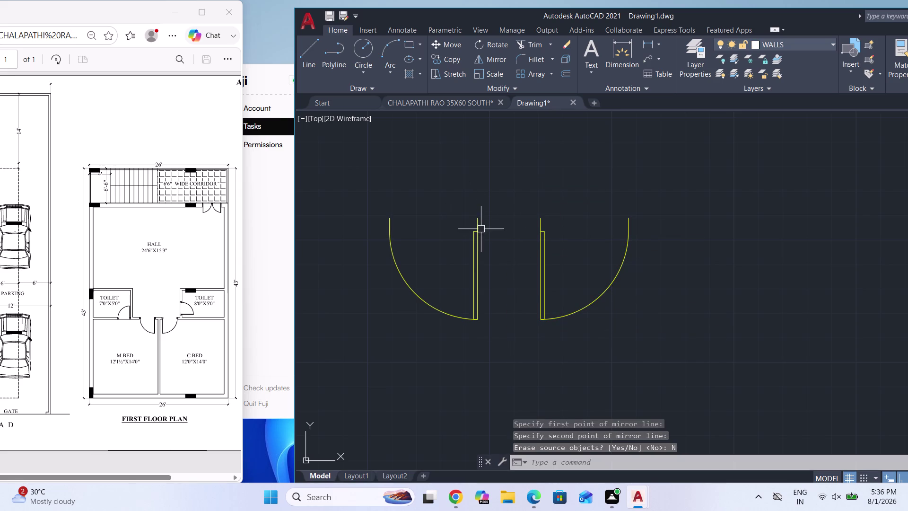
click(477, 241)
Copy the first door by its jamb corner into the hall opening.
text(C)
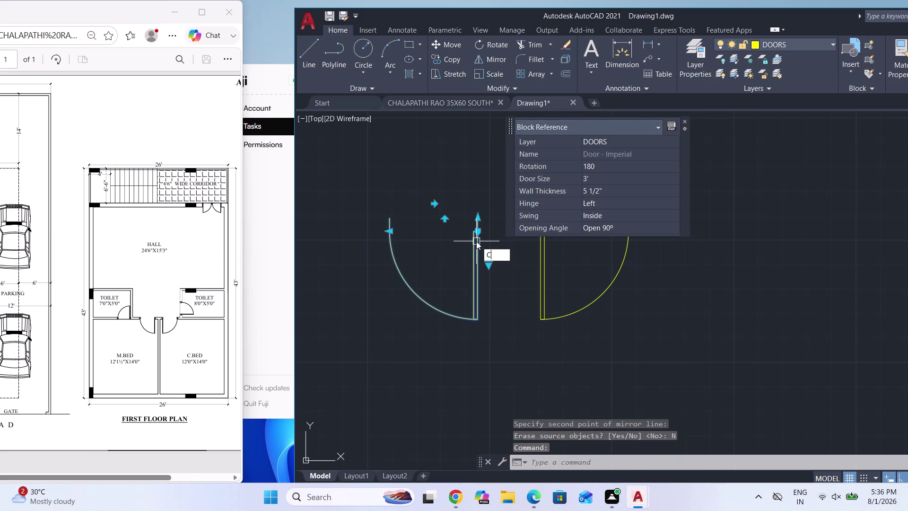
text(O)
key(Return)
scroll(up, 3)
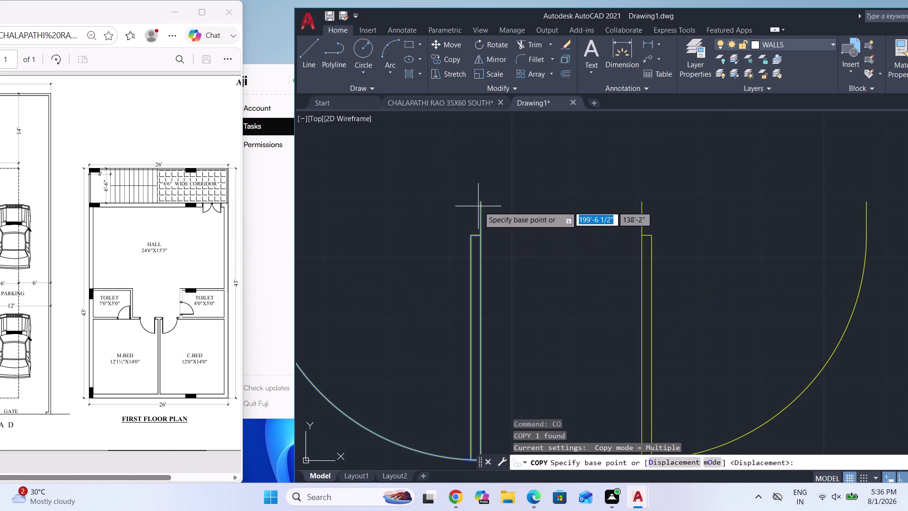
click(481, 206)
scroll(down, 3)
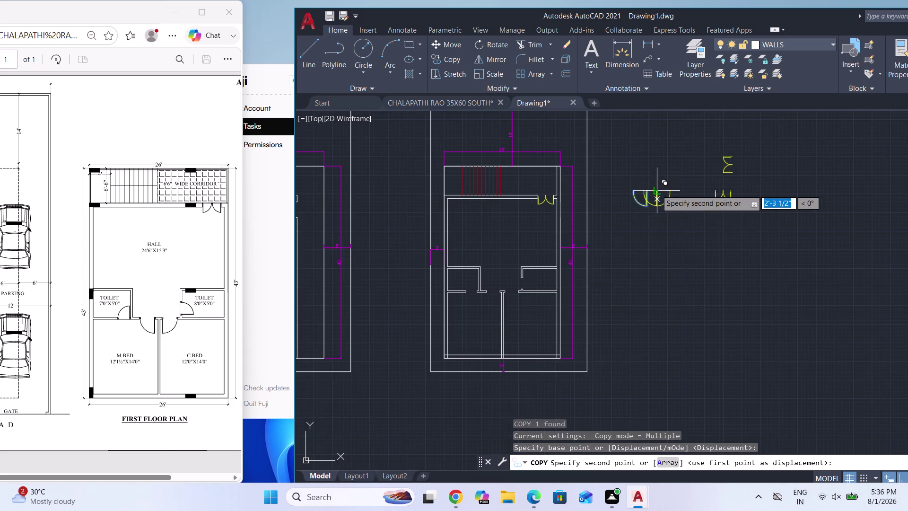
scroll(up, 3)
scroll(up, 3)
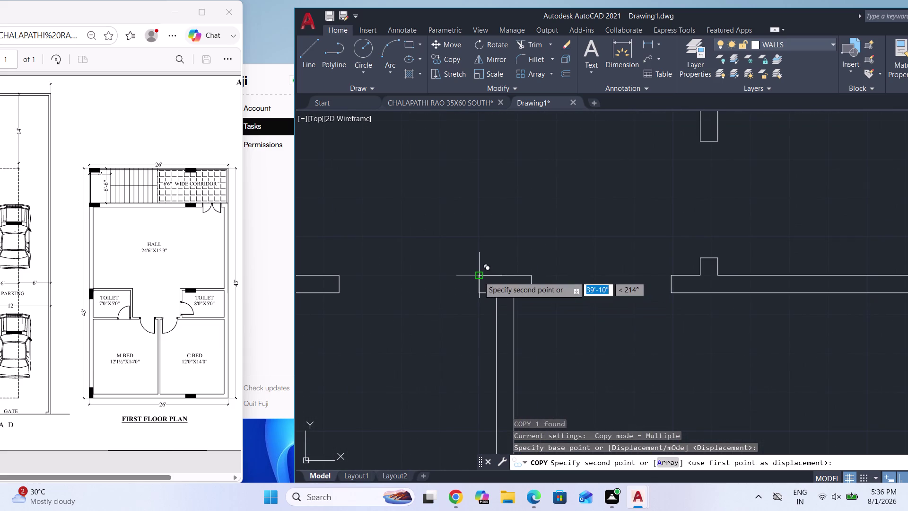
click(478, 276)
scroll(down, 3)
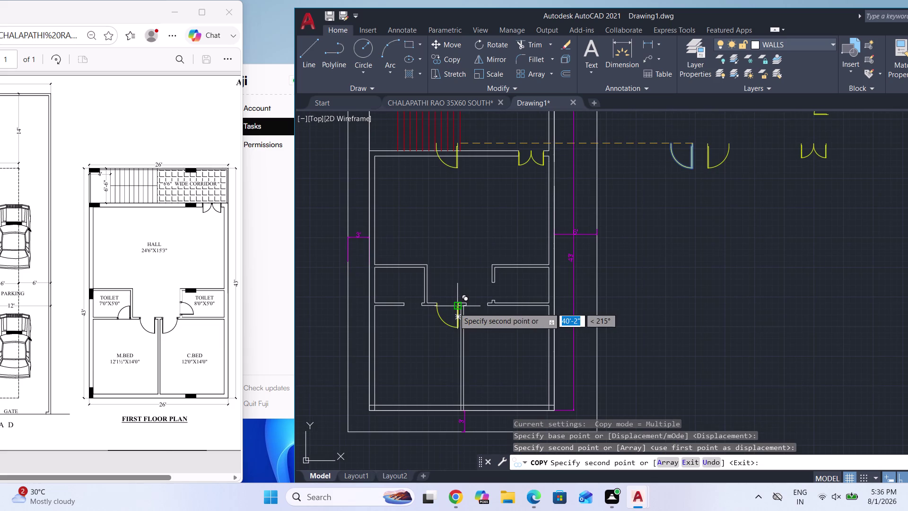
key(Escape)
Copy the second door by its jamb corner beside the first in the opening.
click(710, 147)
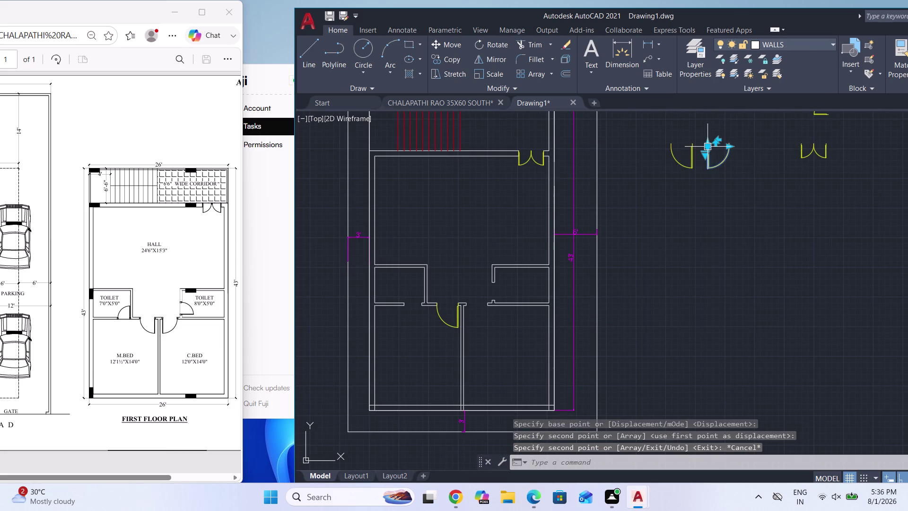
key(c)
key(o)
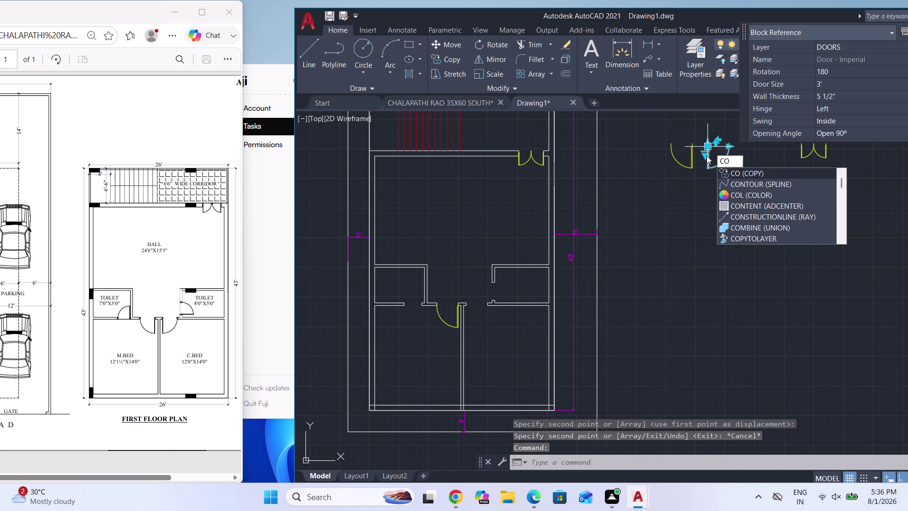
key(Return)
scroll(up, 3)
scroll(up, 3)
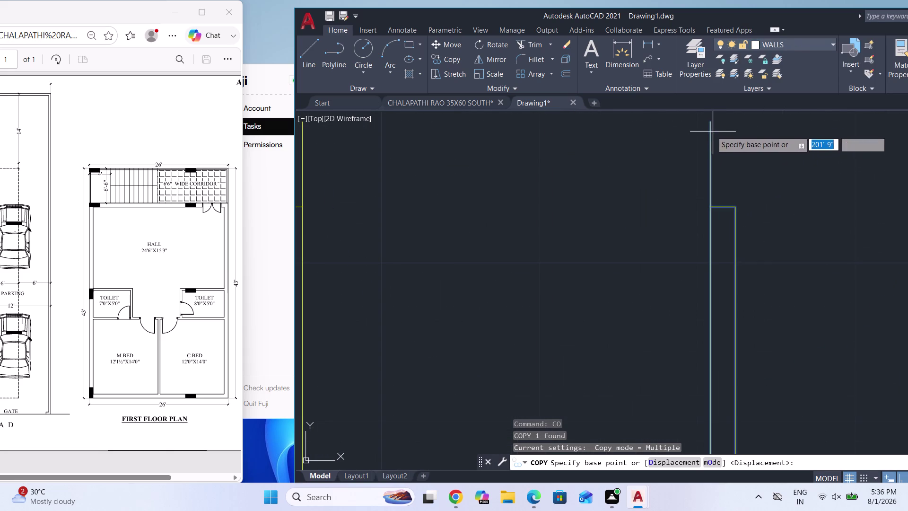
click(710, 121)
scroll(down, 3)
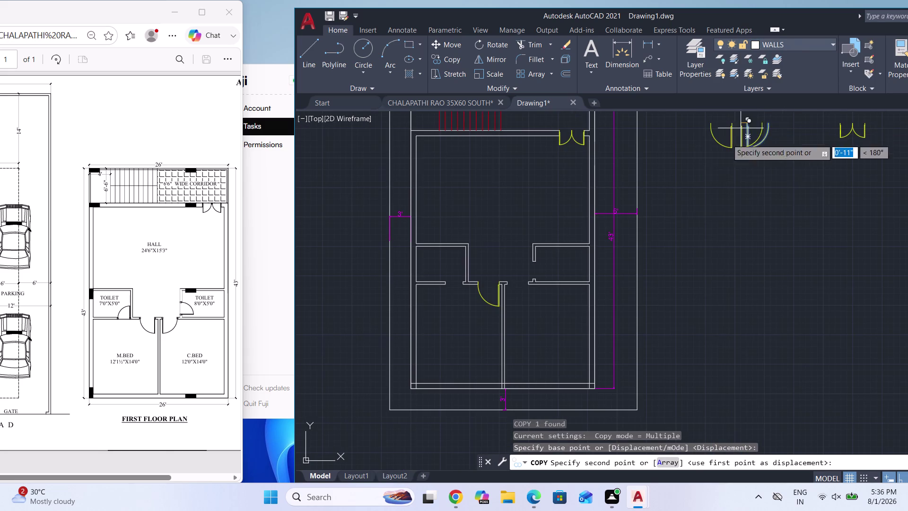
scroll(up, 3)
scroll(up, 3)
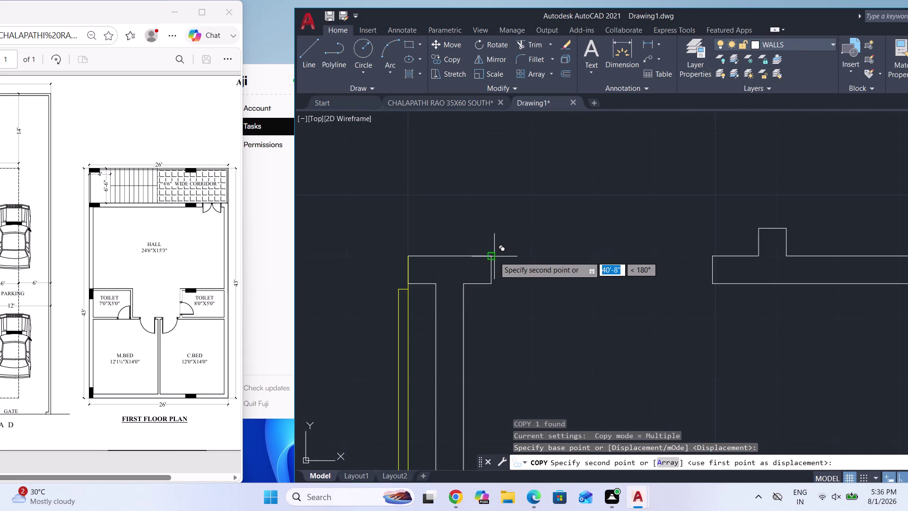
click(492, 257)
scroll(down, 3)
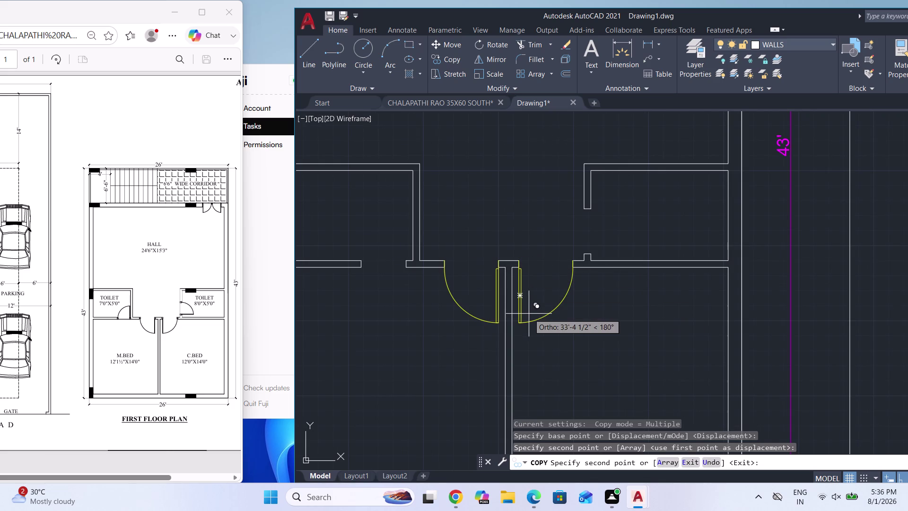
scroll(down, 3)
scroll(down, 3)
scroll(down, 3)
key(Escape)
scroll(down, 3)
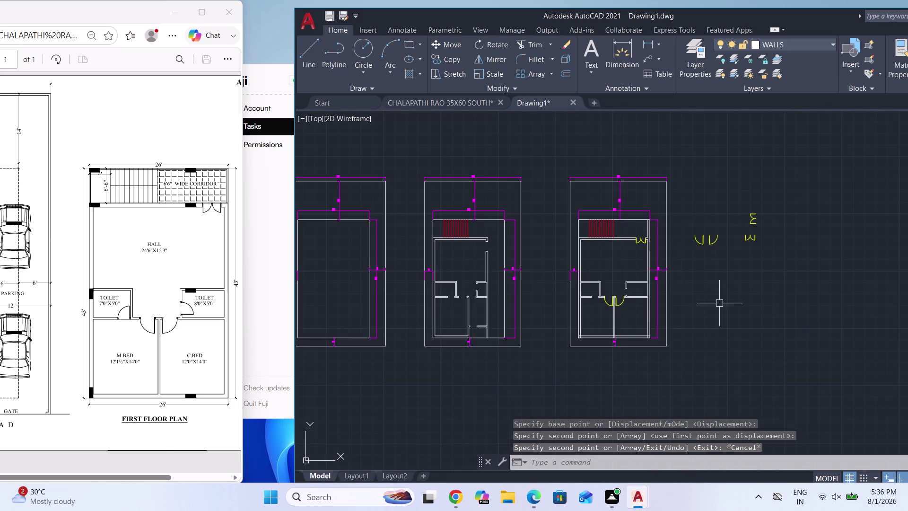
scroll(down, 3)
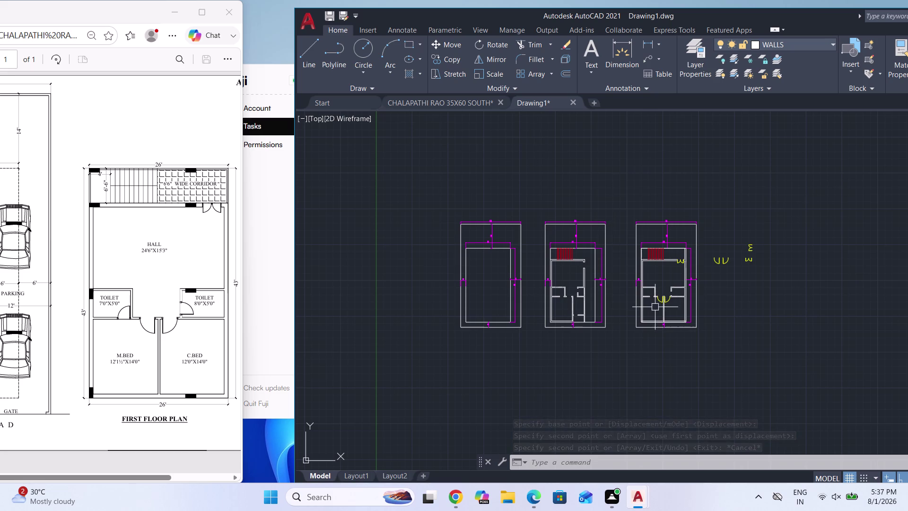
Start mirroring the spare door beside the plans by mistake, then cancel.
scroll(up, 3)
scroll(up, 3)
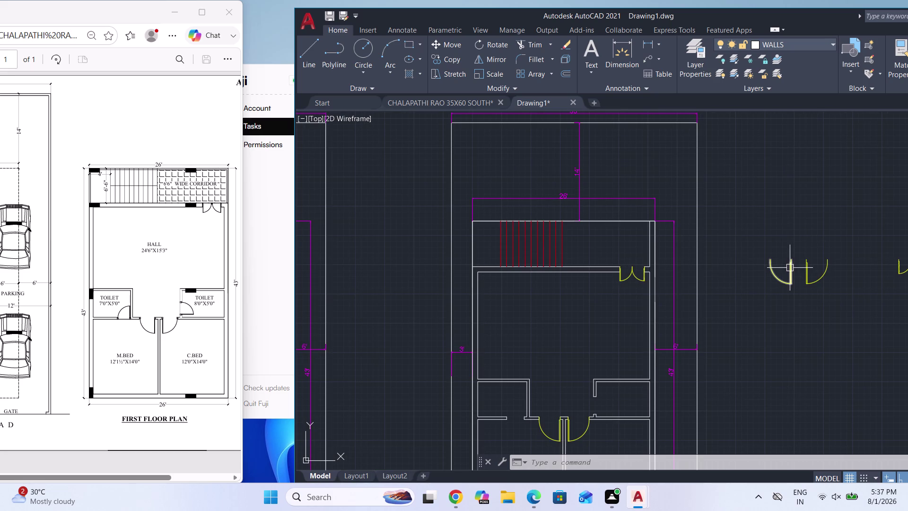
click(790, 267)
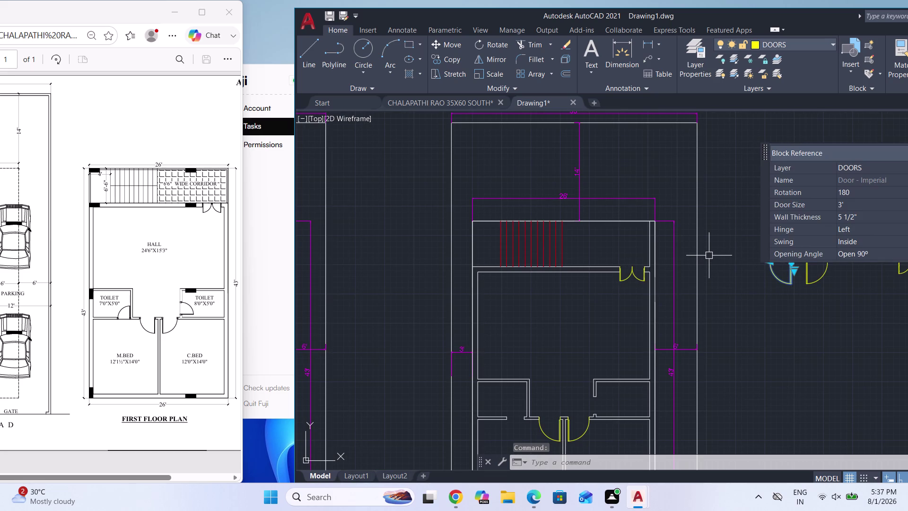
text(MI)
key(Return)
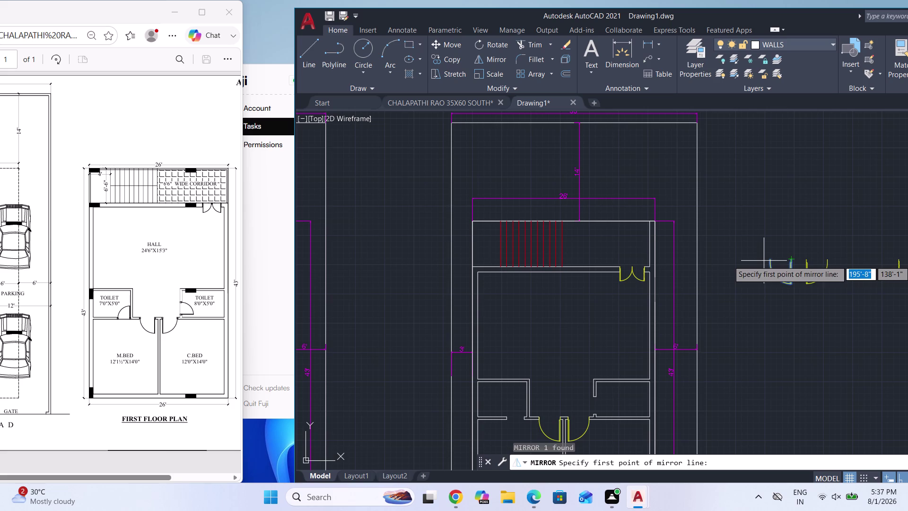
key(Escape)
Mirror the left door in the central opening, picking mirror-line points along the wall.
scroll(down, 3)
scroll(up, 3)
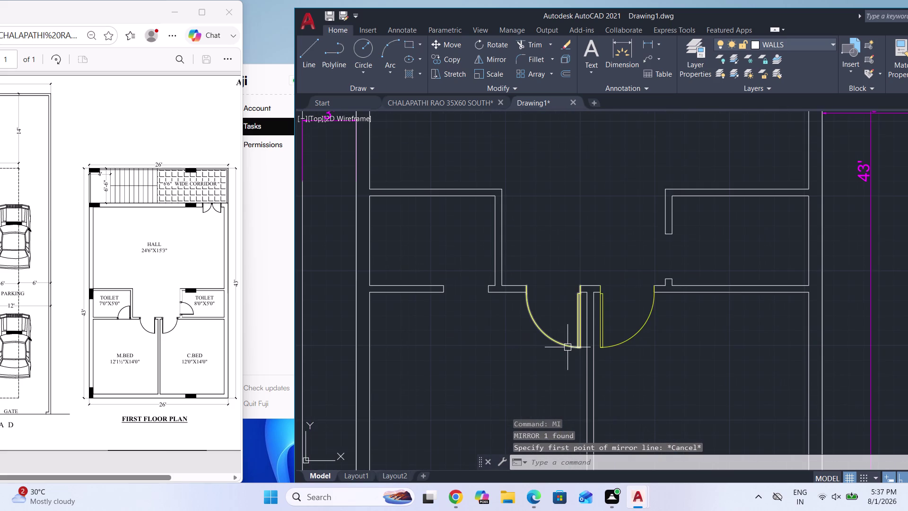
click(568, 347)
text(MI)
key(Return)
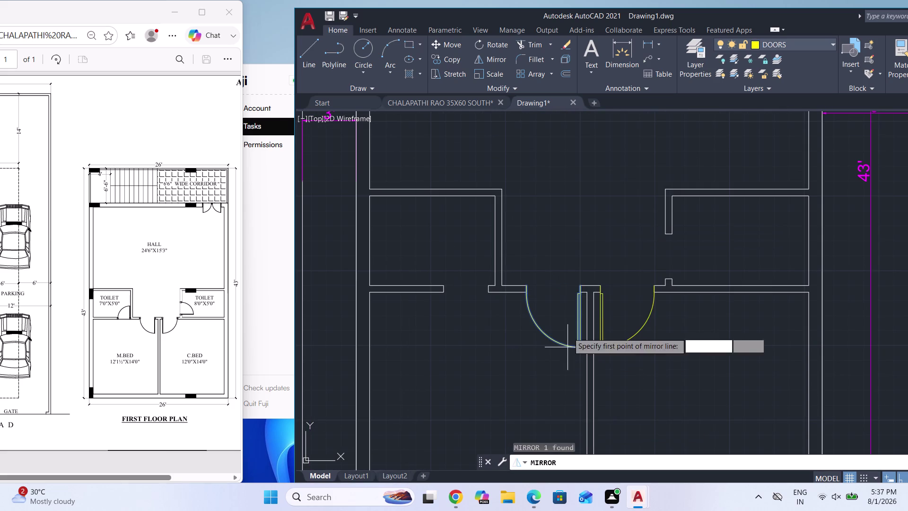
click(583, 264)
click(517, 259)
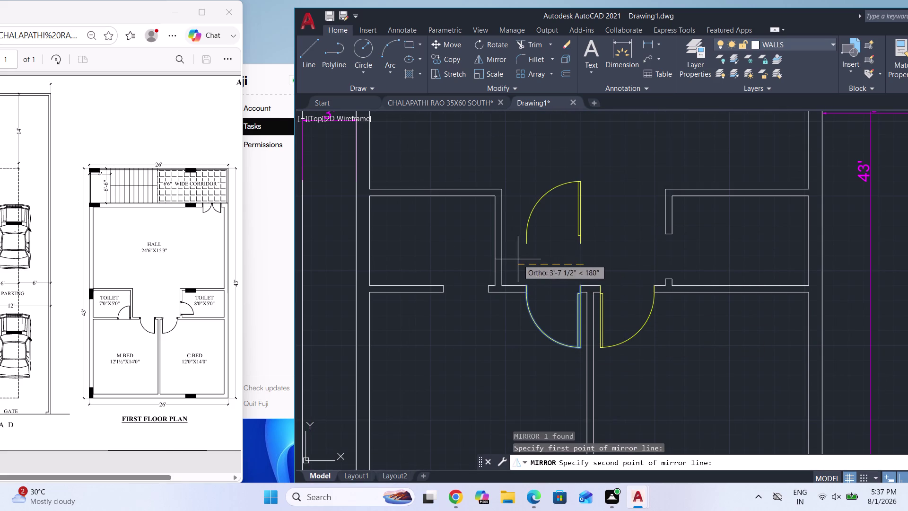